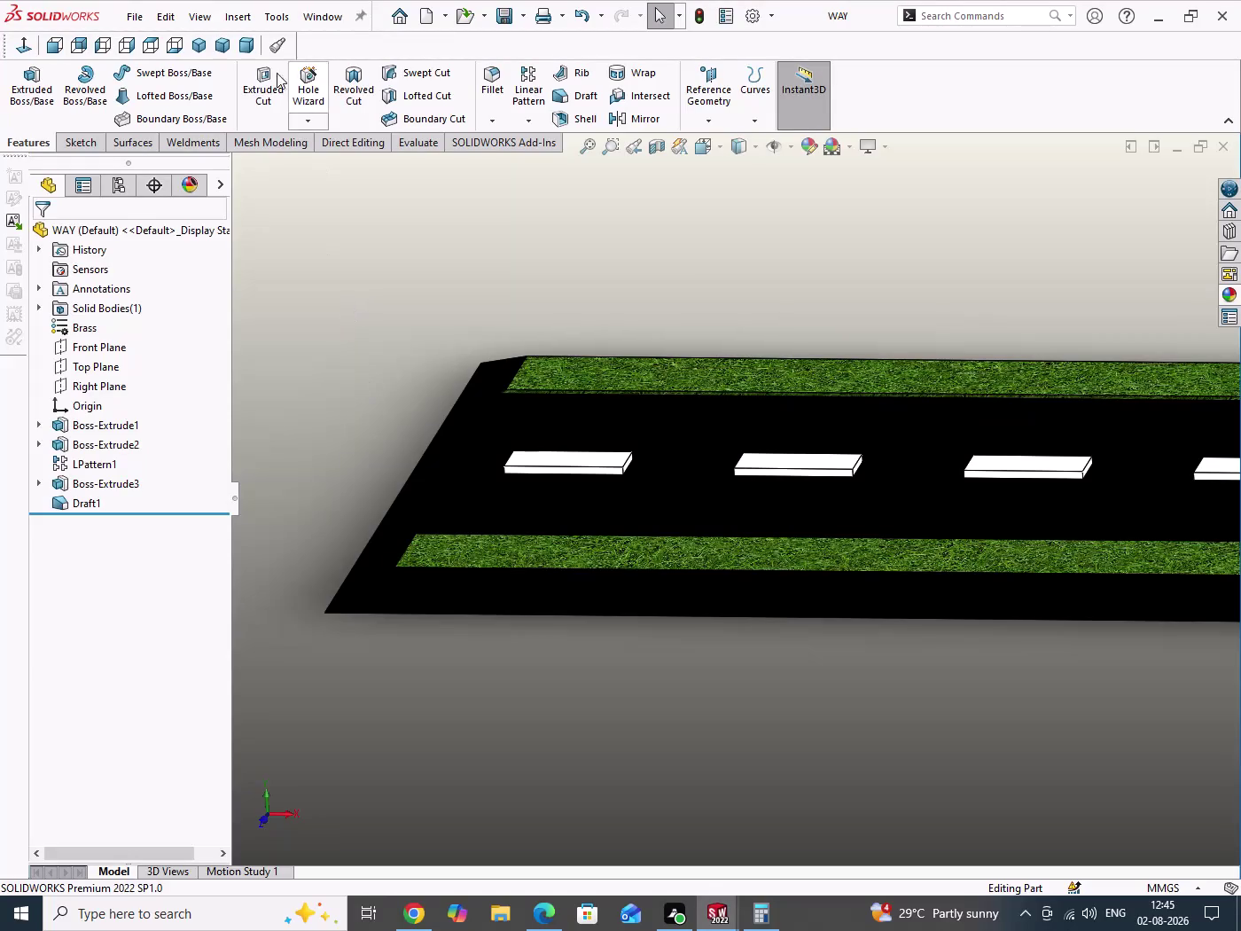
In isometric view, roll the feature tree back to just before Draft1.
click(198, 48)
drag(938, 375, 987, 456)
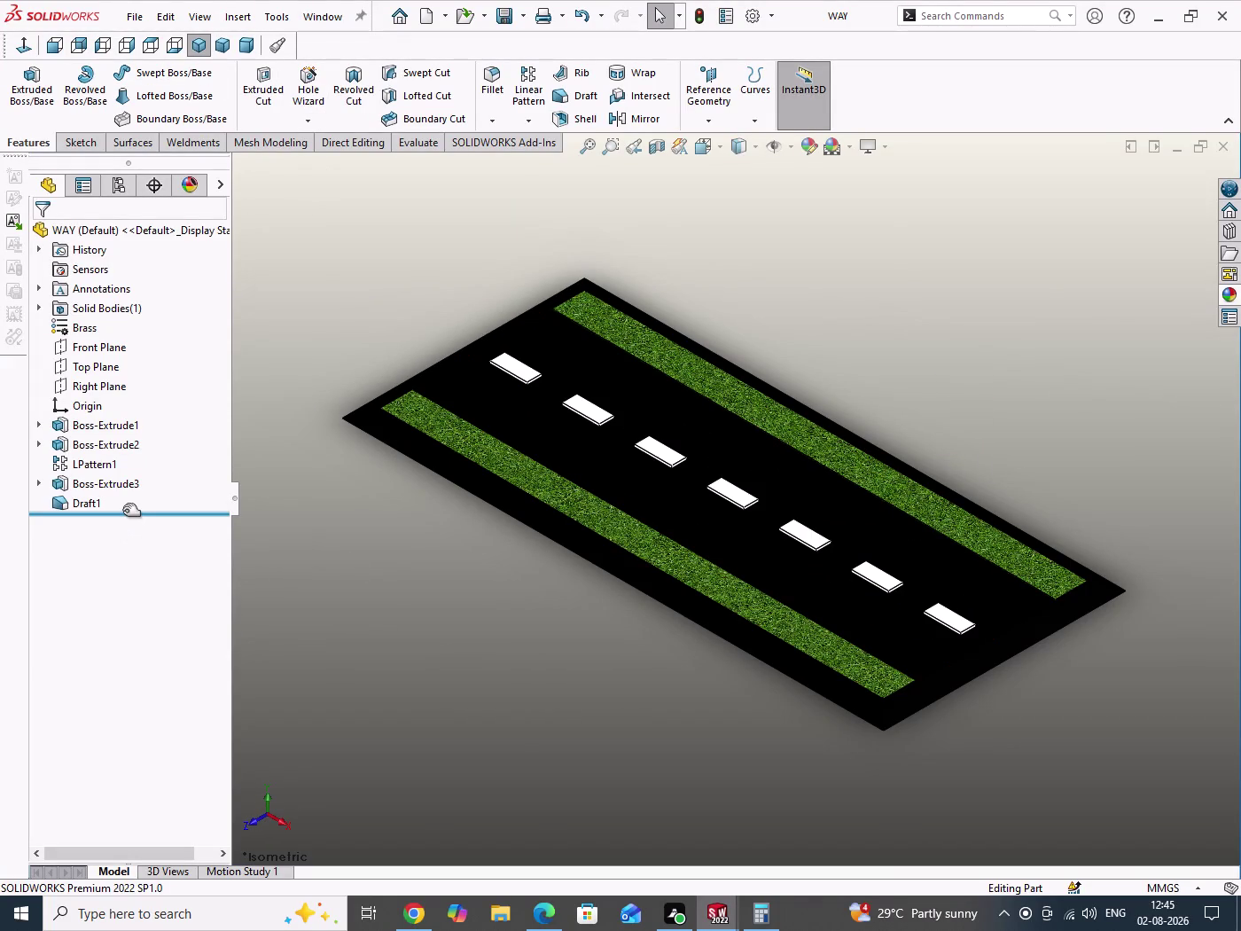
drag(123, 511, 125, 498)
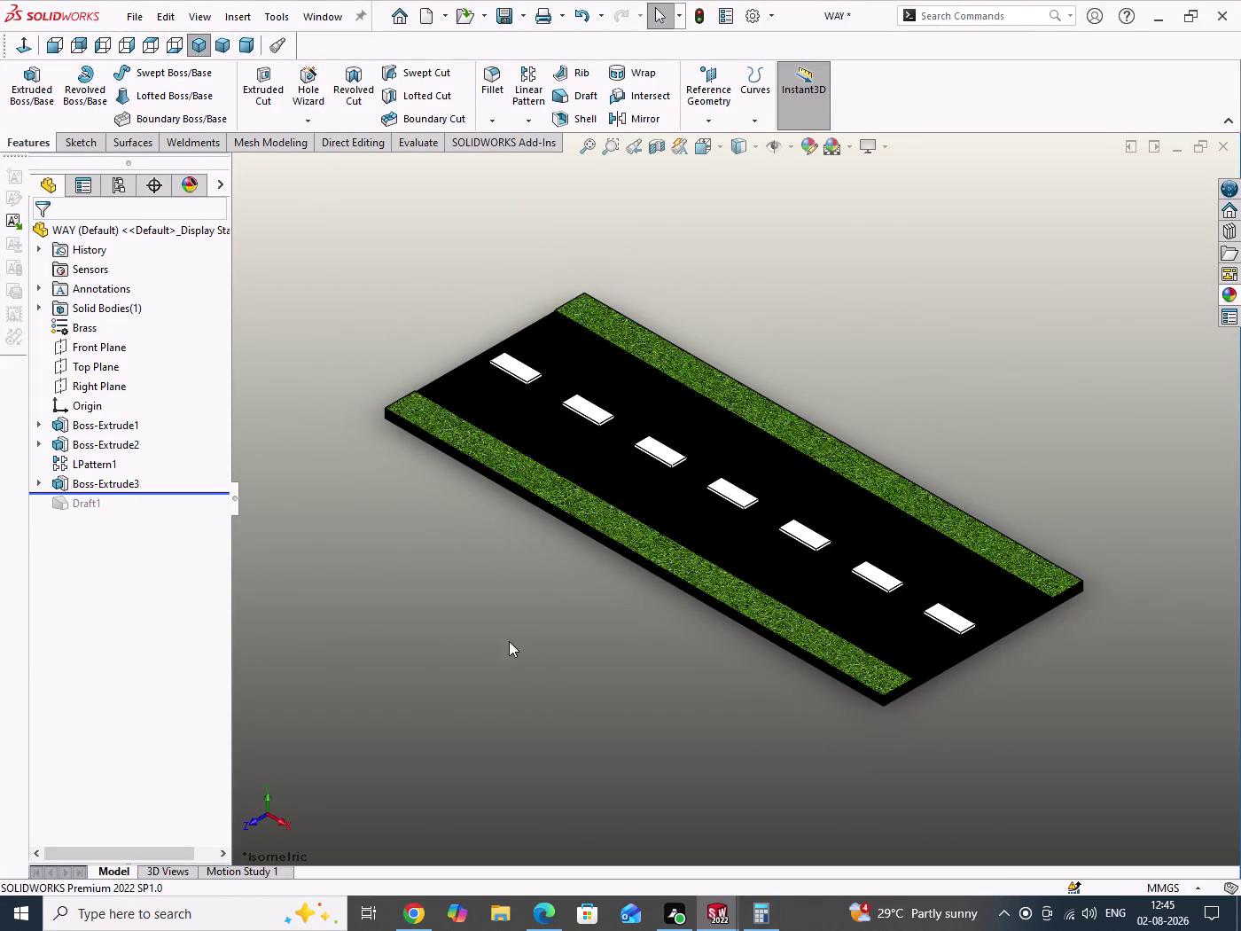
Start a sketch on the road's black top face, viewed normal to it.
drag(496, 617, 544, 694)
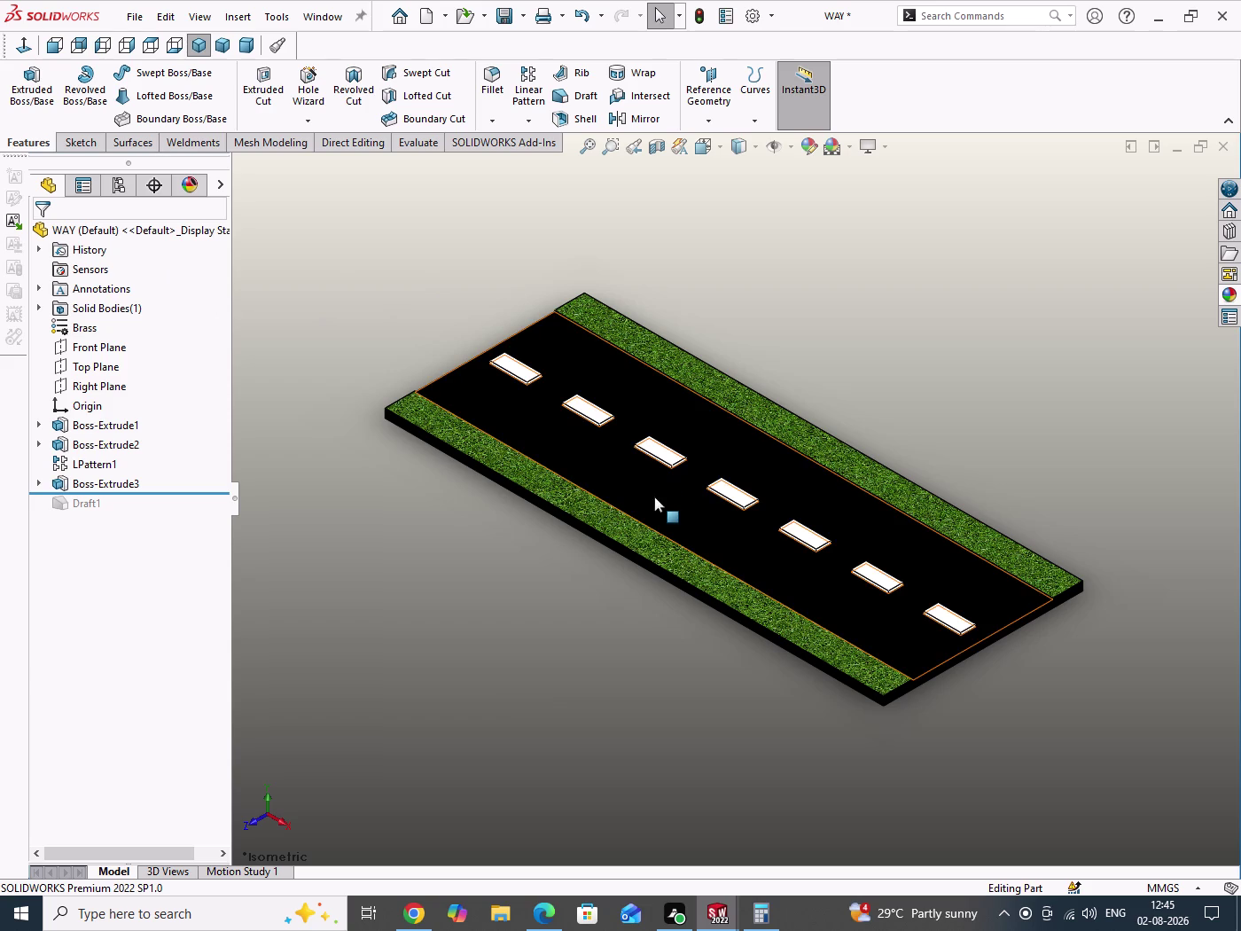
click(655, 496)
click(734, 450)
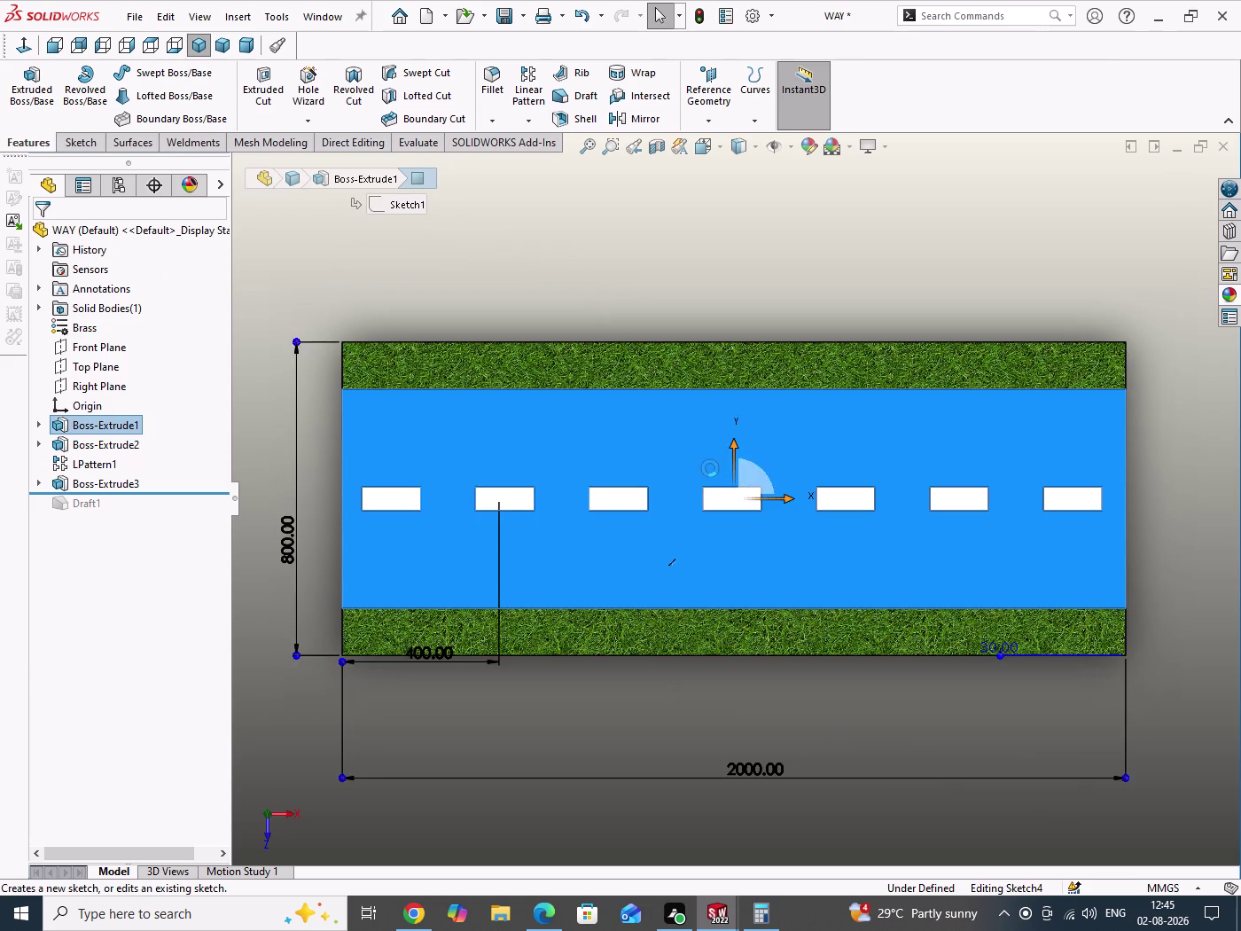
click(593, 284)
Draw a centre rectangle between the first two road dashes.
scroll(down, 3)
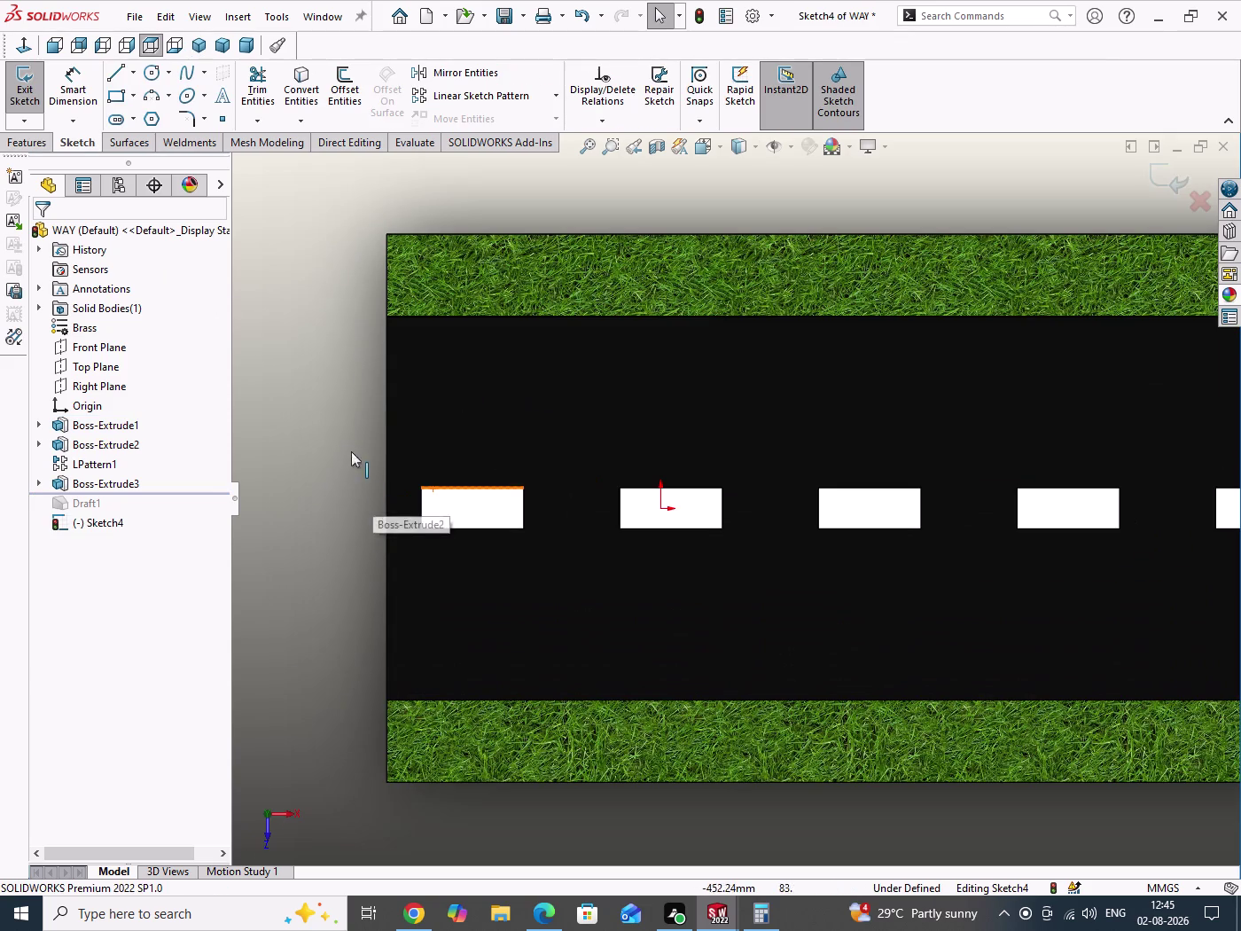
right_drag(343, 413, 355, 555)
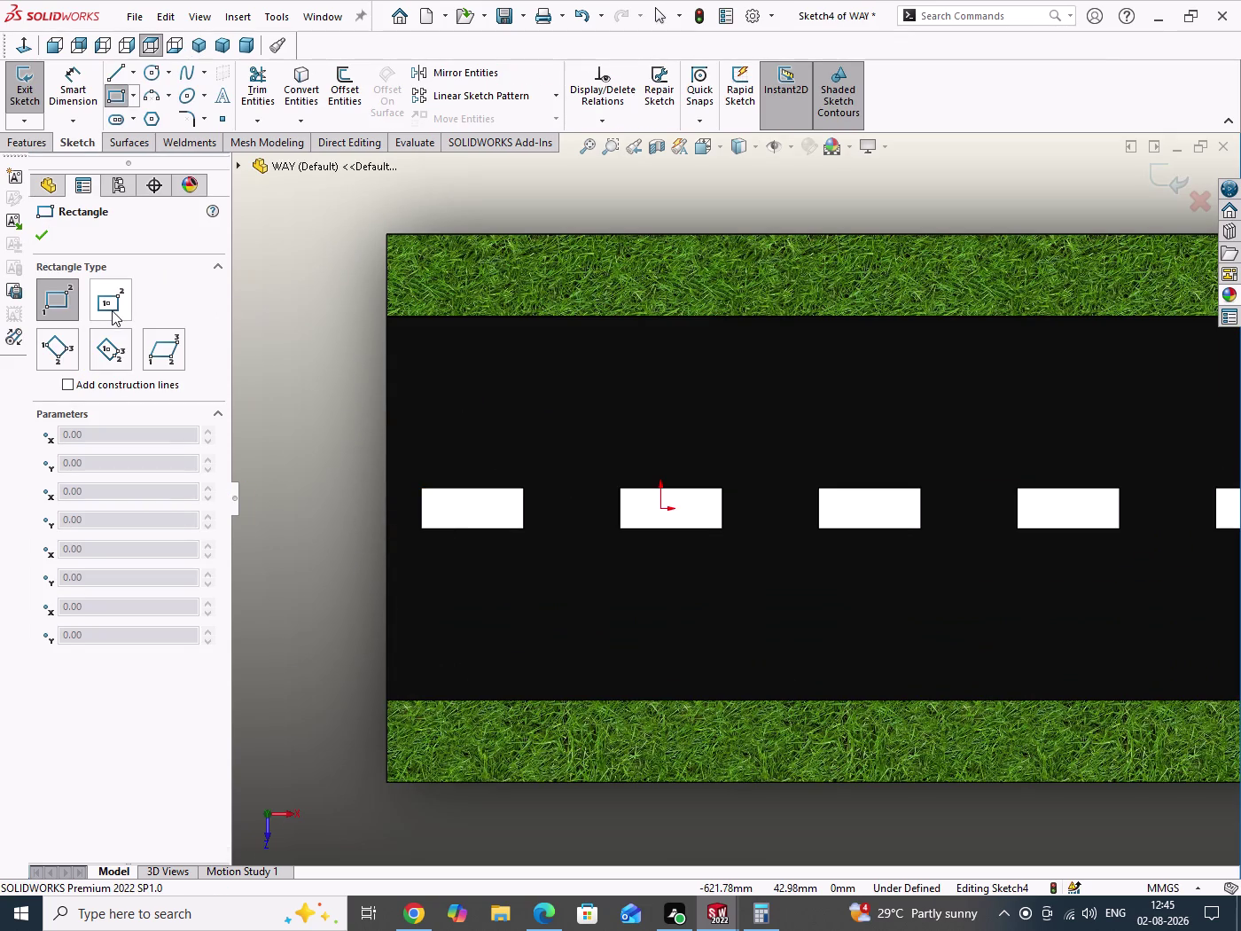
click(111, 311)
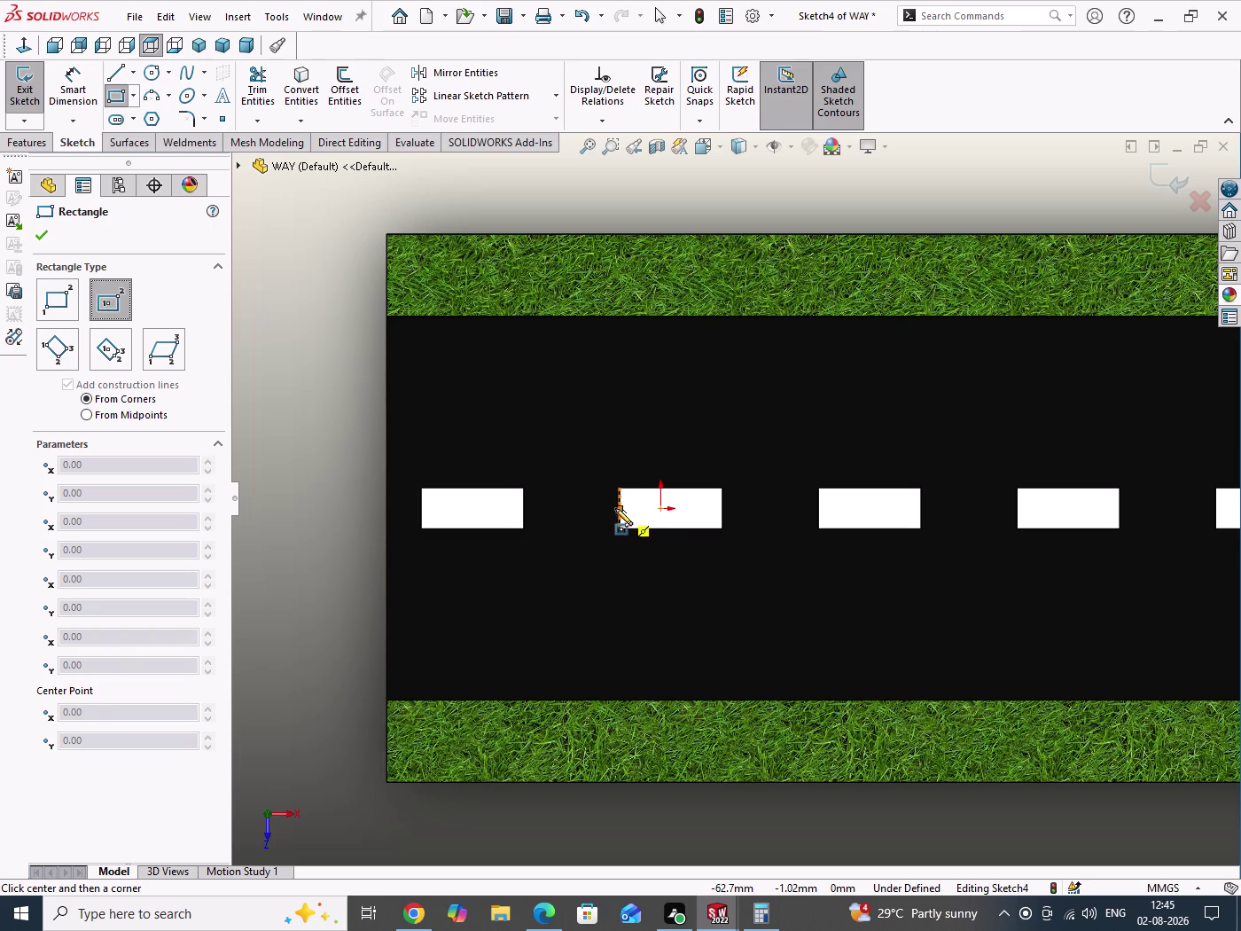
click(572, 507)
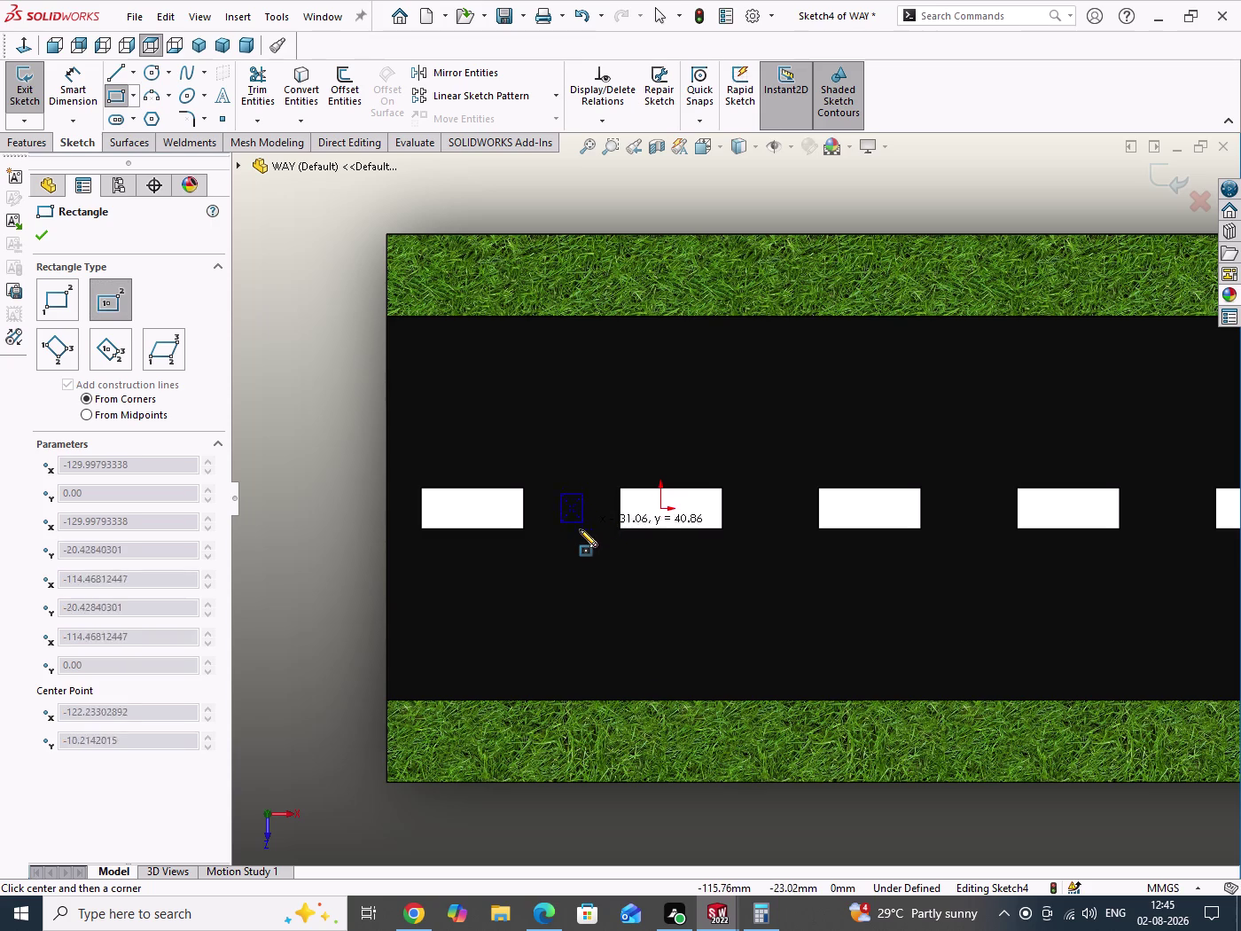
click(581, 539)
right_click(704, 572)
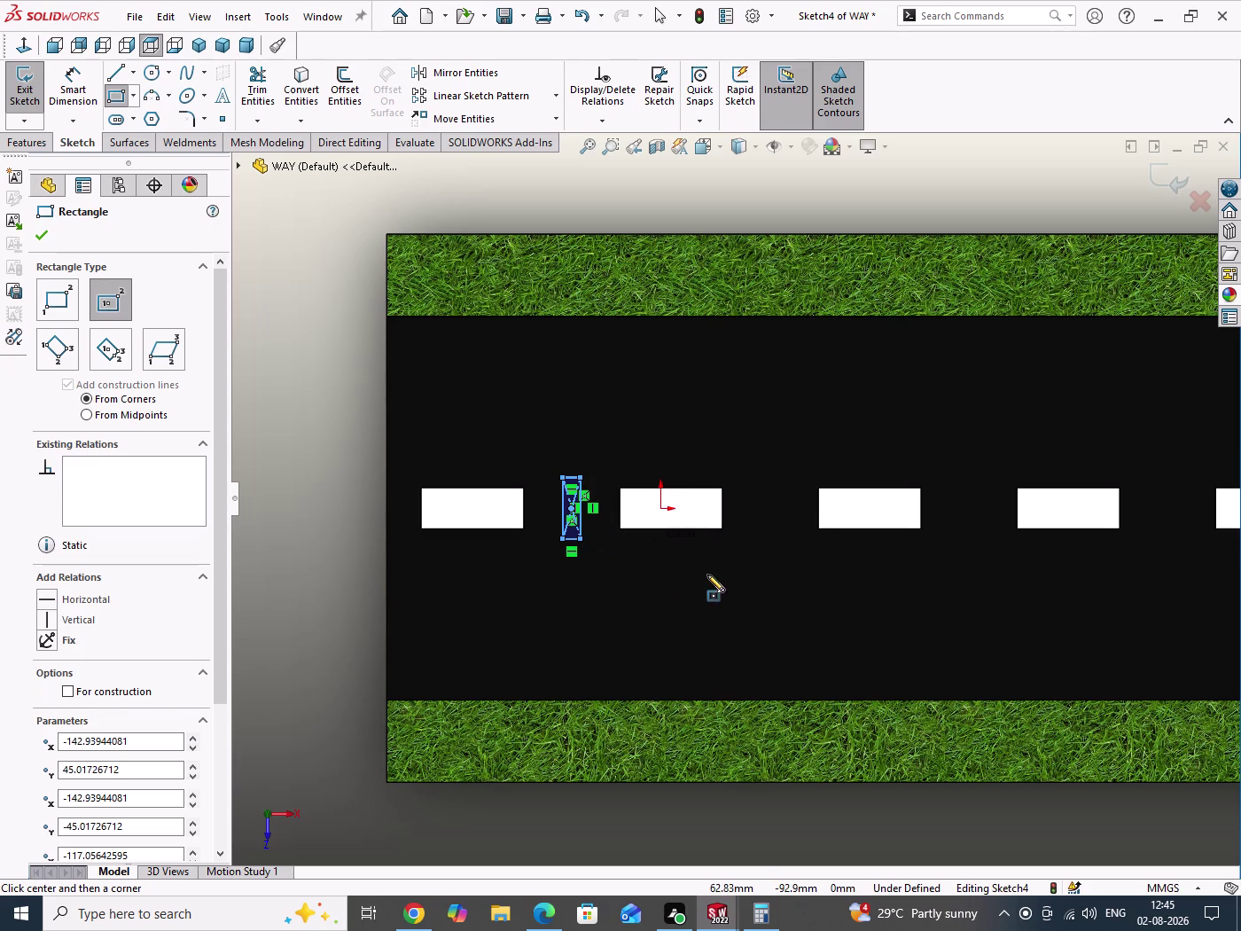
Dimension the rectangle's height to 100 mm.
click(746, 593)
scroll(down, 3)
right_drag(698, 635, 698, 515)
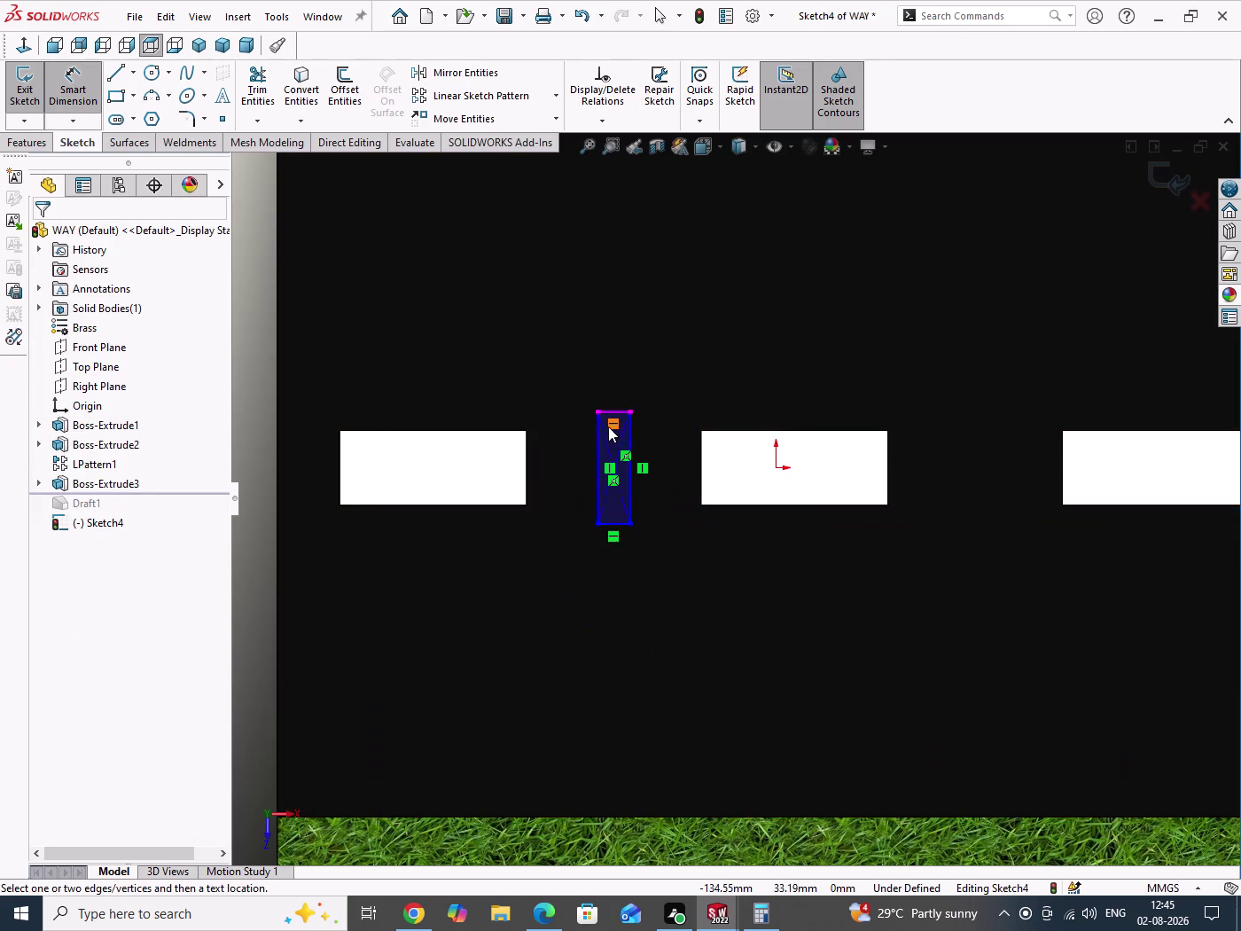
scroll(down, 3)
click(671, 579)
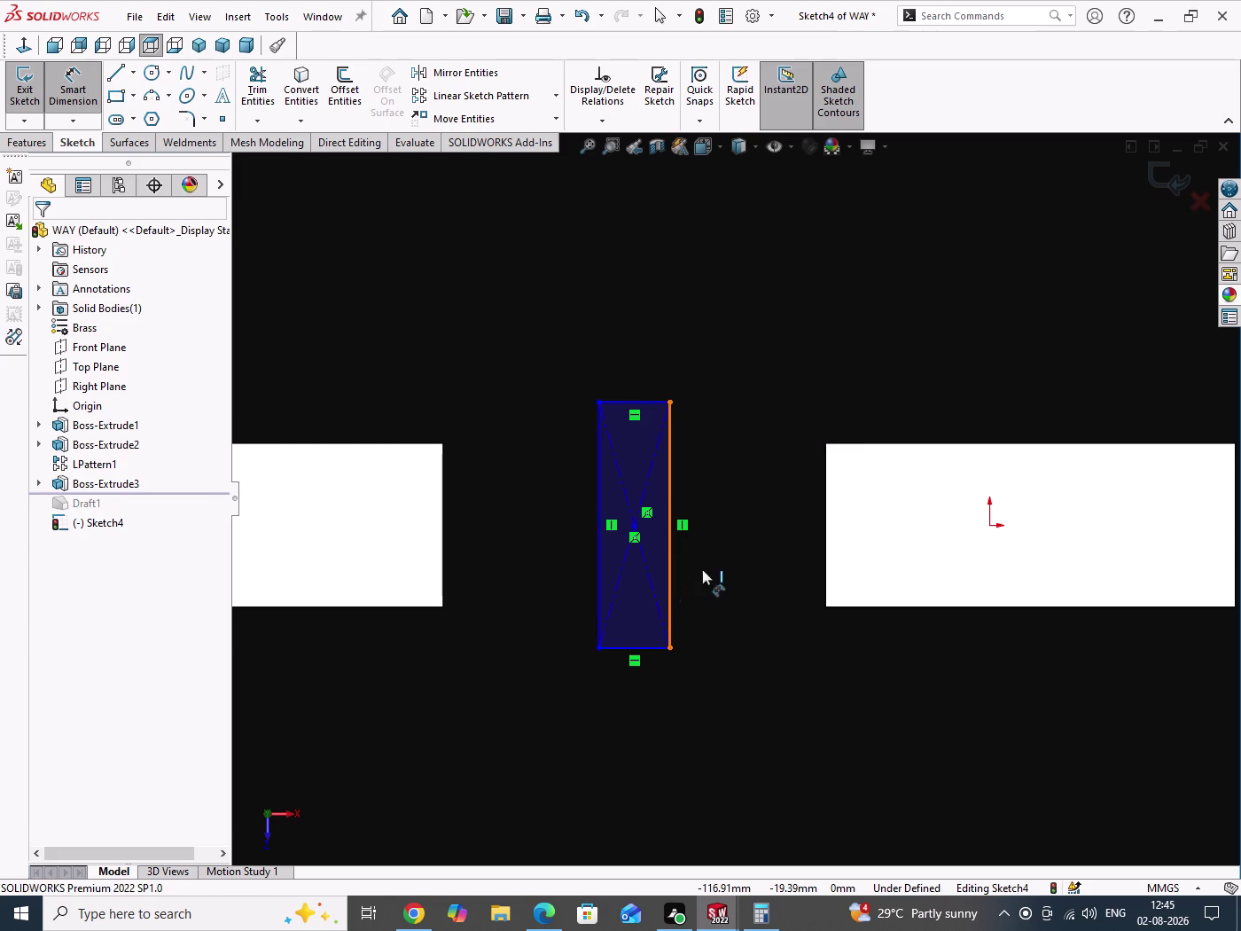
click(715, 559)
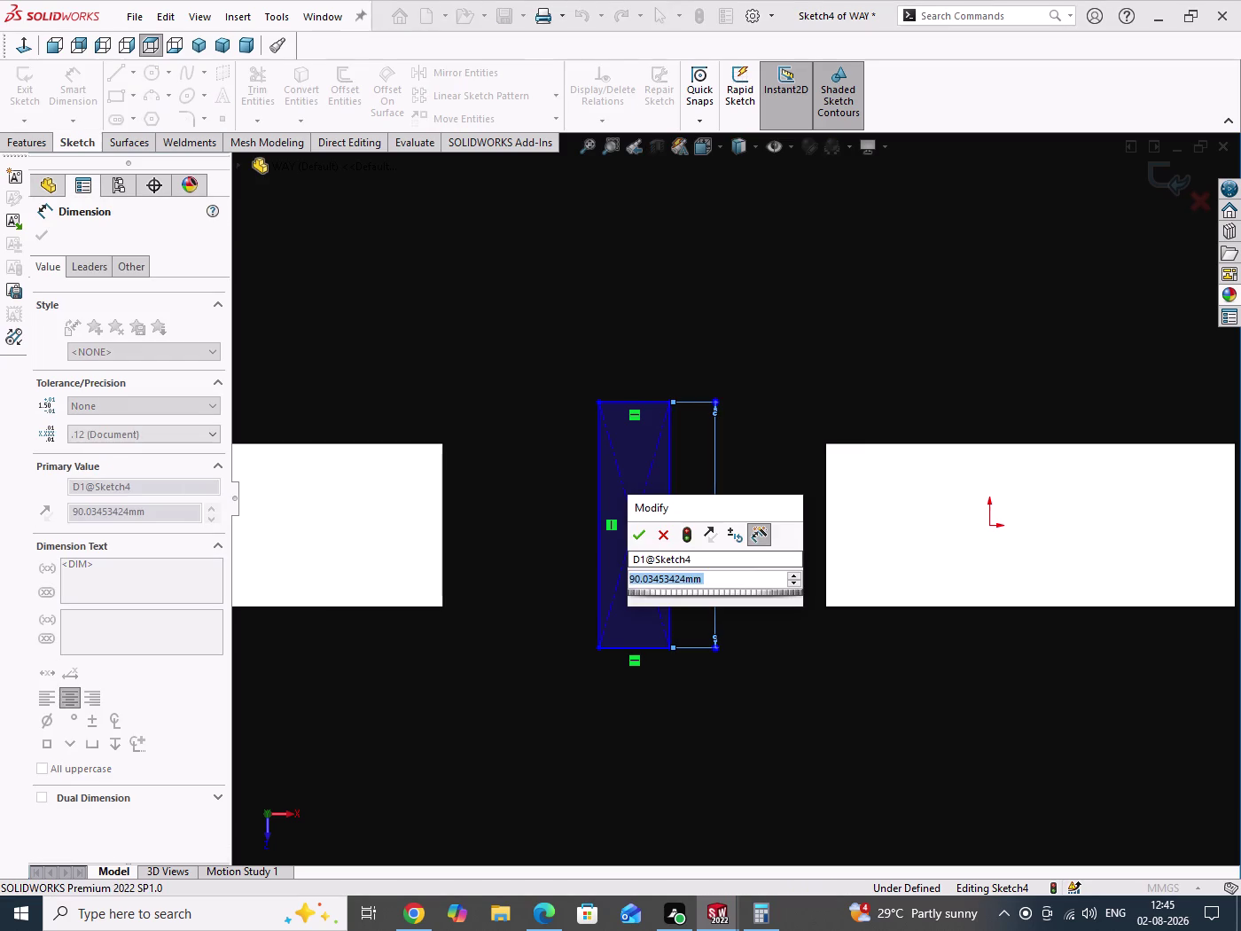
text(100)
key(Return)
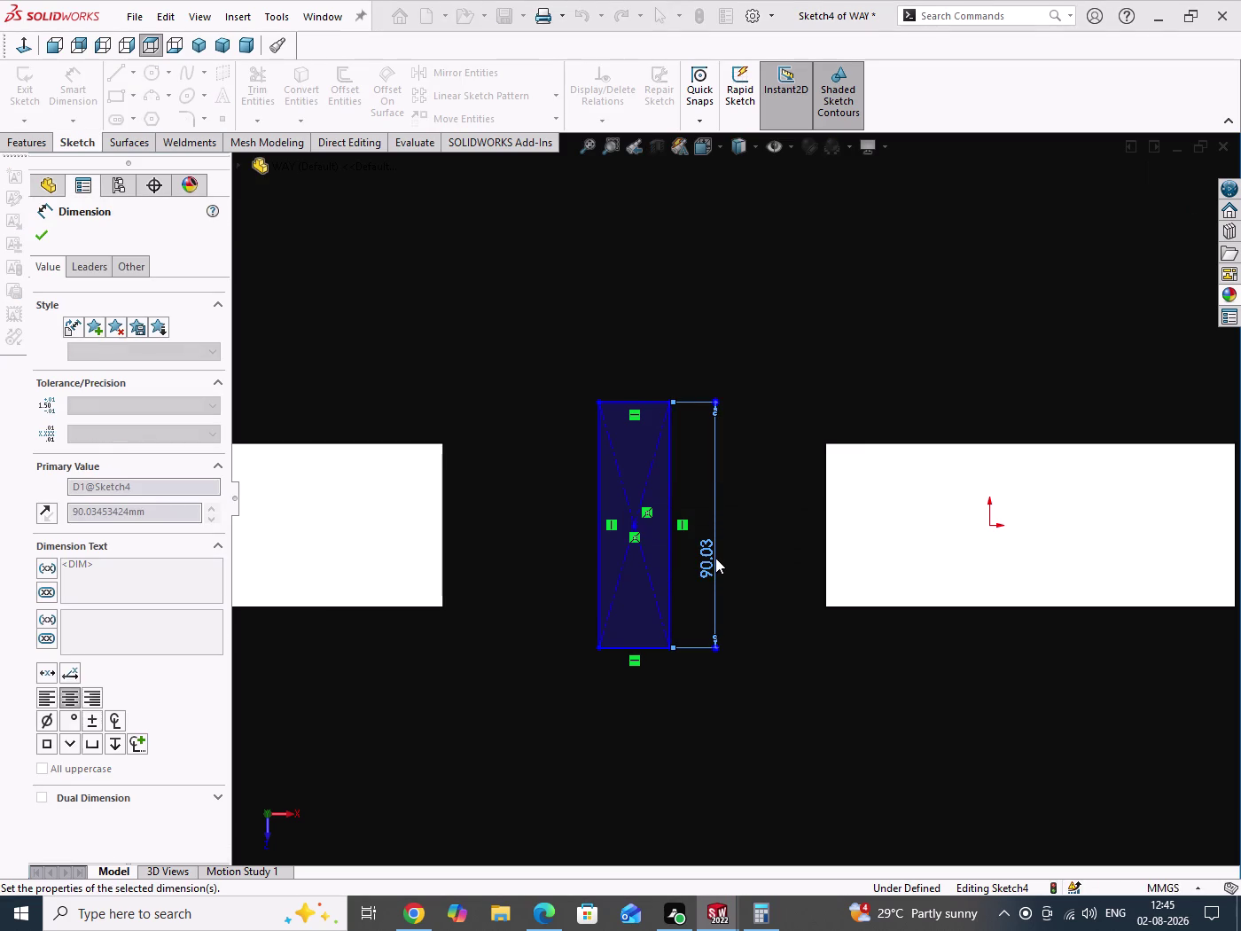
Dimension the rectangle's bottom edge to a 30 mm width.
right_click(778, 390)
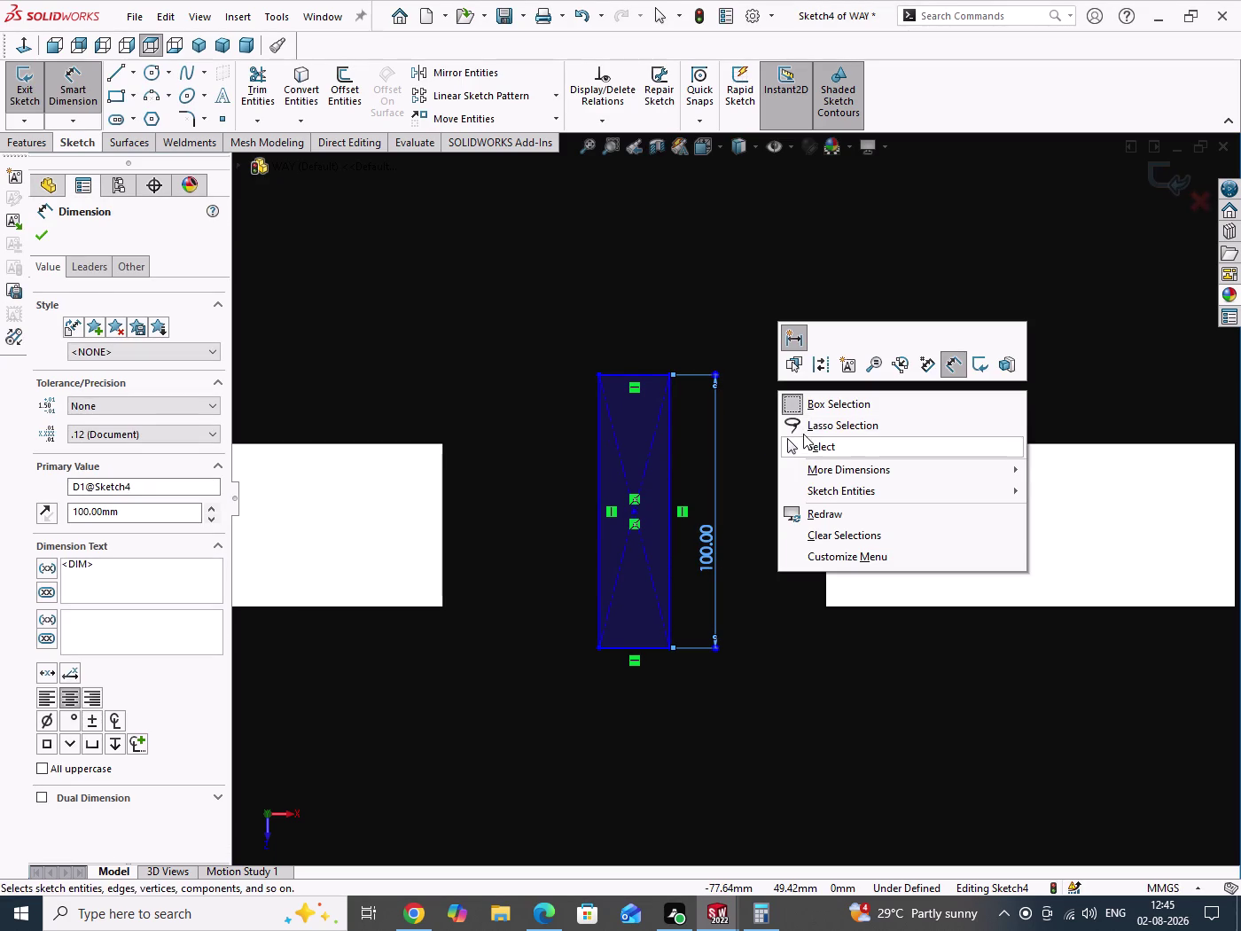
click(709, 309)
click(651, 646)
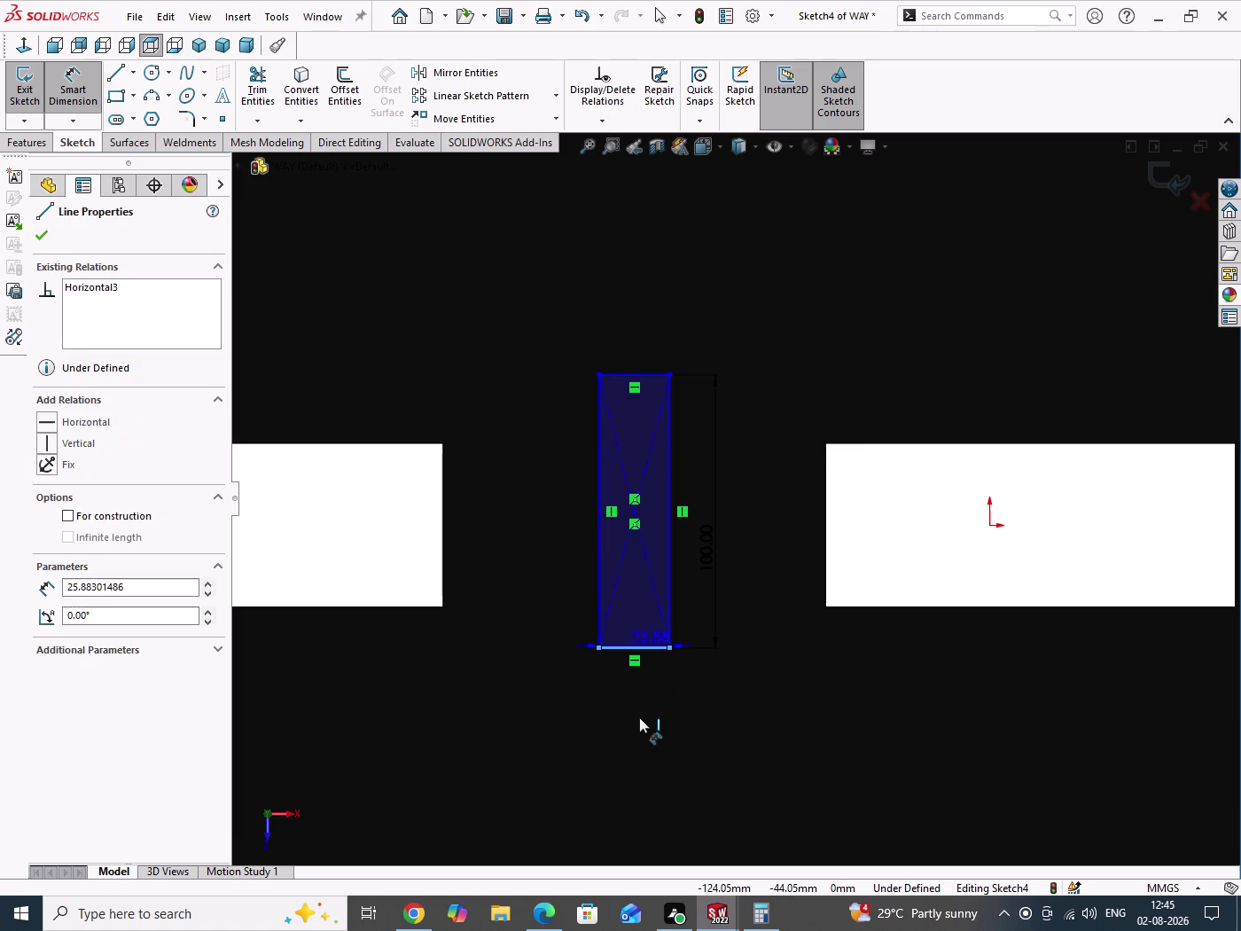
click(640, 718)
text(3)
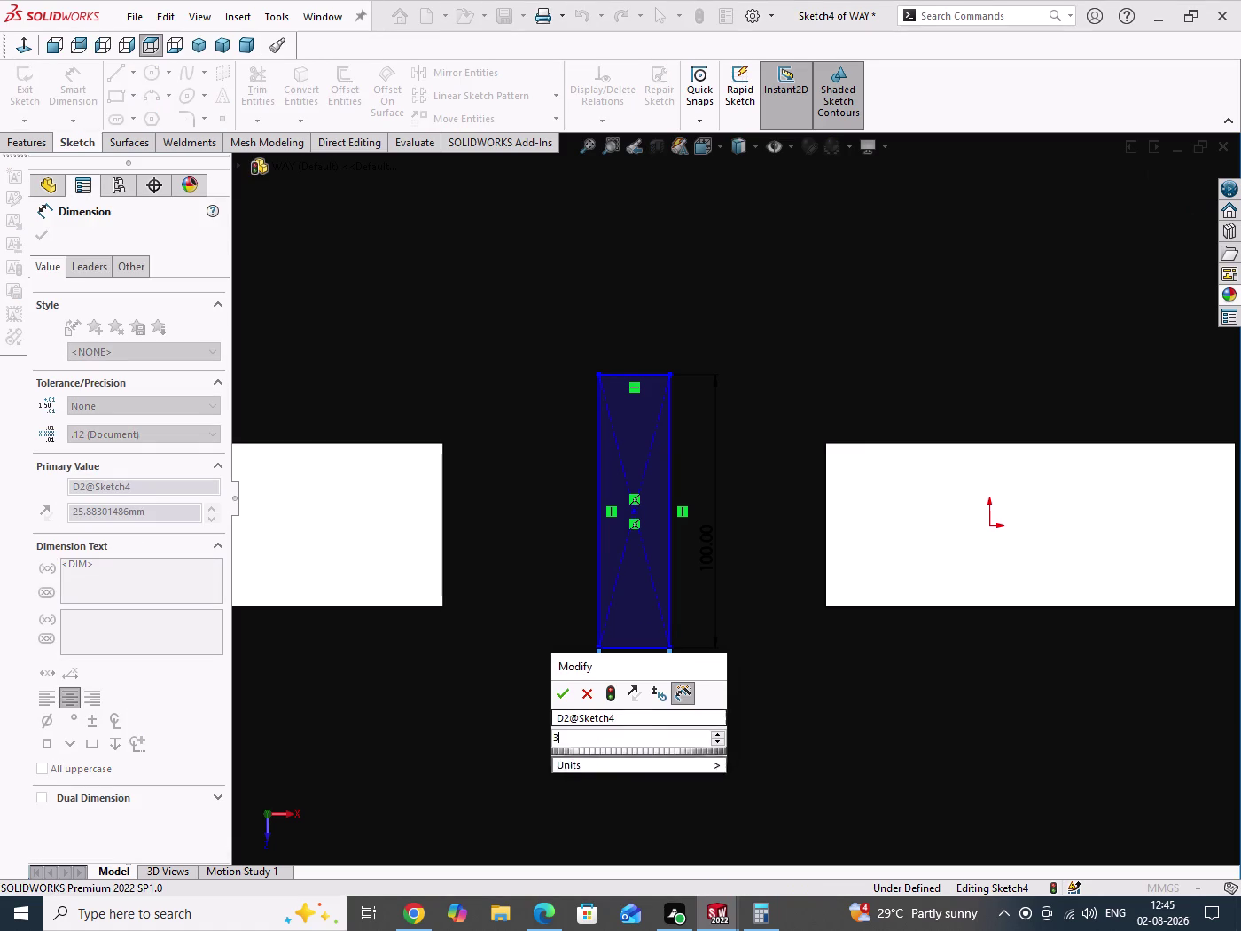
text(0)
key(Return)
right_click(802, 715)
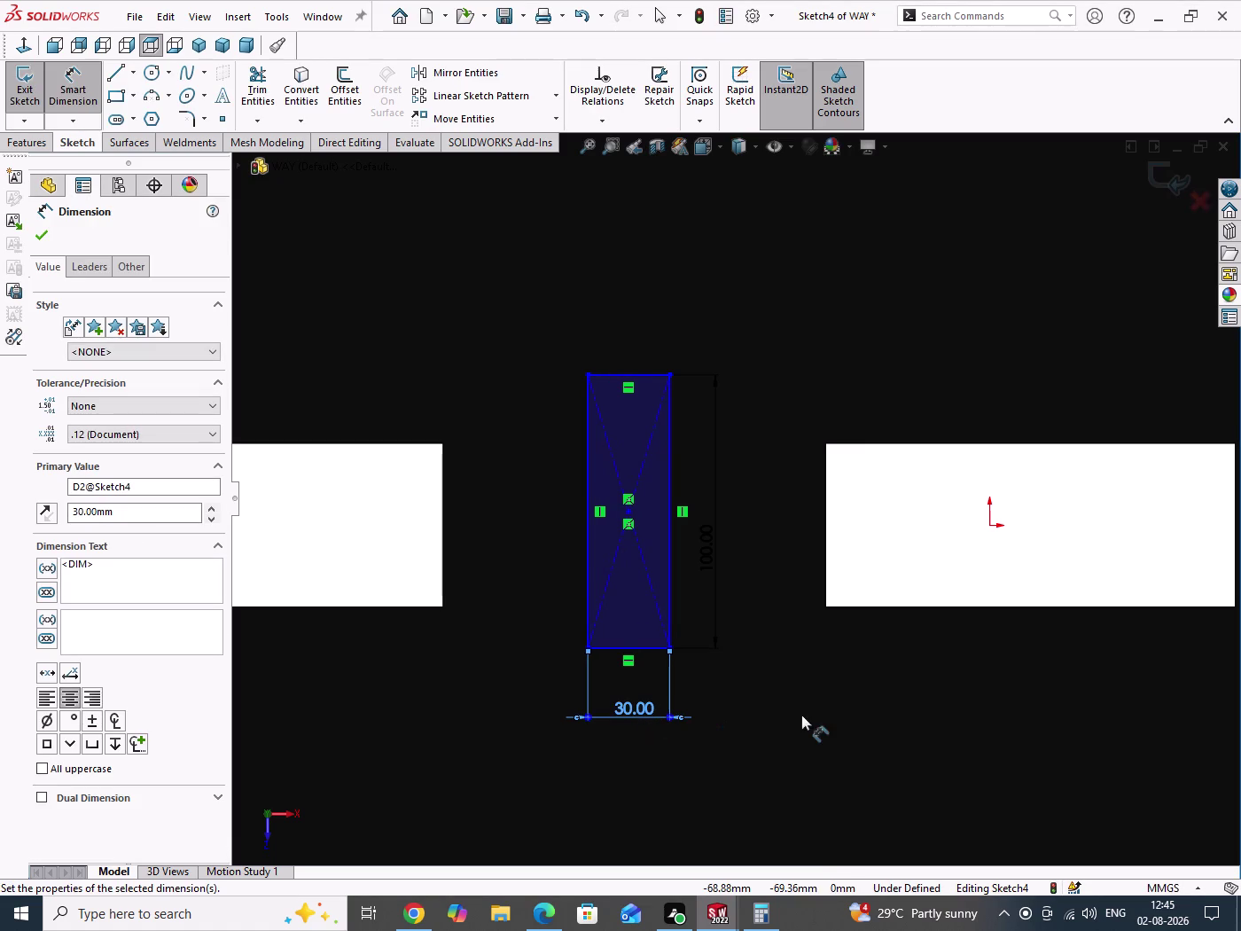
click(848, 770)
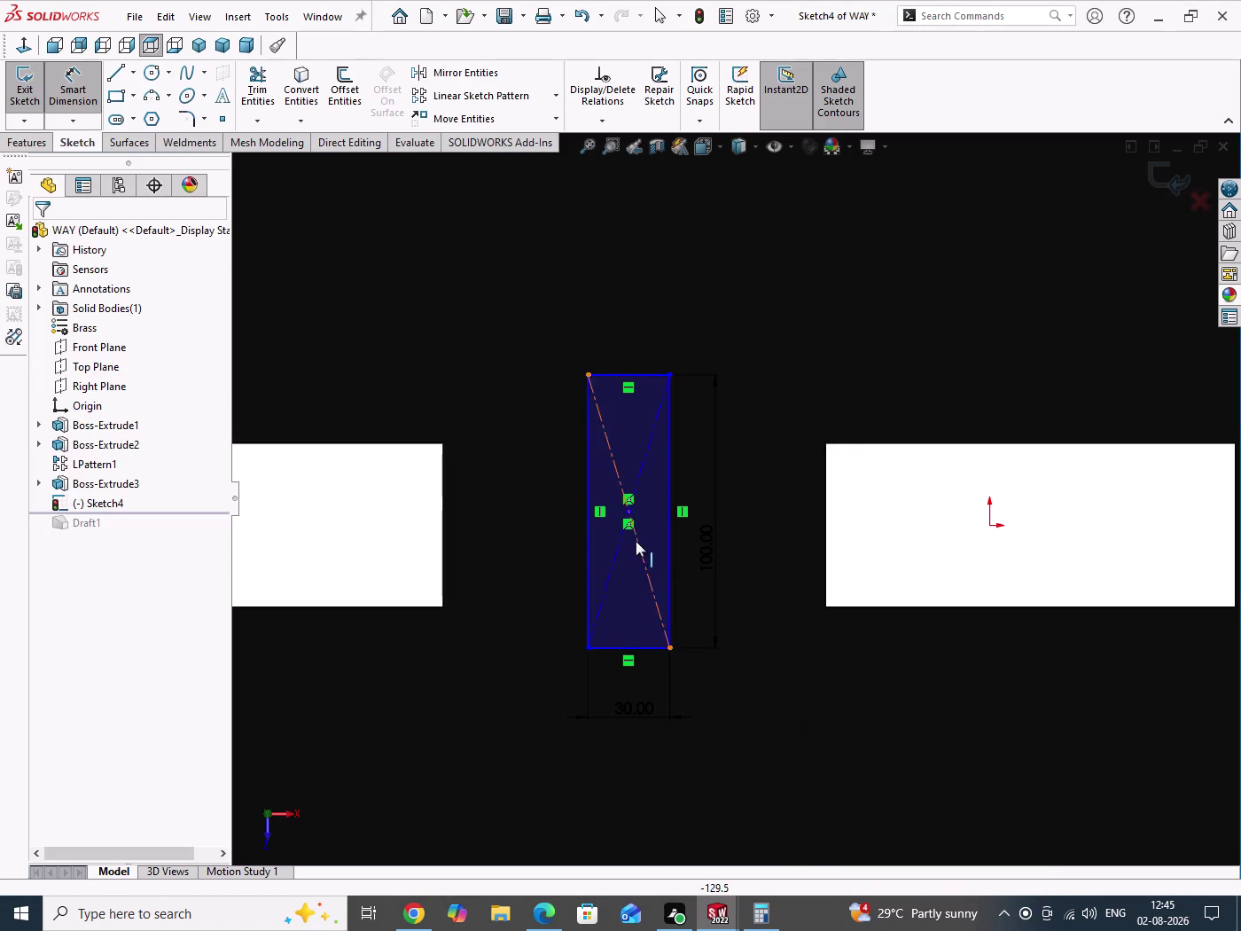
Add a Horizontal relation between the rectangle centre and the origin.
click(628, 512)
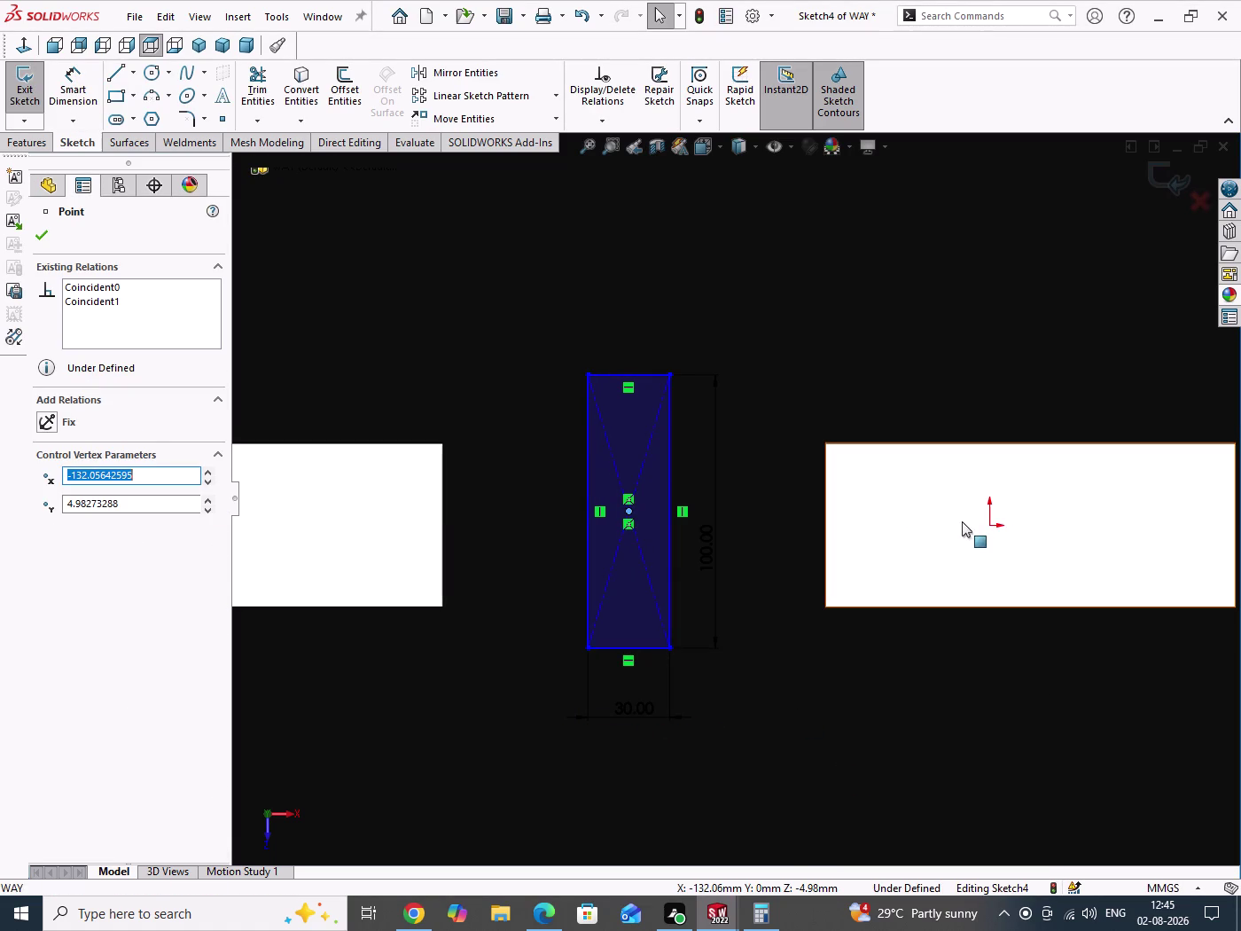
click(995, 528)
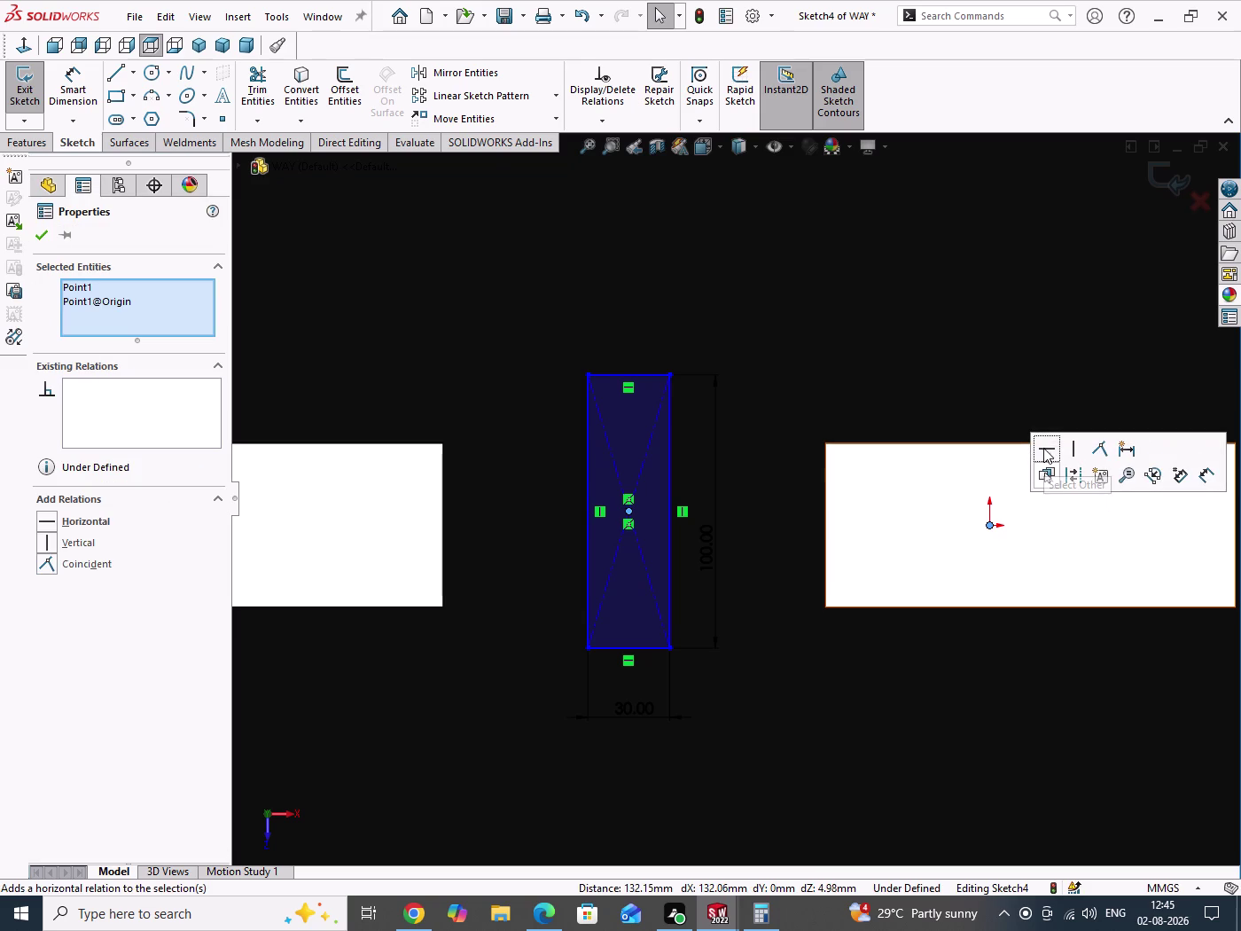
click(1044, 447)
click(787, 684)
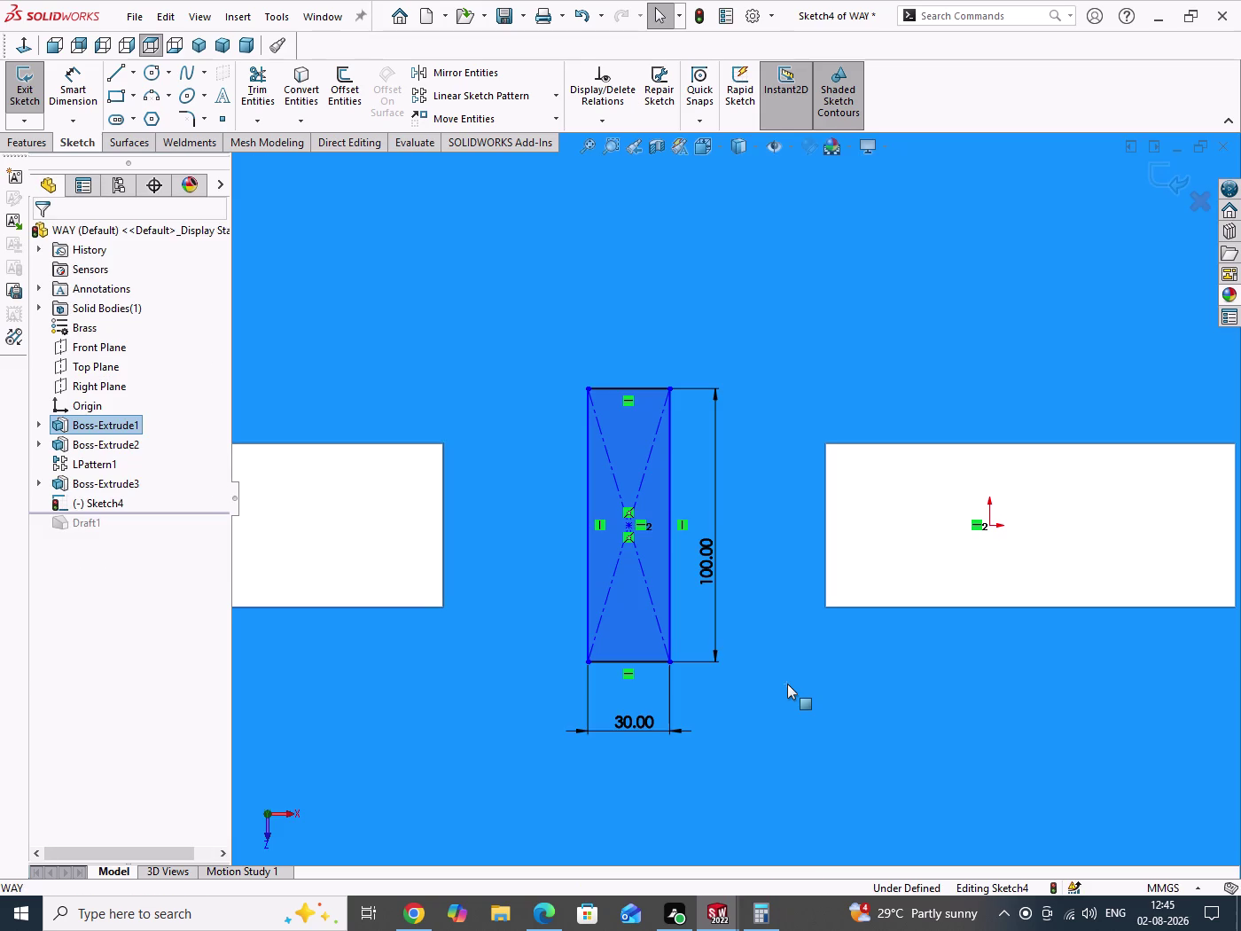
click(788, 683)
scroll(up, 3)
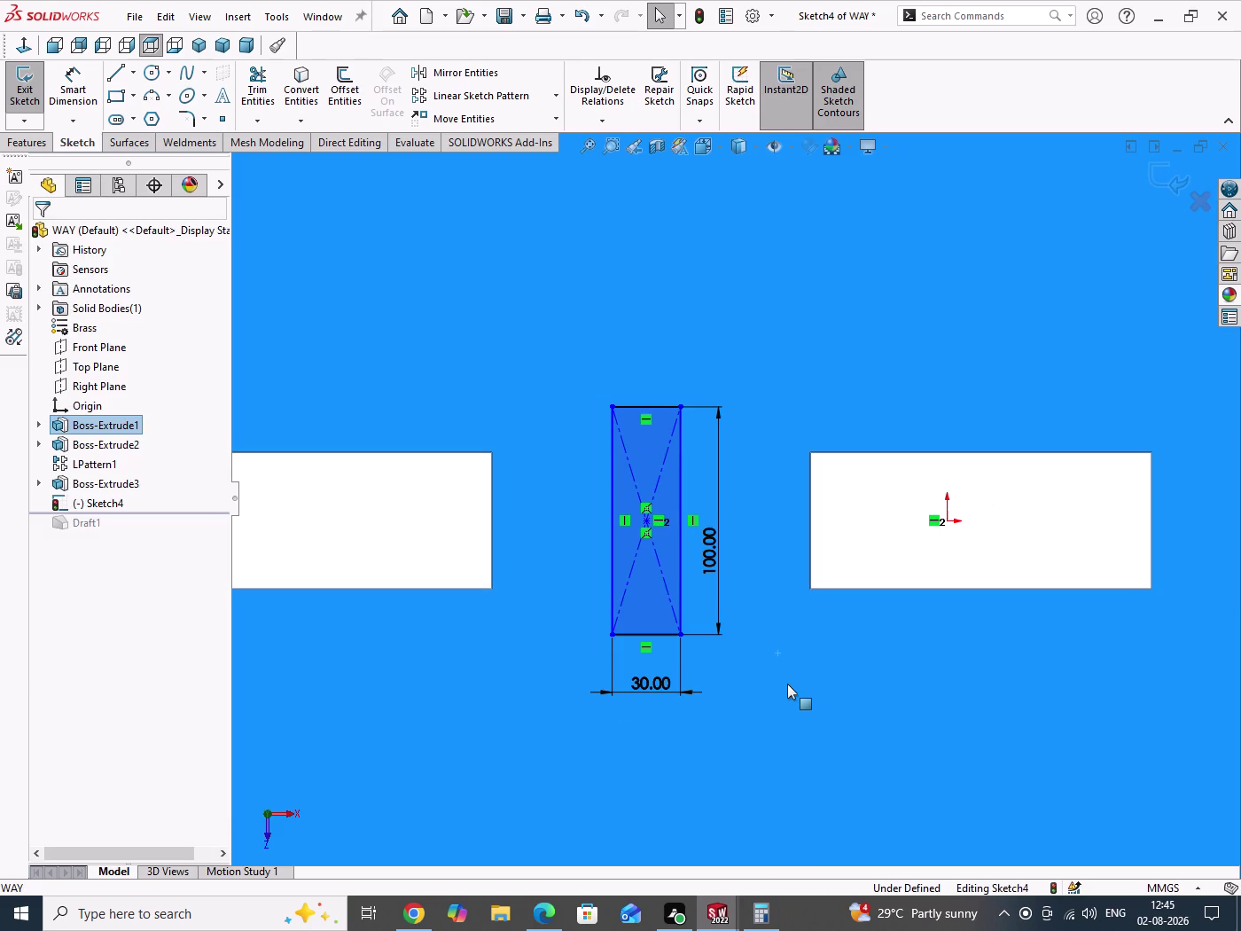
scroll(up, 3)
right_drag(788, 684, 799, 539)
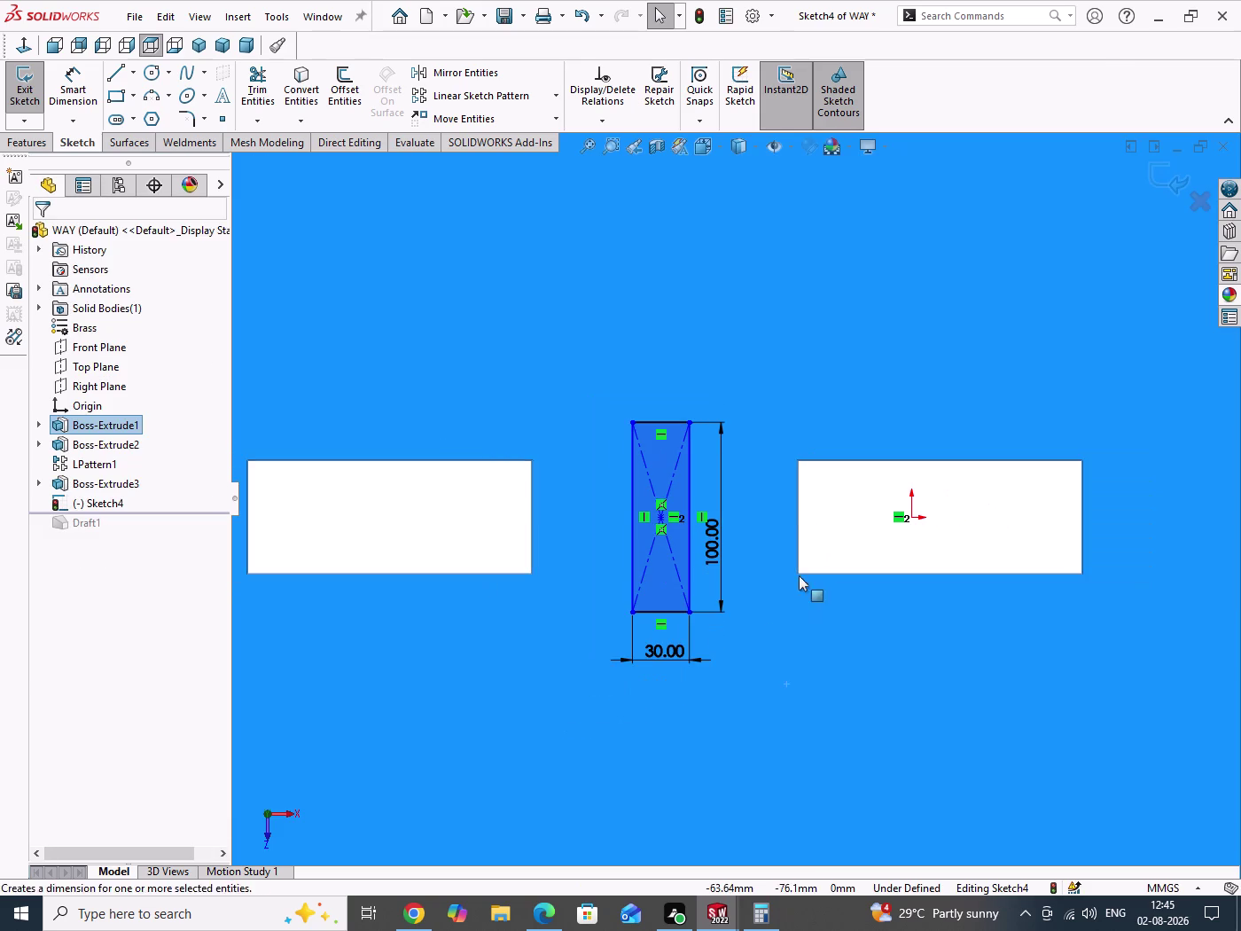
right_drag(799, 538, 799, 525)
scroll(down, 3)
Dimension the rectangle centre 100 mm from the origin.
click(986, 519)
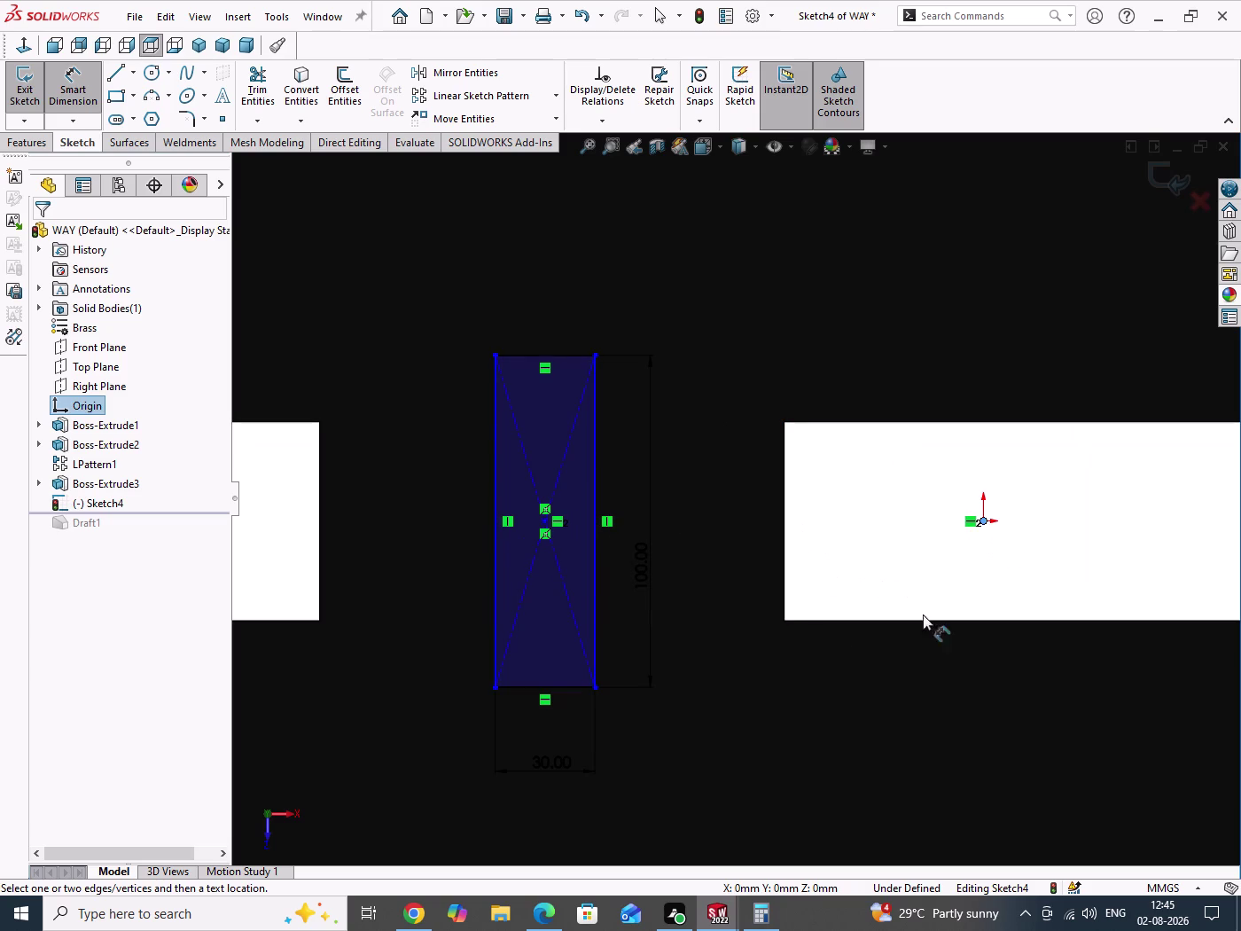
click(546, 523)
scroll(up, 3)
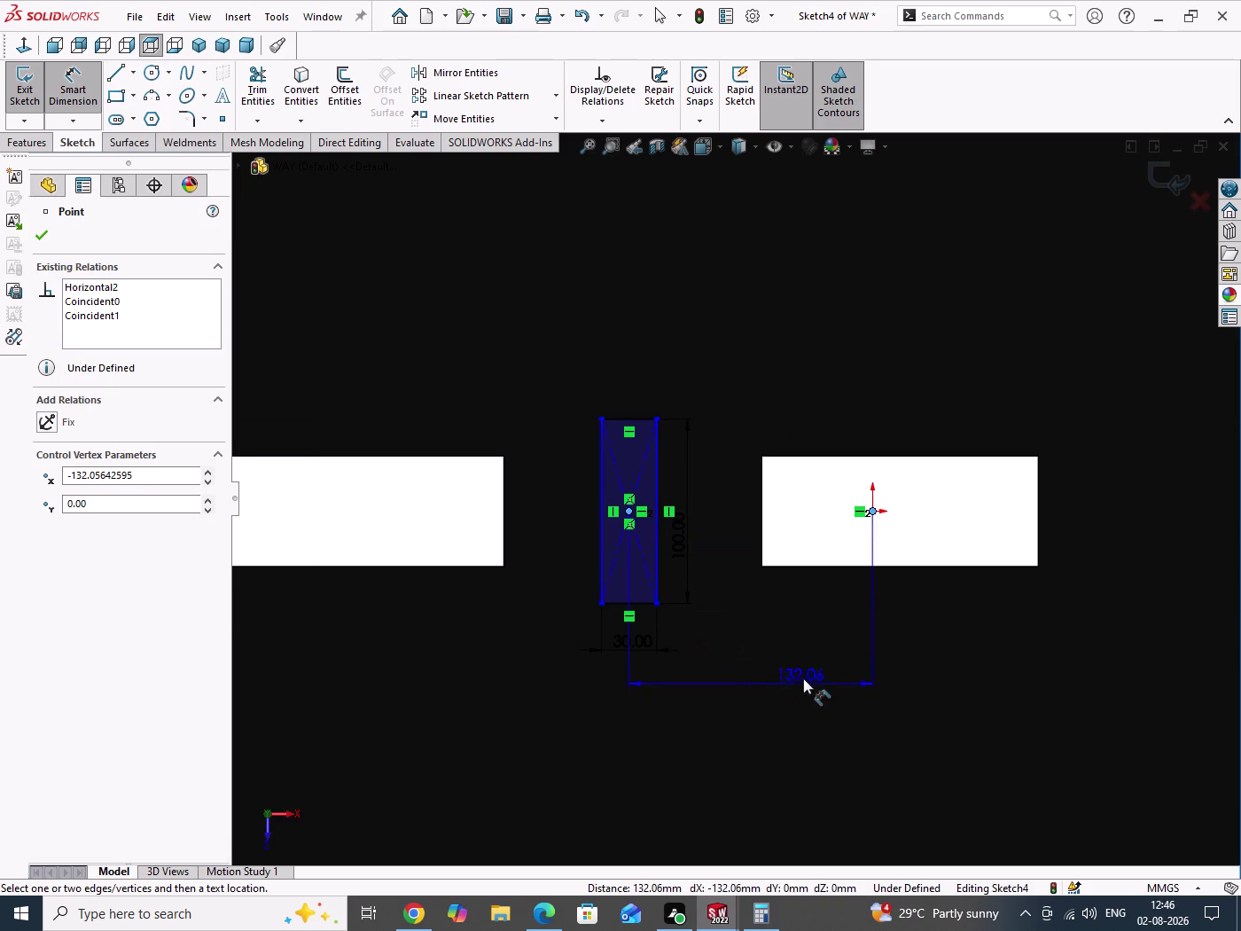
click(770, 678)
text(1)
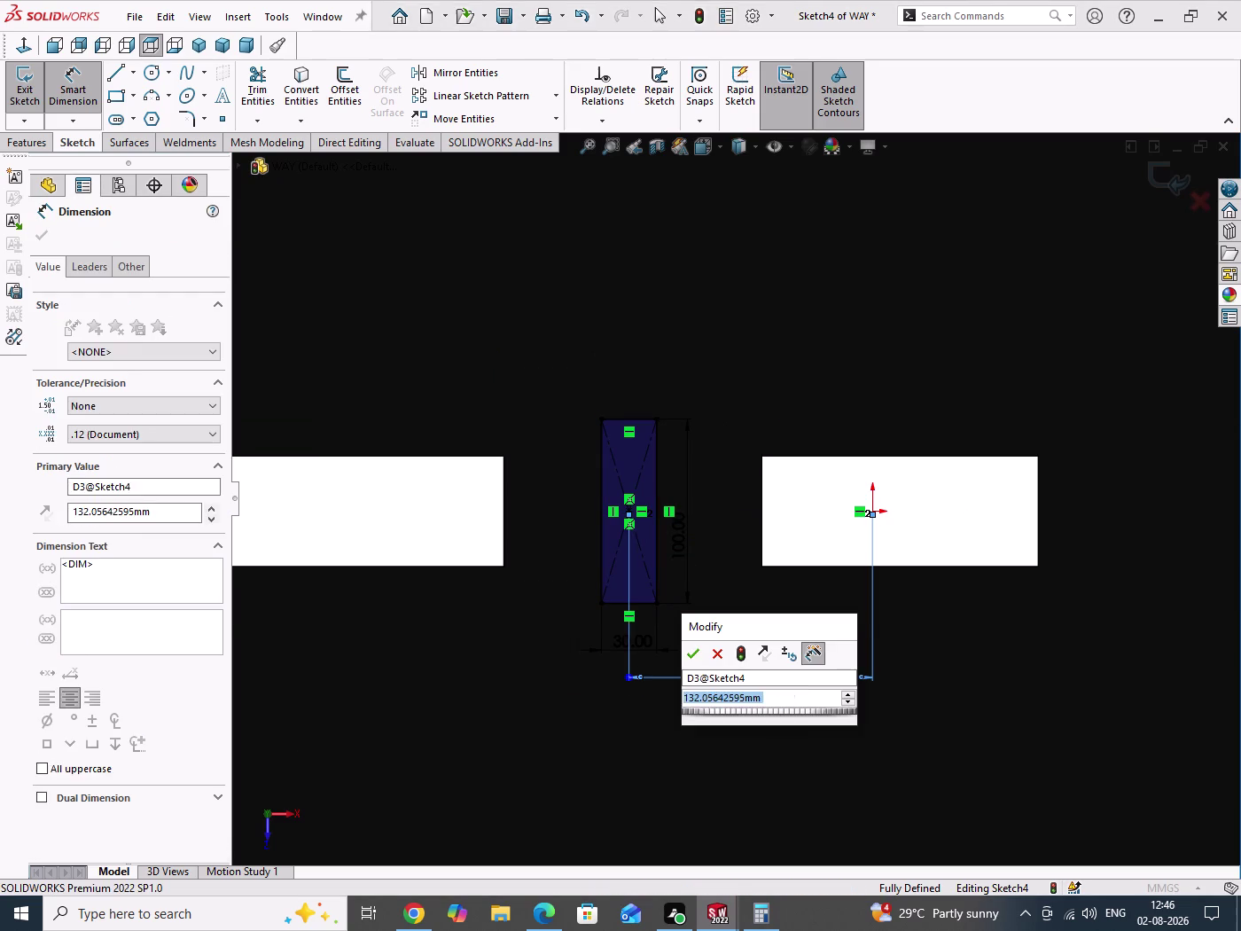
text(00)
key(Return)
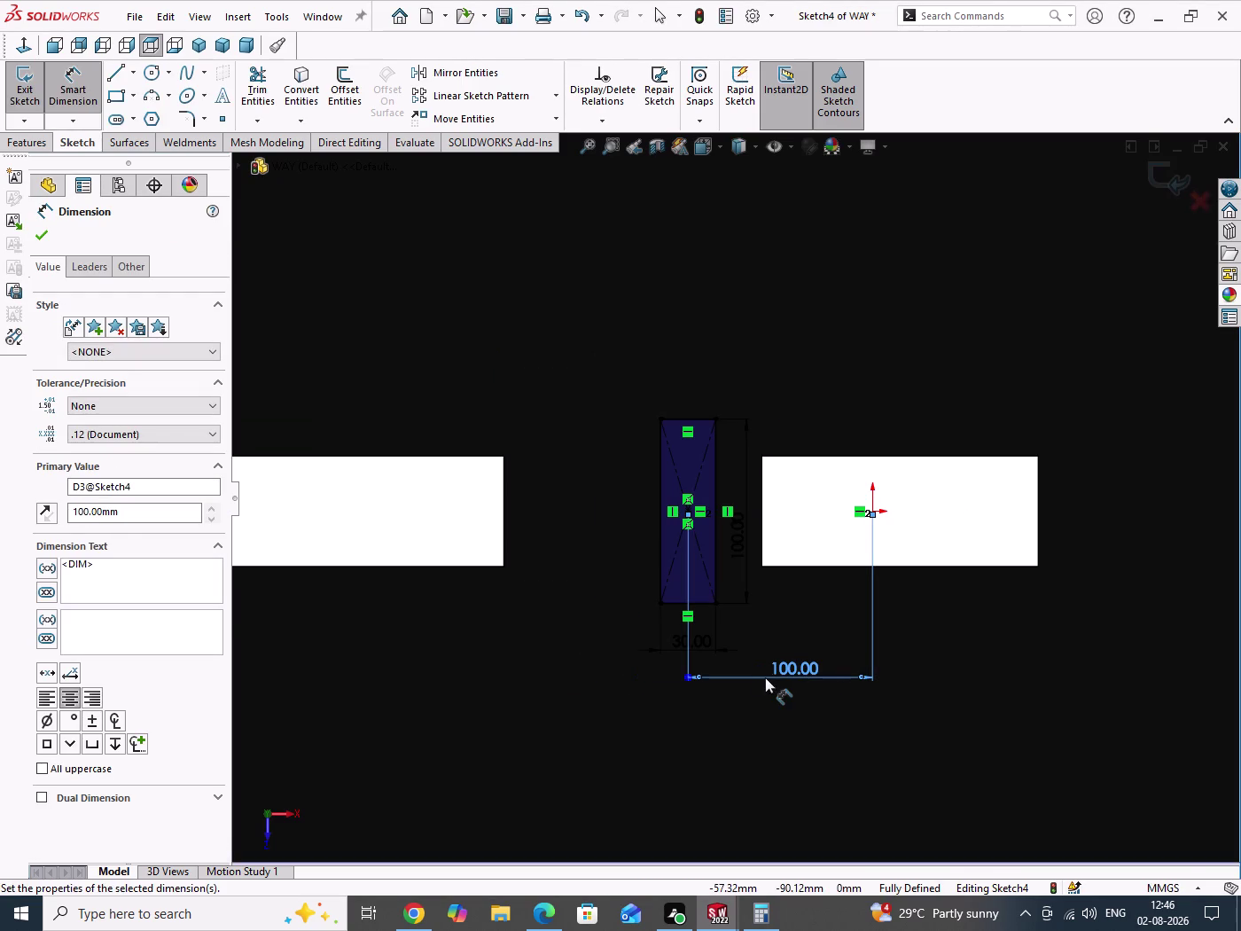
right_click(939, 683)
click(973, 736)
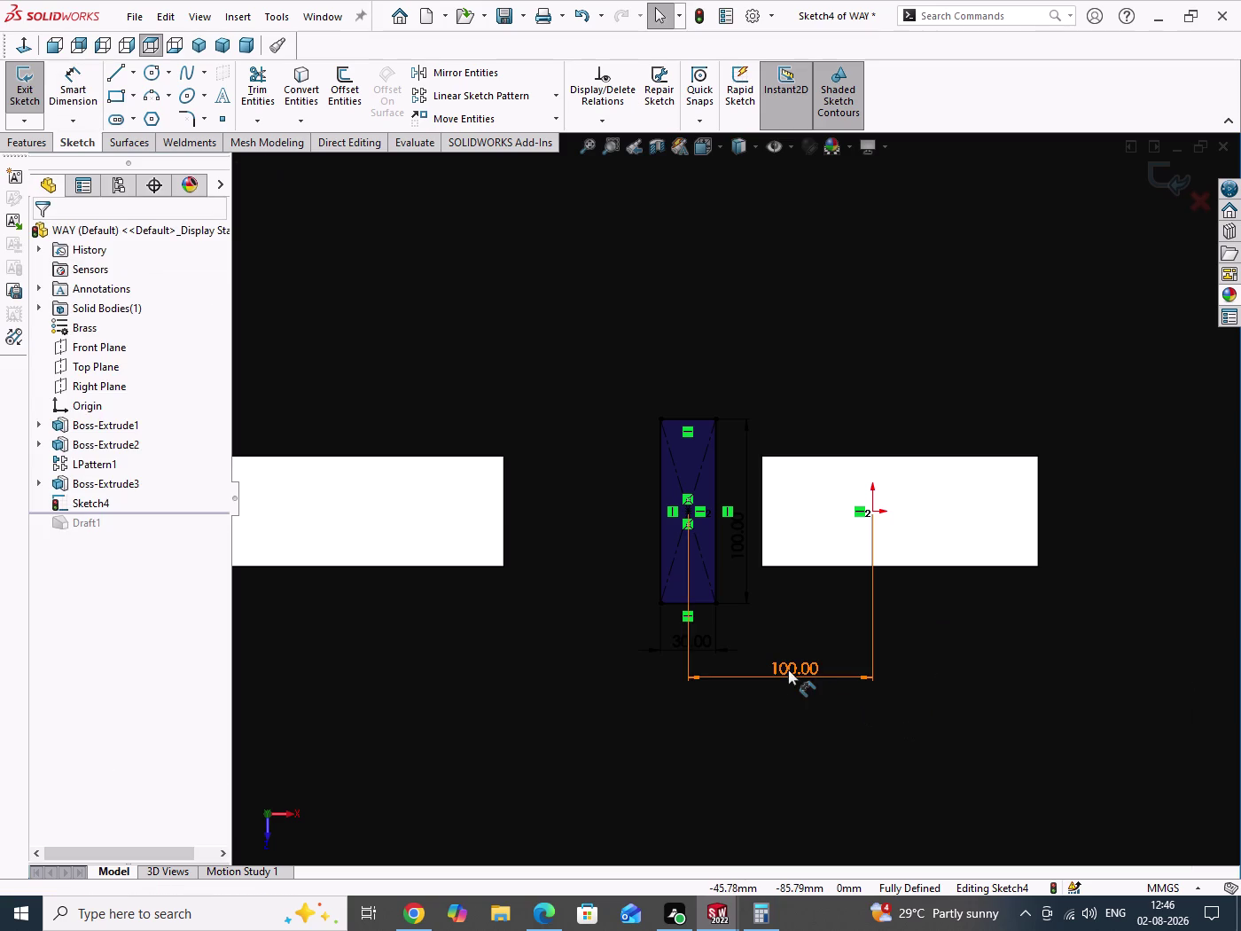
Try 20 mm, then 200 mm, for the pad's distance from the origin.
double_click(788, 669)
text(20)
key(Return)
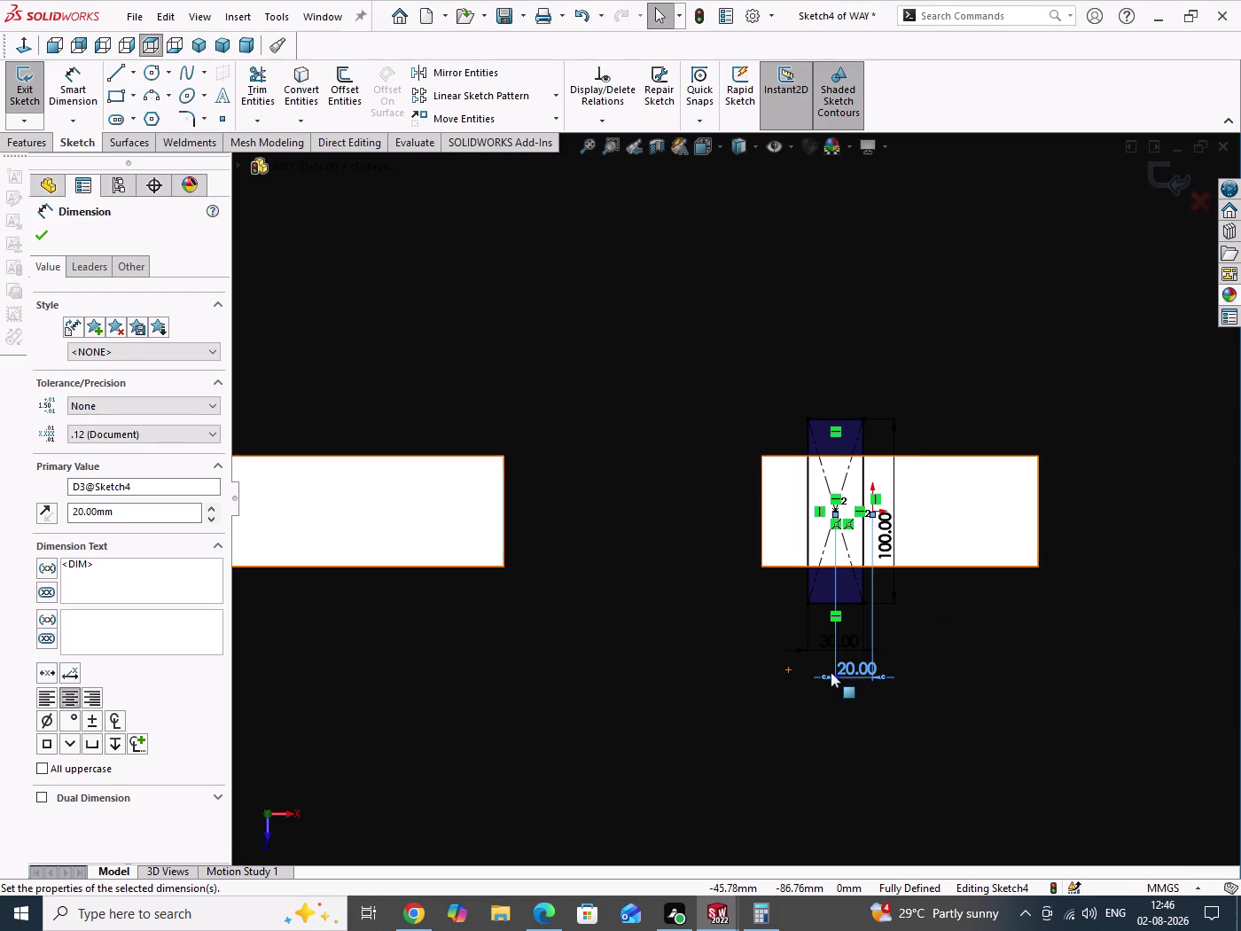
double_click(860, 672)
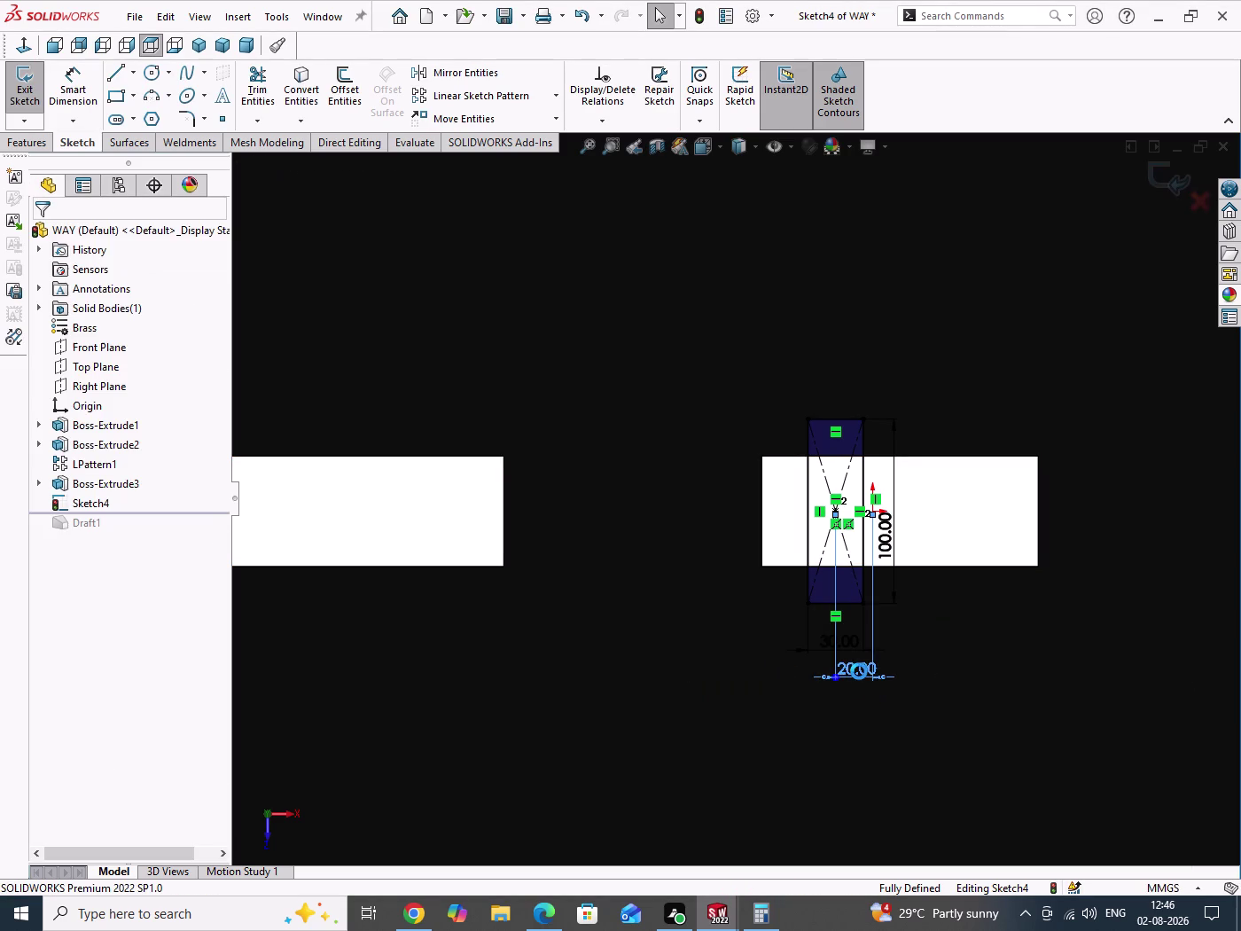
text(200)
key(Return)
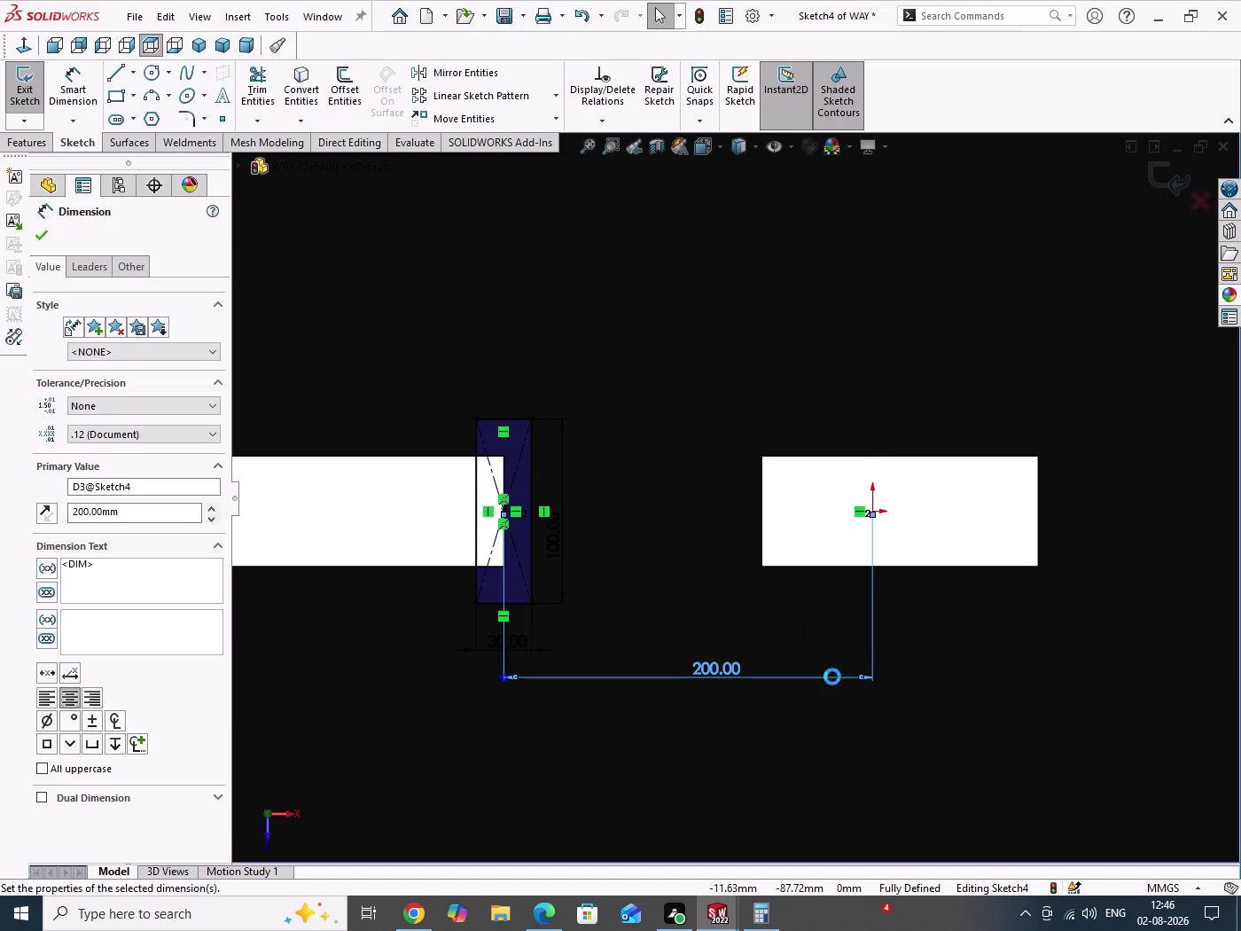
Change the pad's origin distance to 125 mm, then settle on 130 mm.
double_click(717, 668)
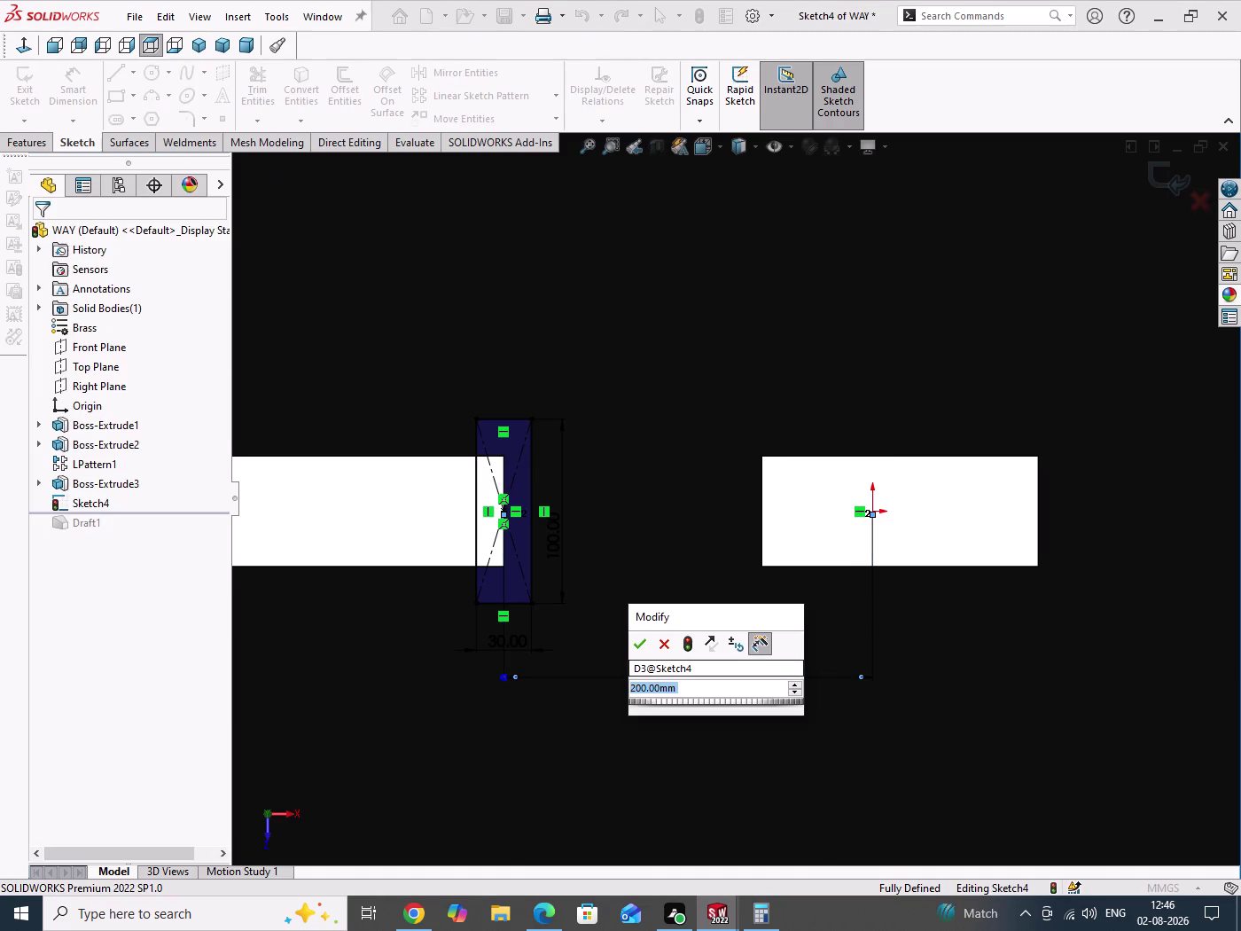
text(125)
key(Return)
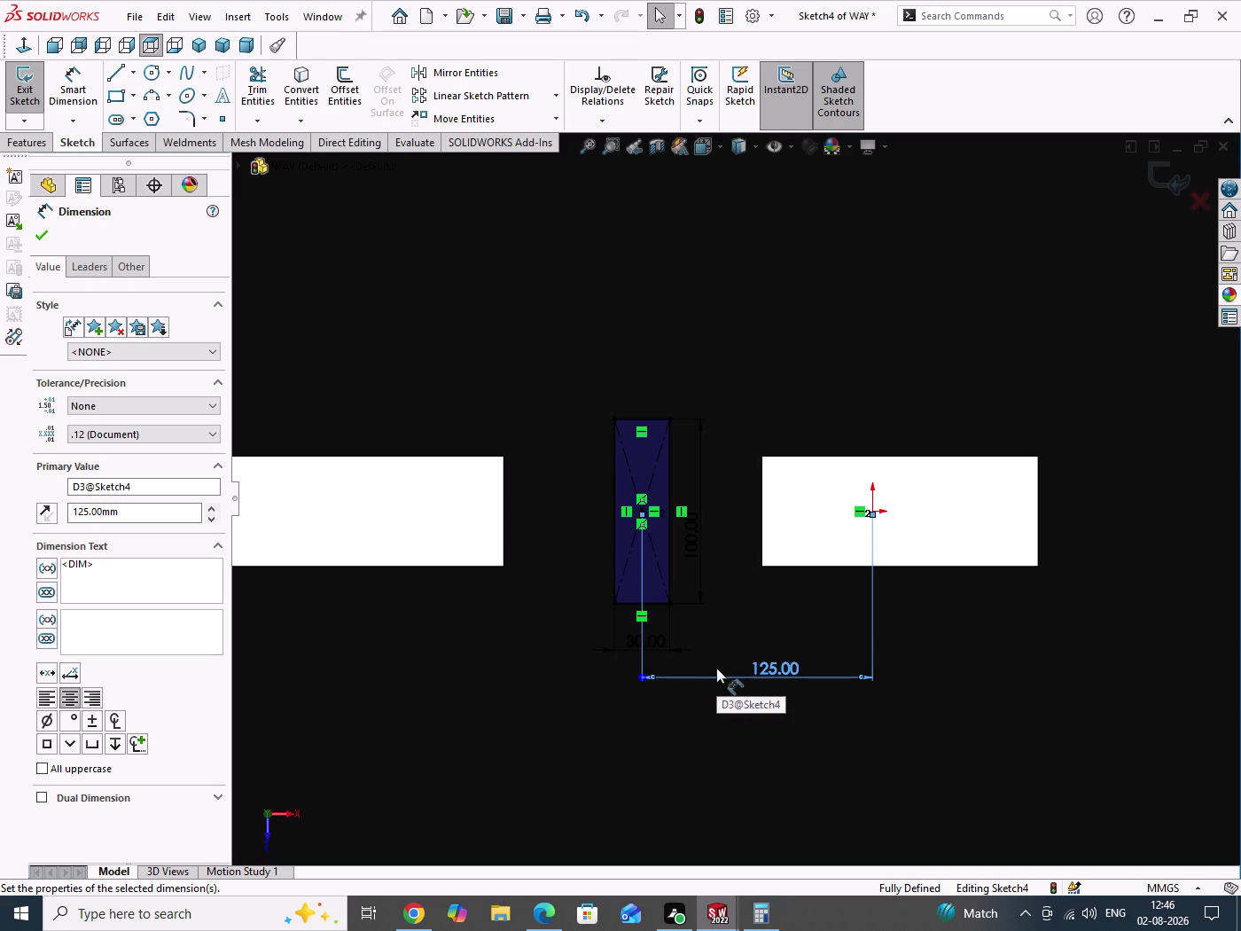
double_click(775, 672)
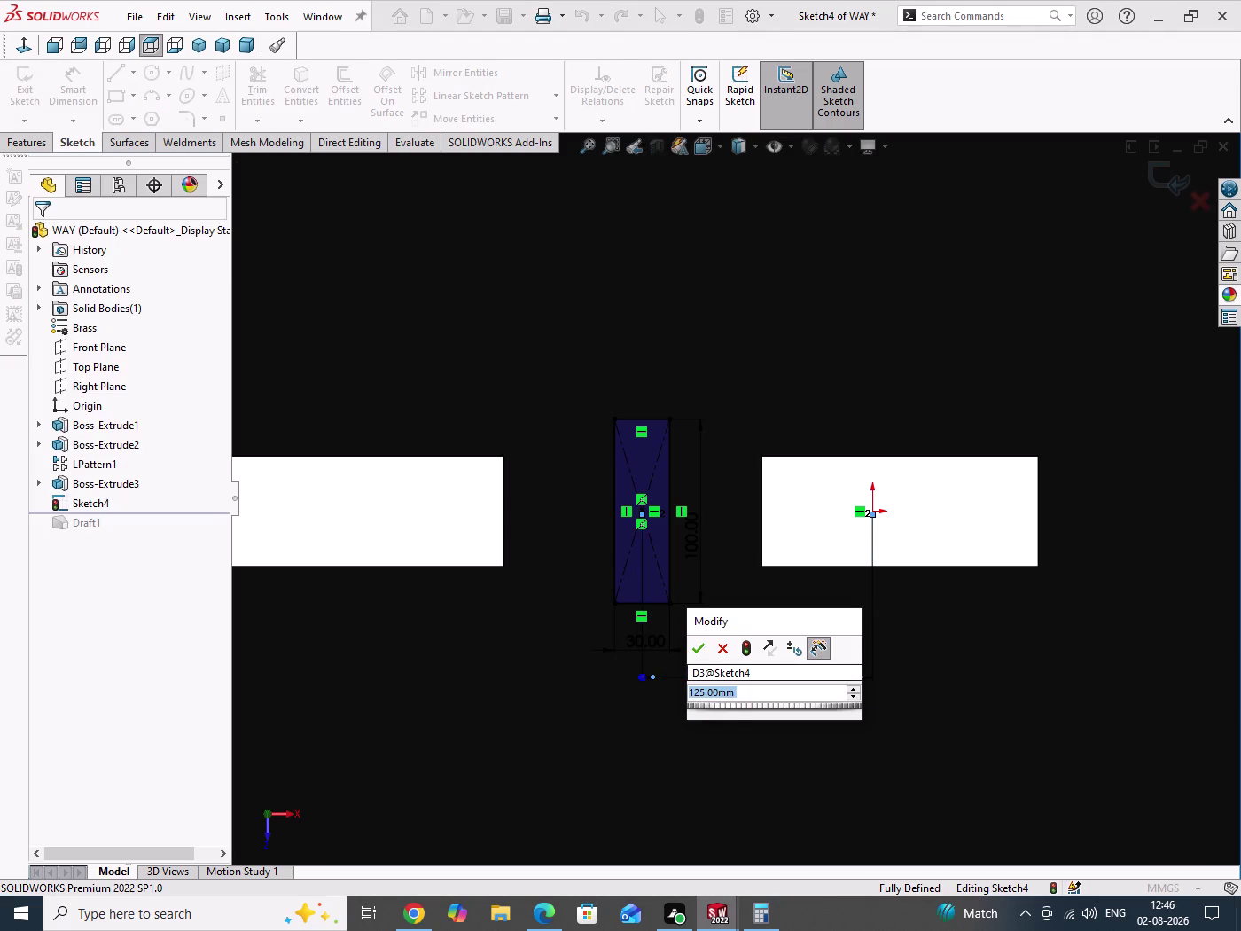
text(130)
key(Return)
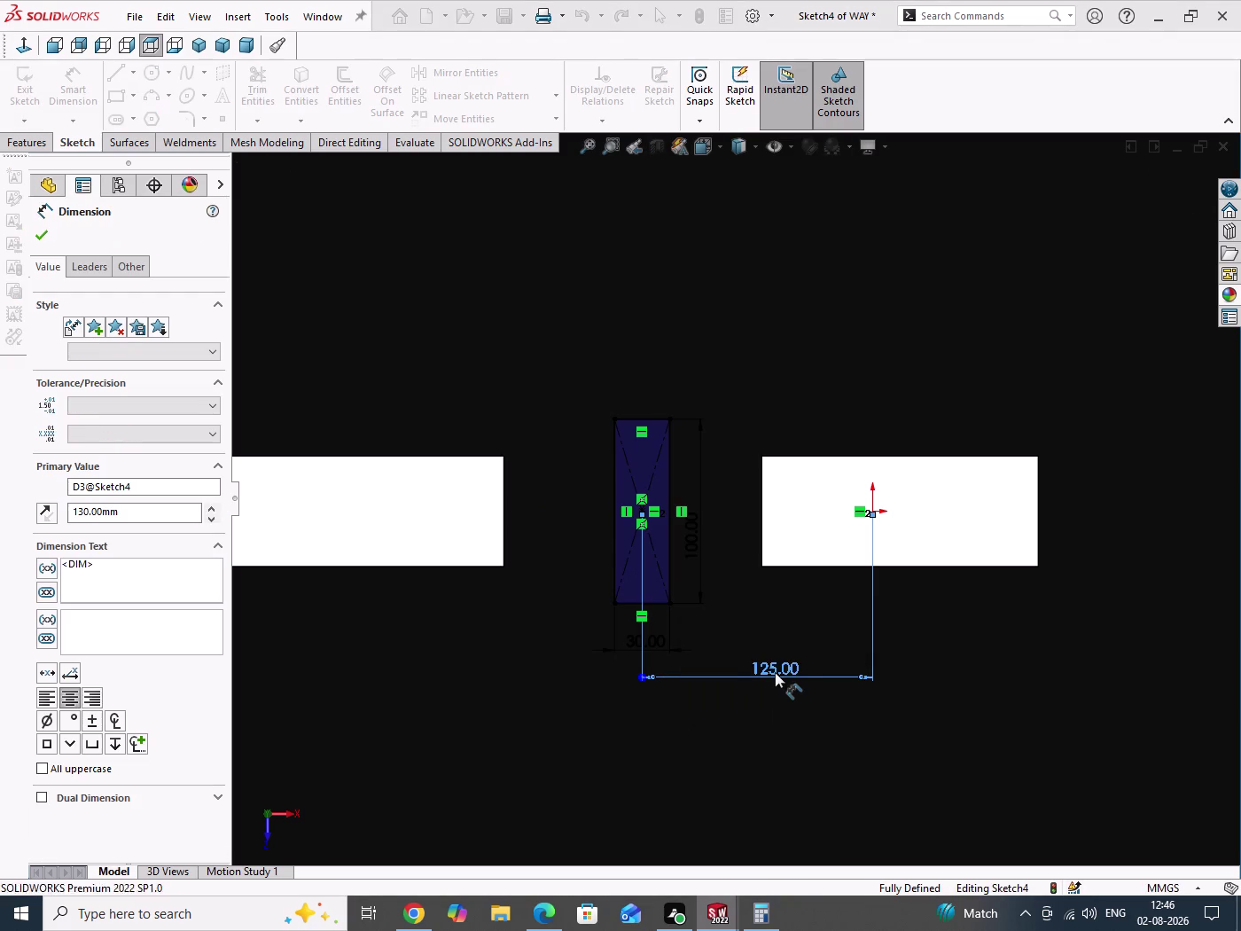
right_click(791, 619)
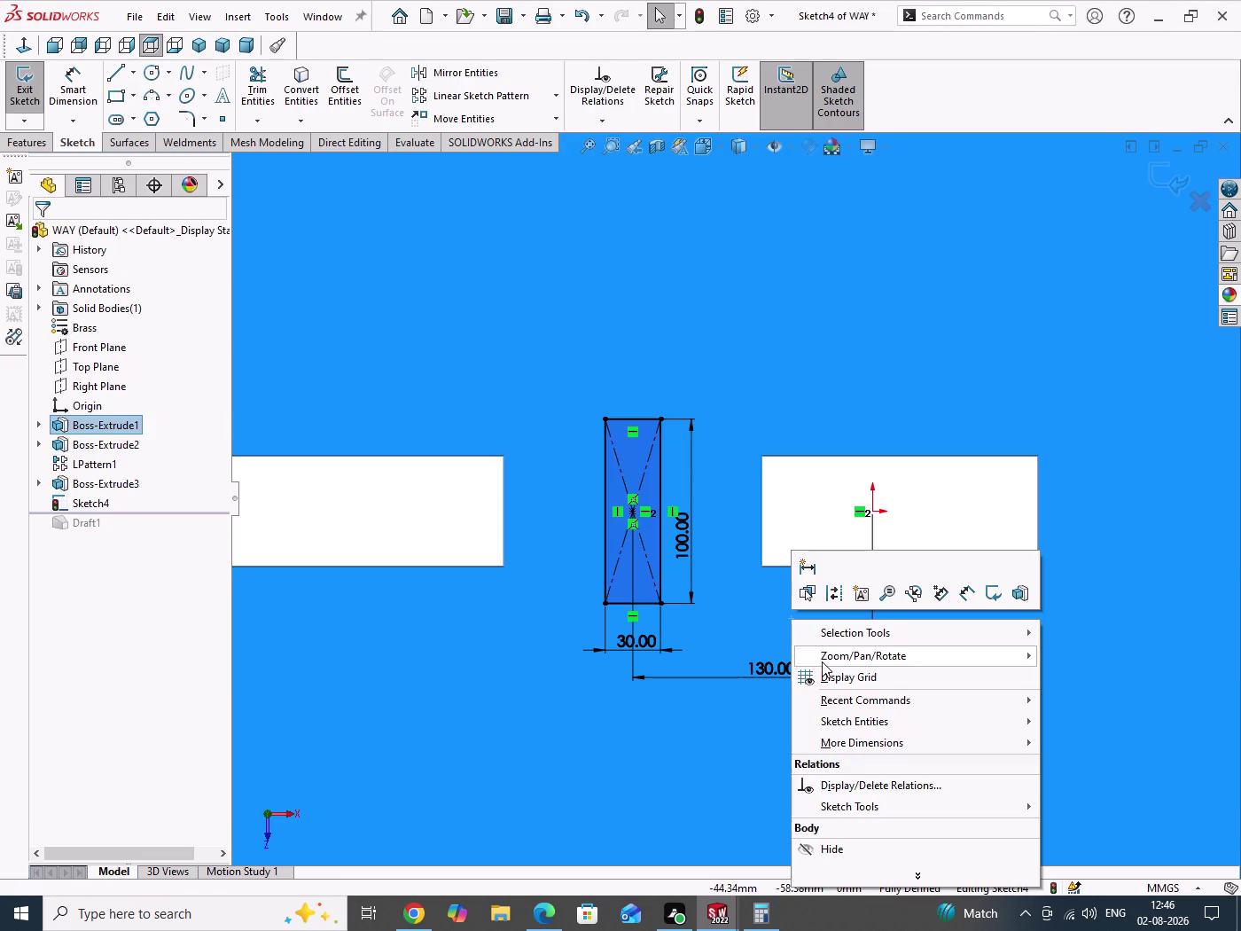
click(628, 729)
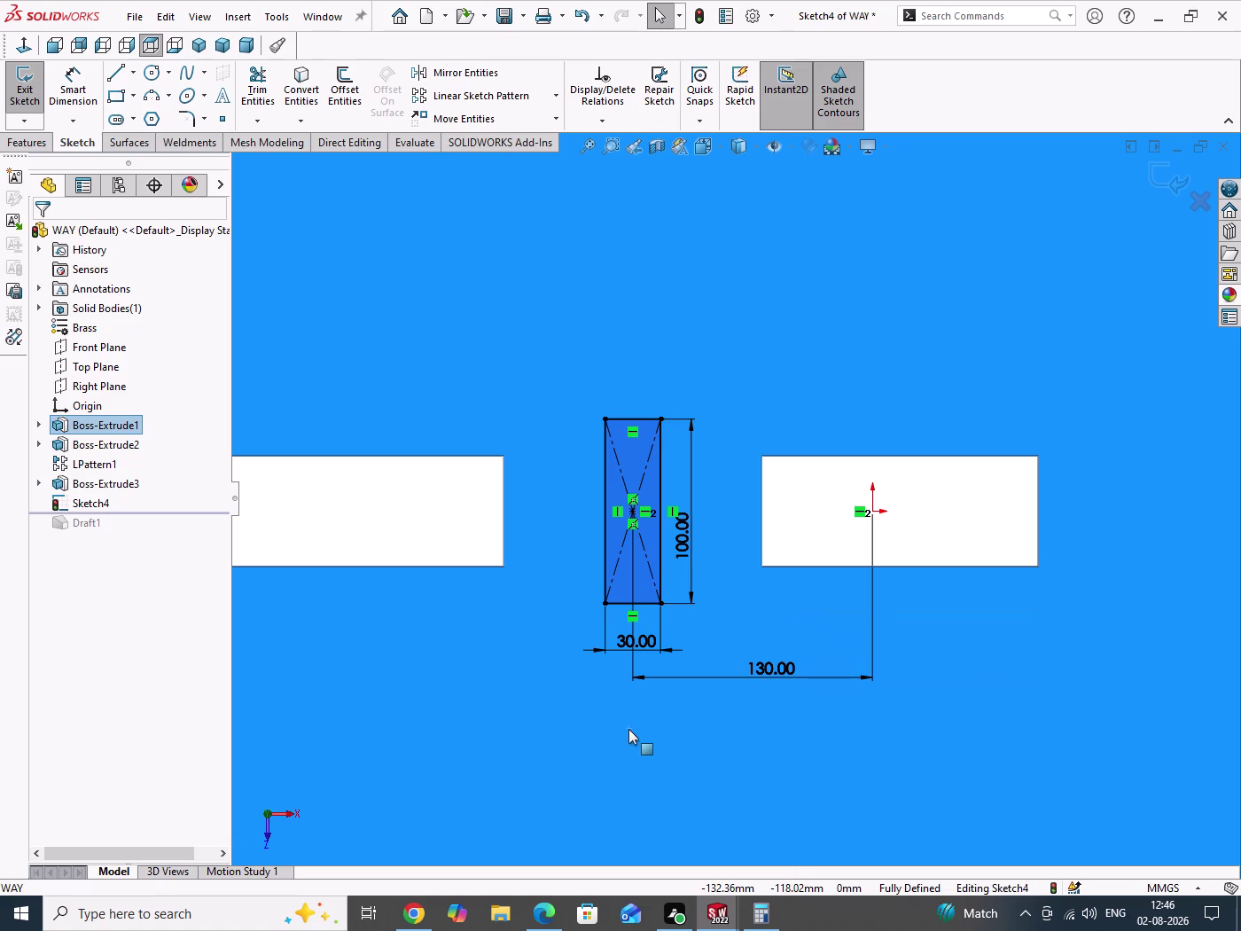
right_drag(558, 727, 561, 640)
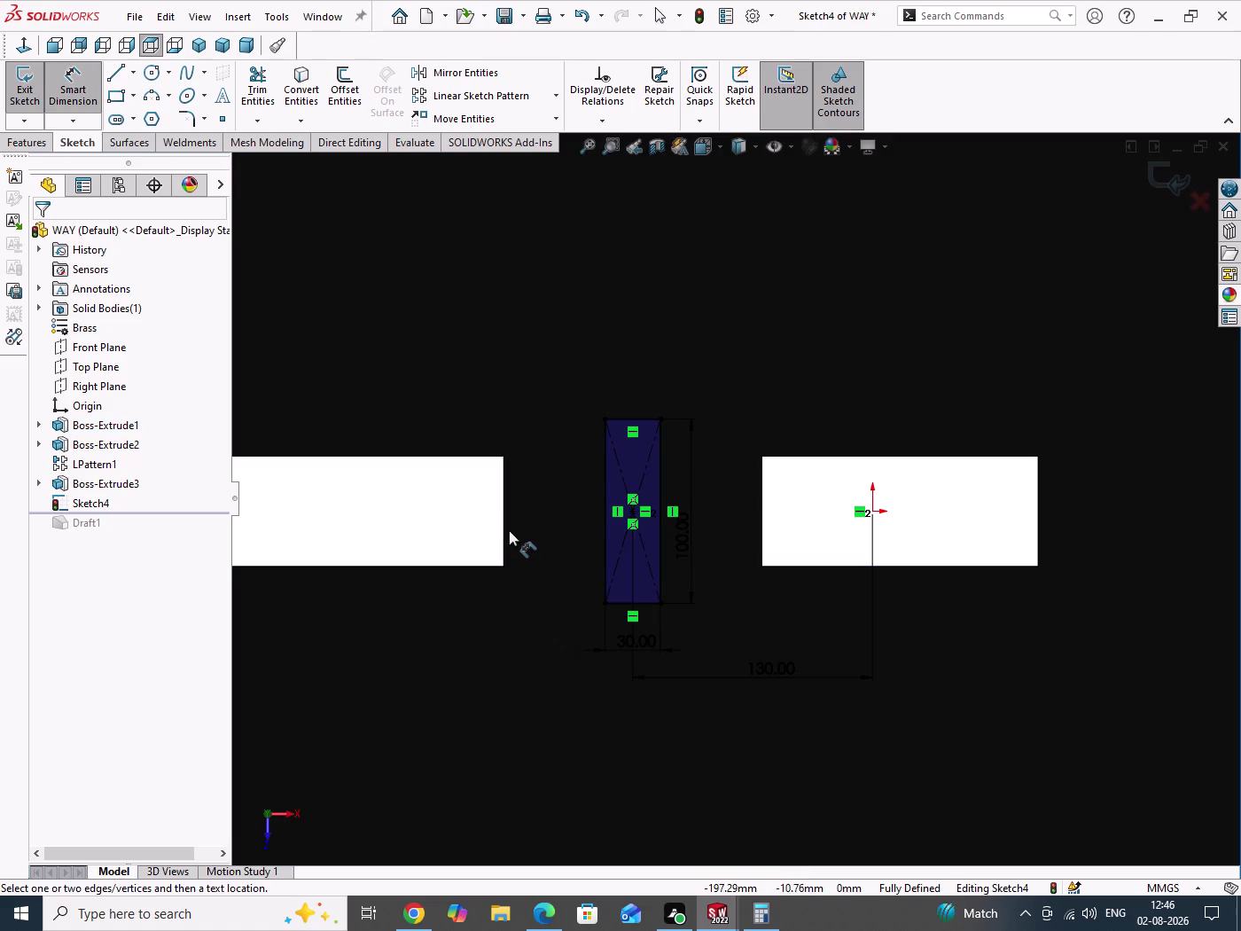
Try dimensioning the pad centre from the left dash edge, rejecting the over-defining dimension.
click(504, 530)
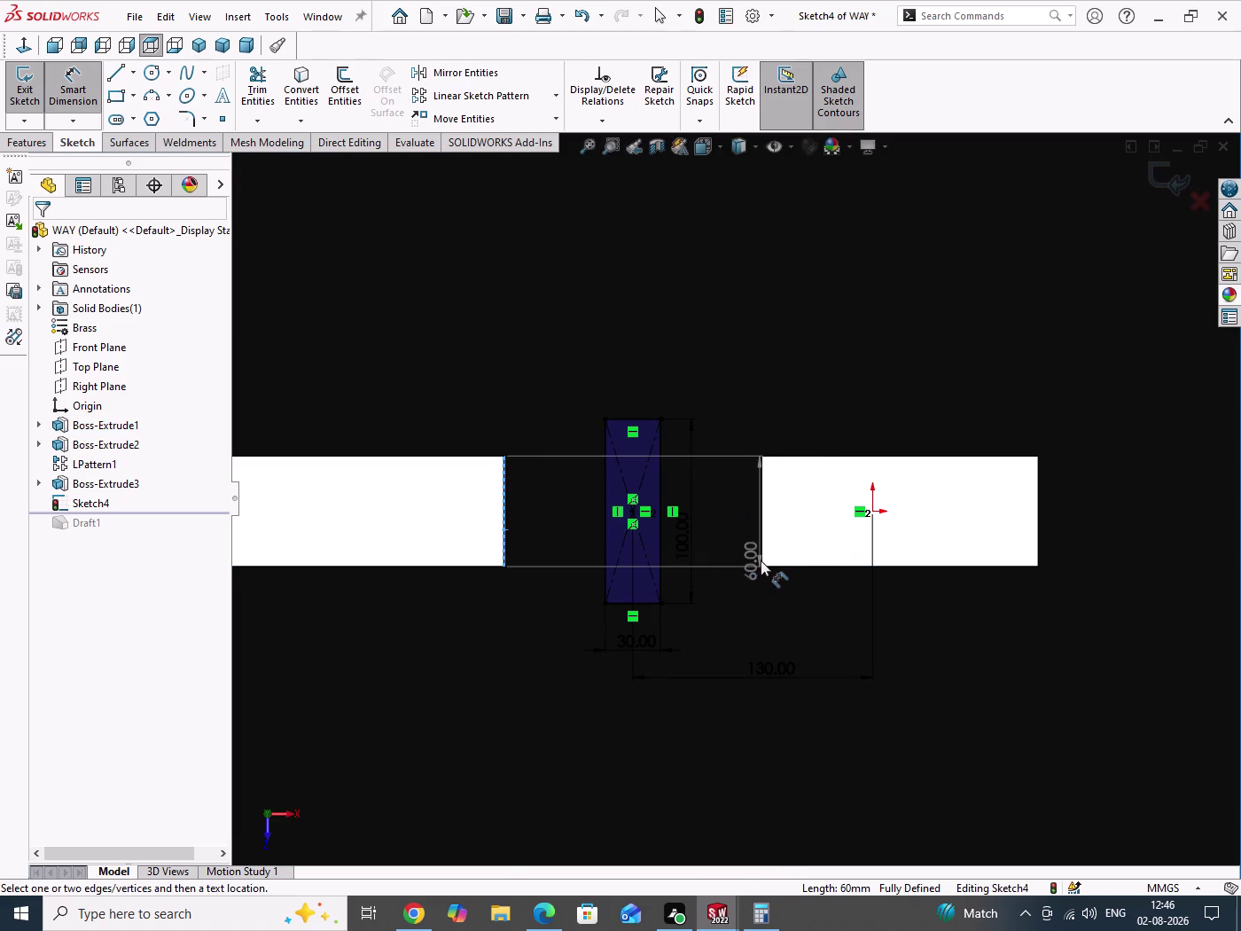
key(Escape)
key(Escape)
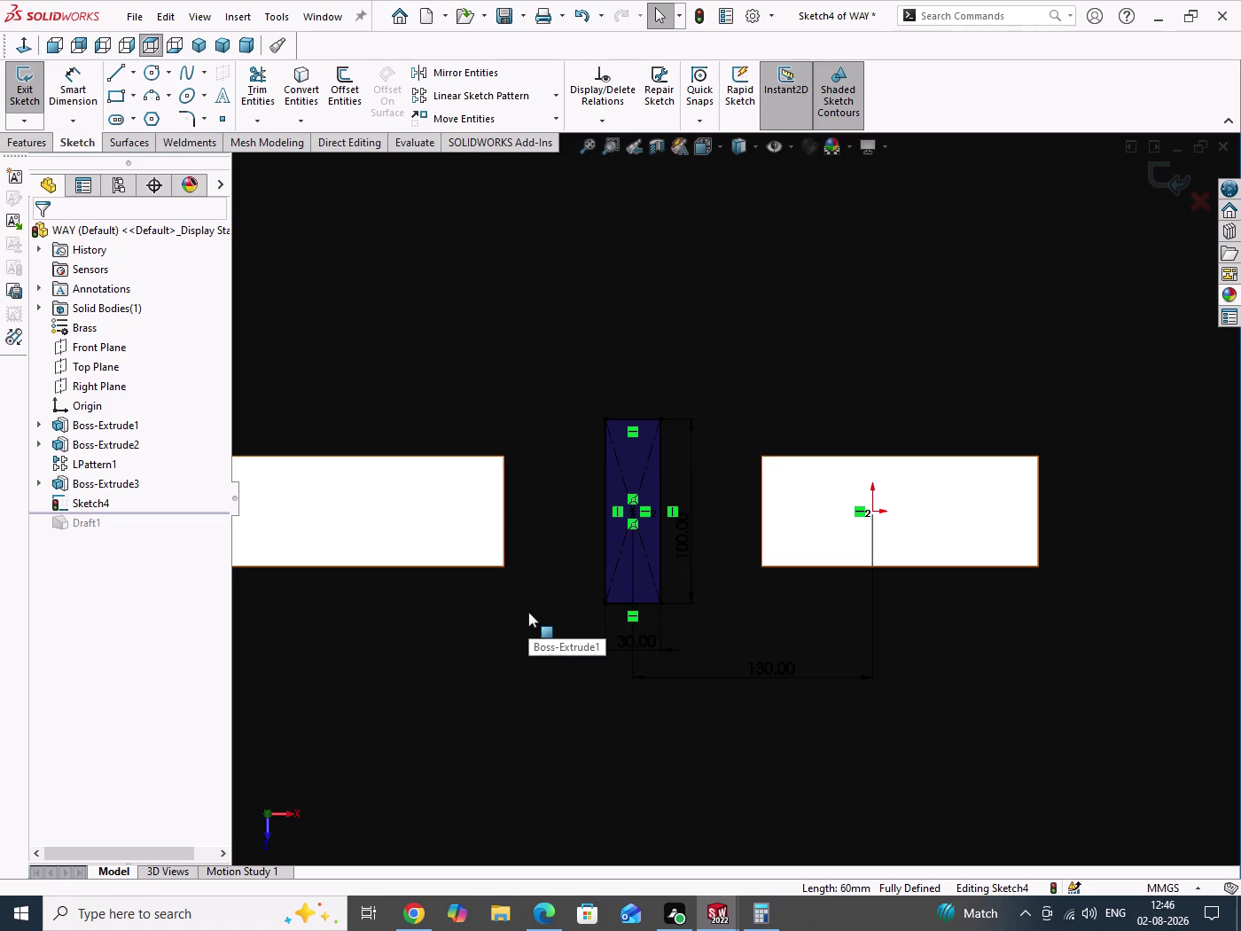
key(Escape)
right_drag(490, 673, 492, 526)
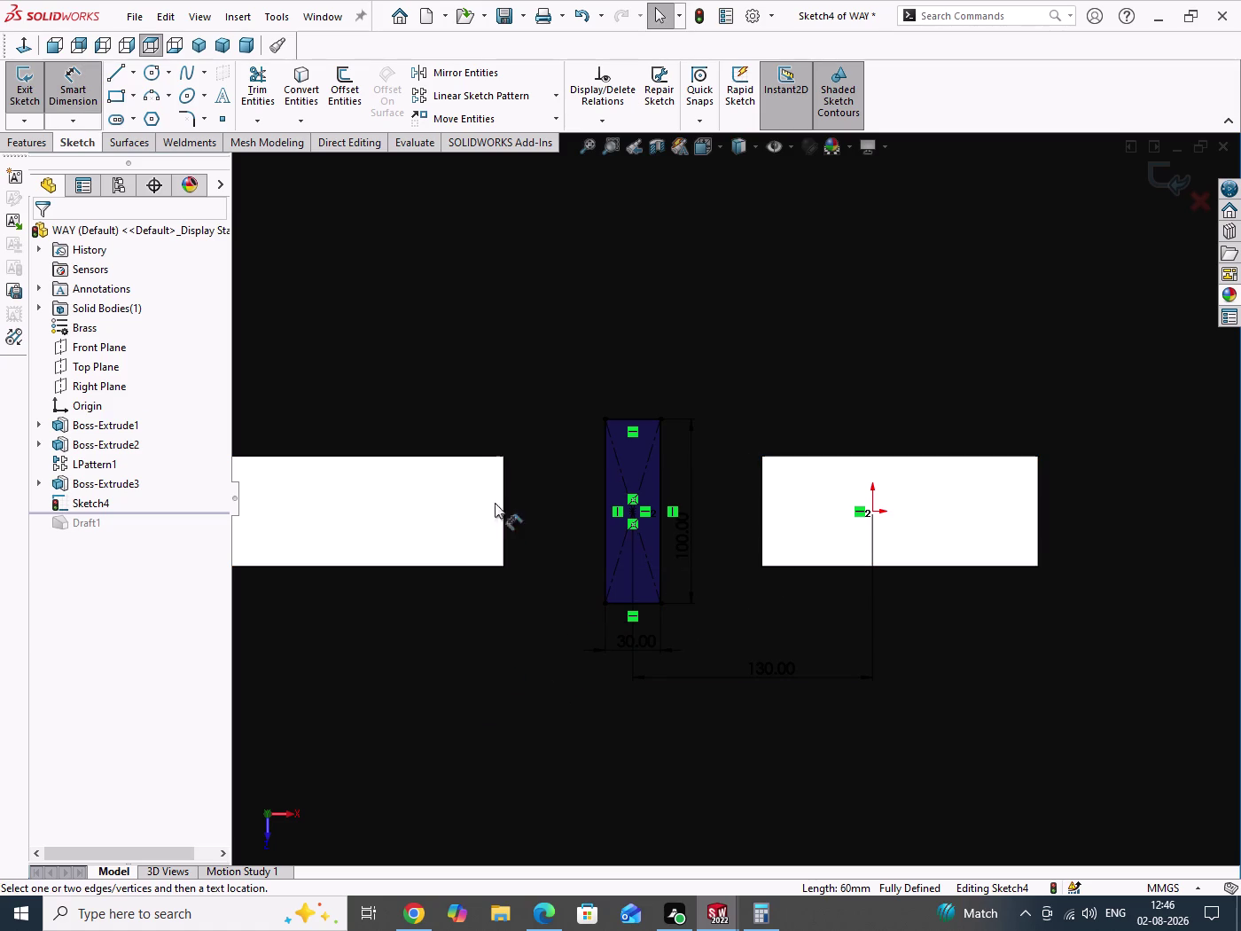
click(503, 540)
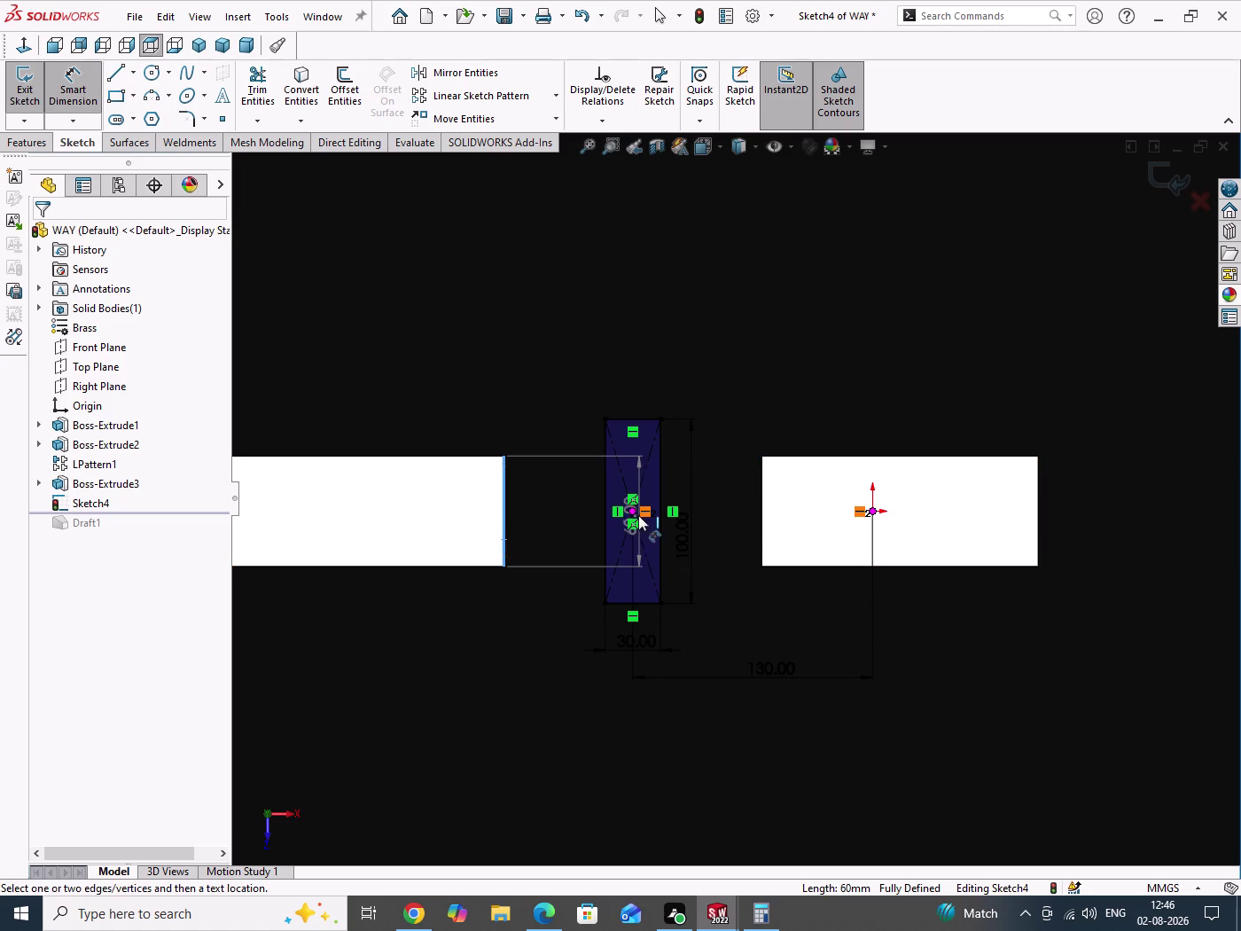
click(638, 515)
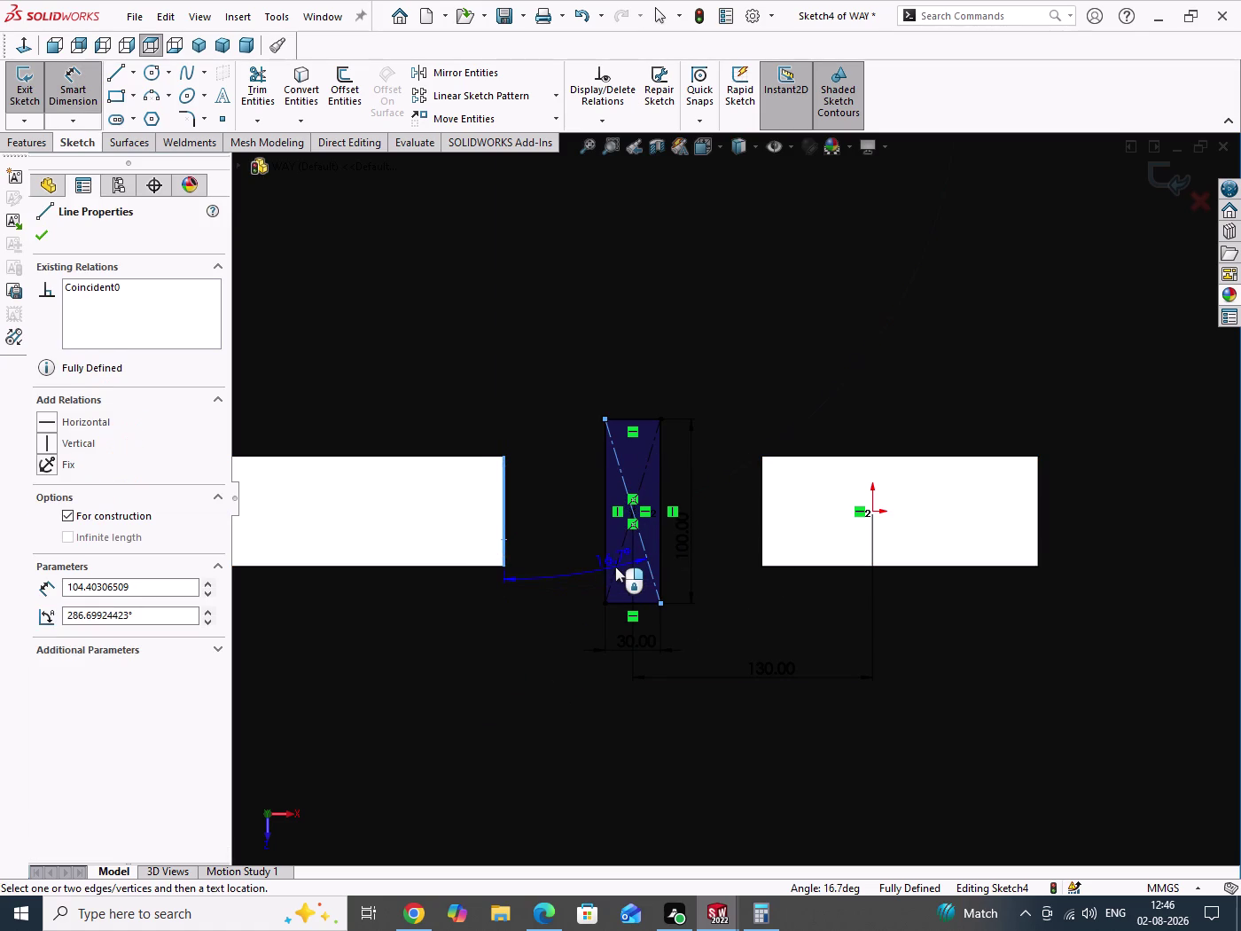
key(Escape)
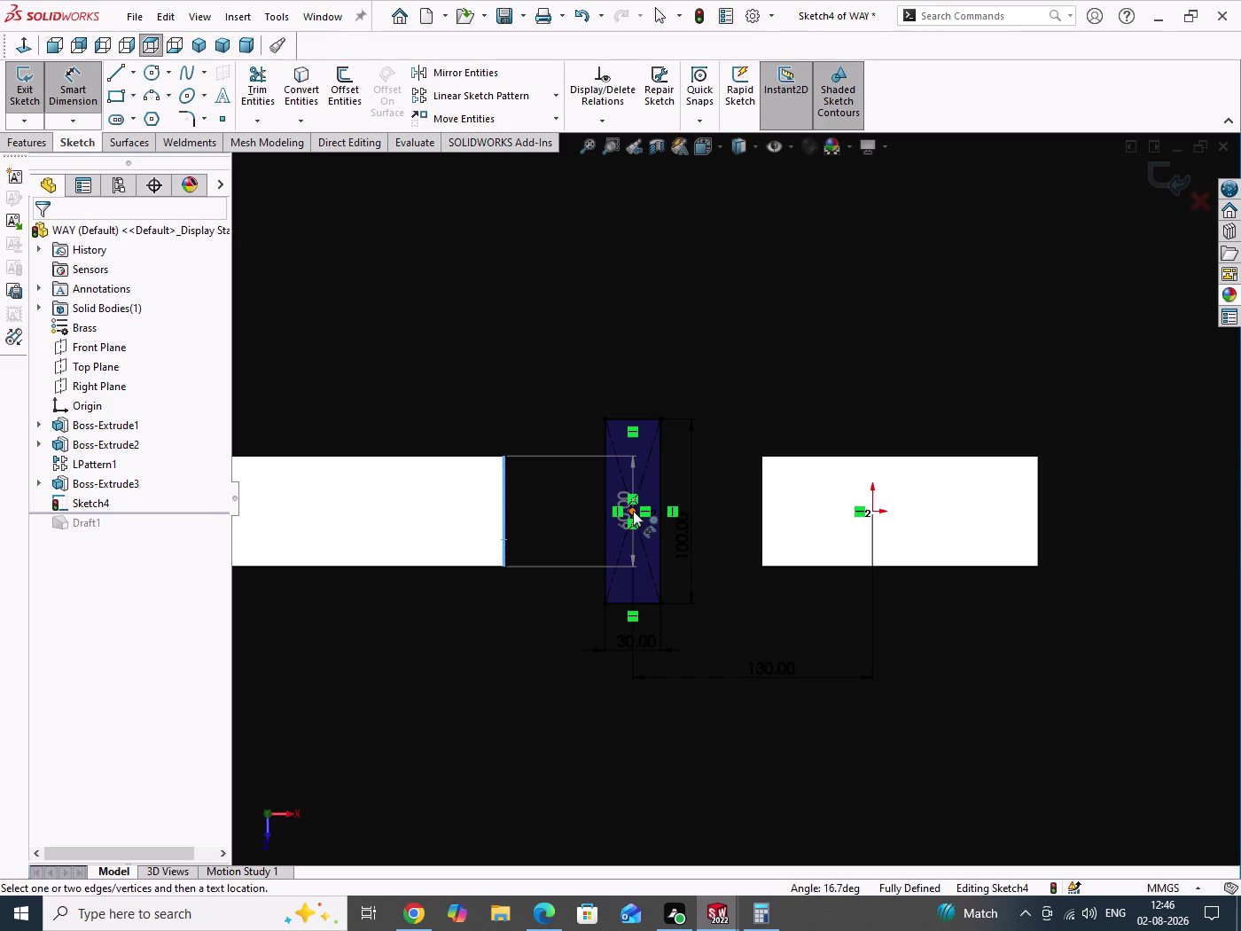
click(633, 511)
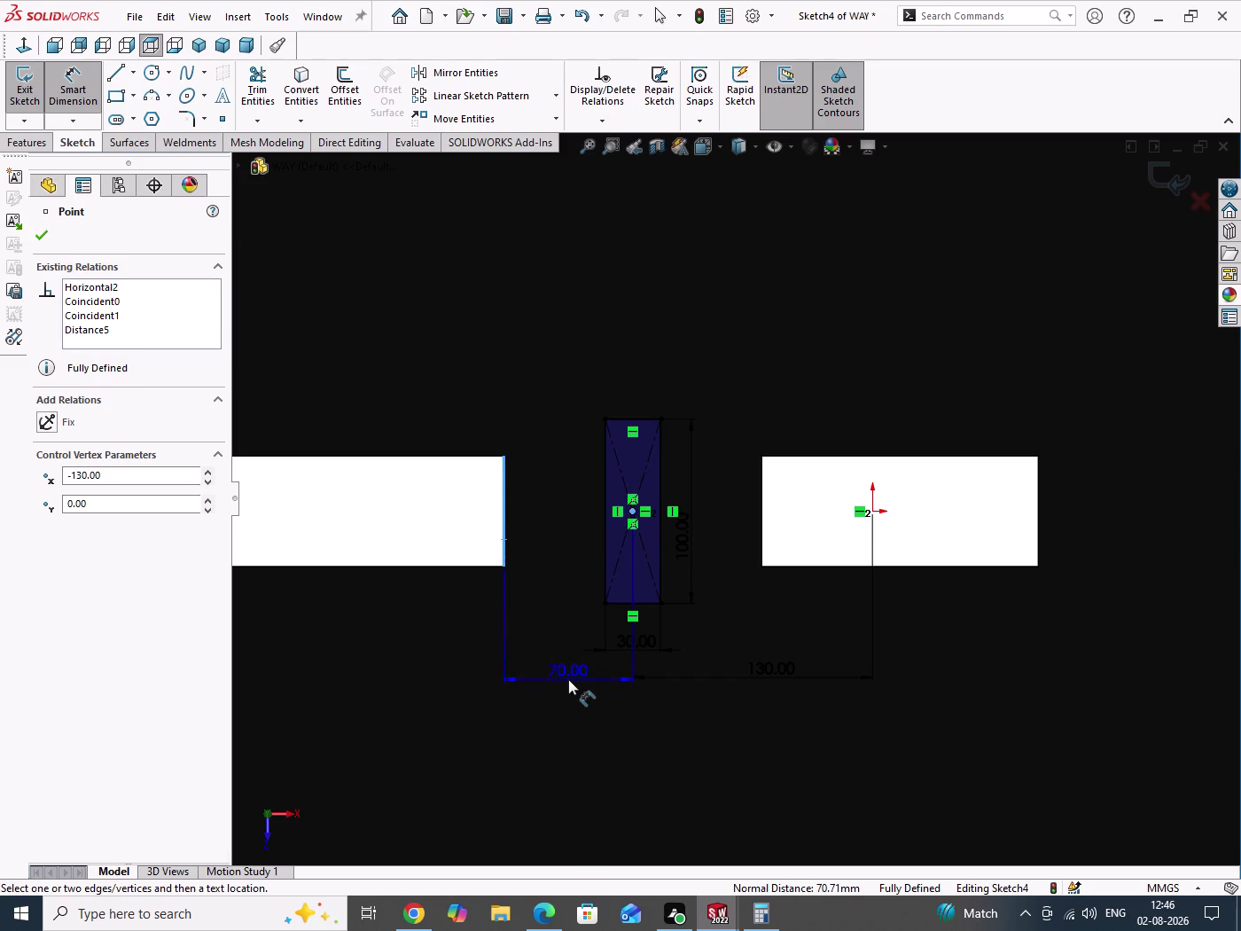
click(569, 679)
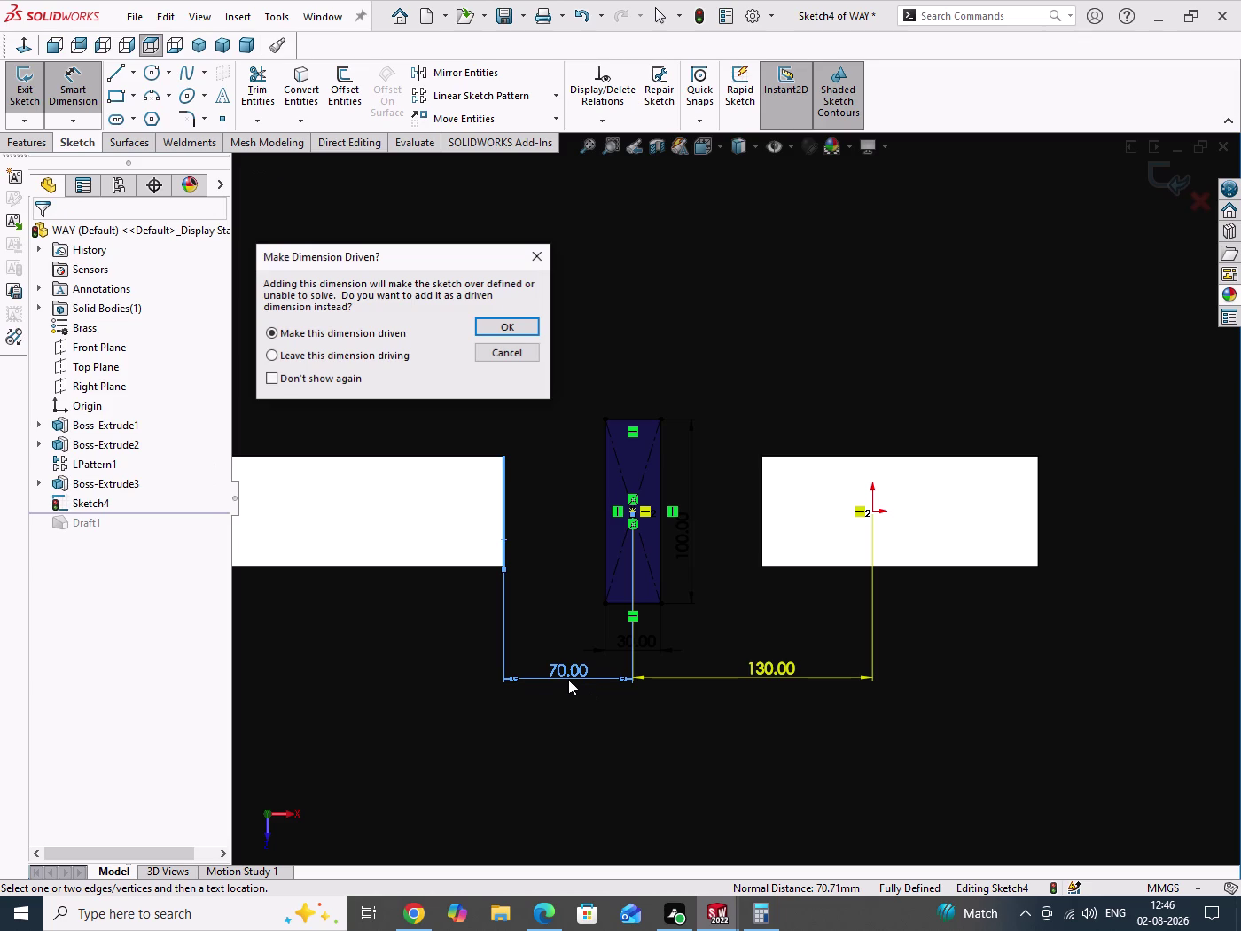
key(Escape)
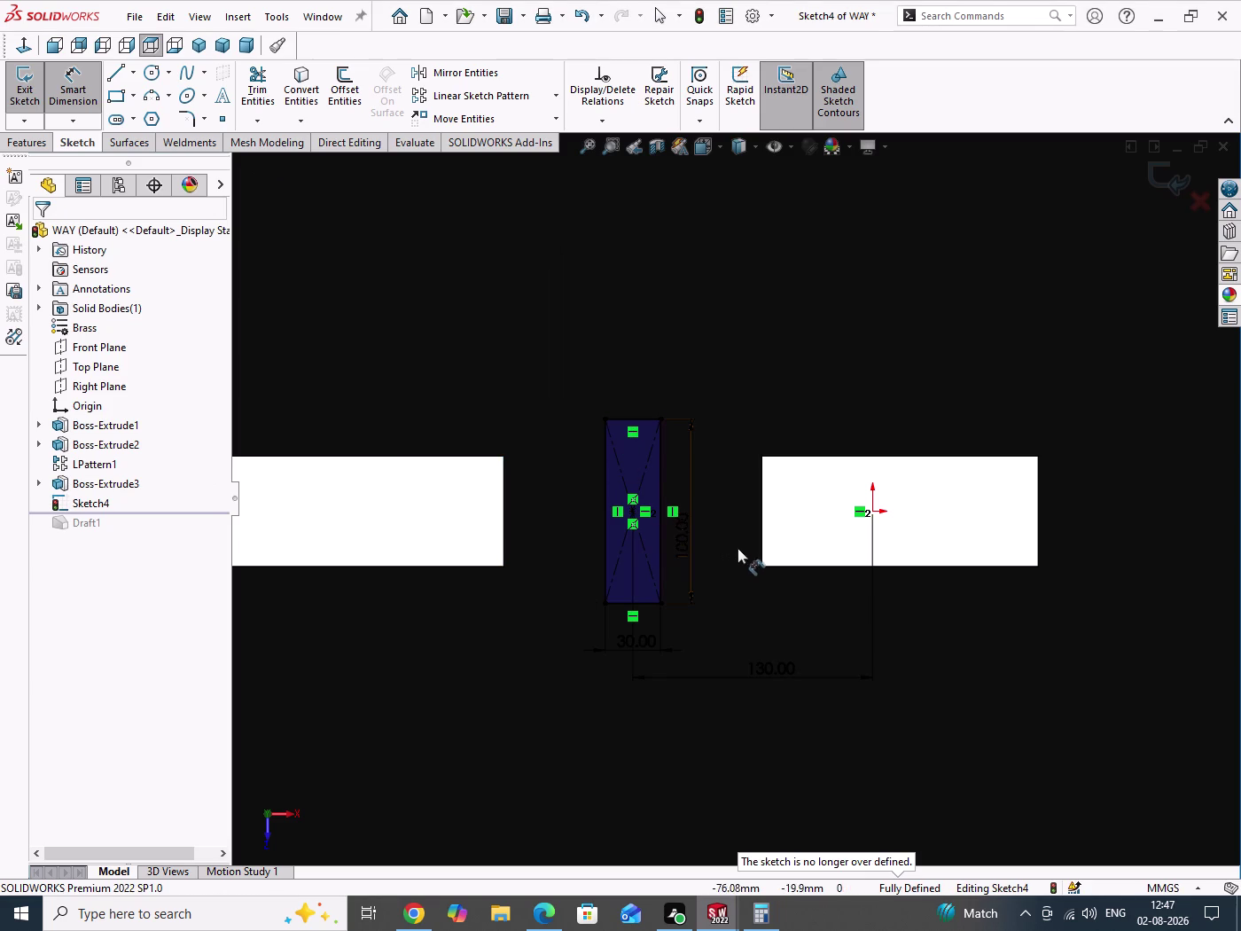
Retry the pad spacing from the right and left dash edges, rejecting the conflicting dimensions.
click(763, 544)
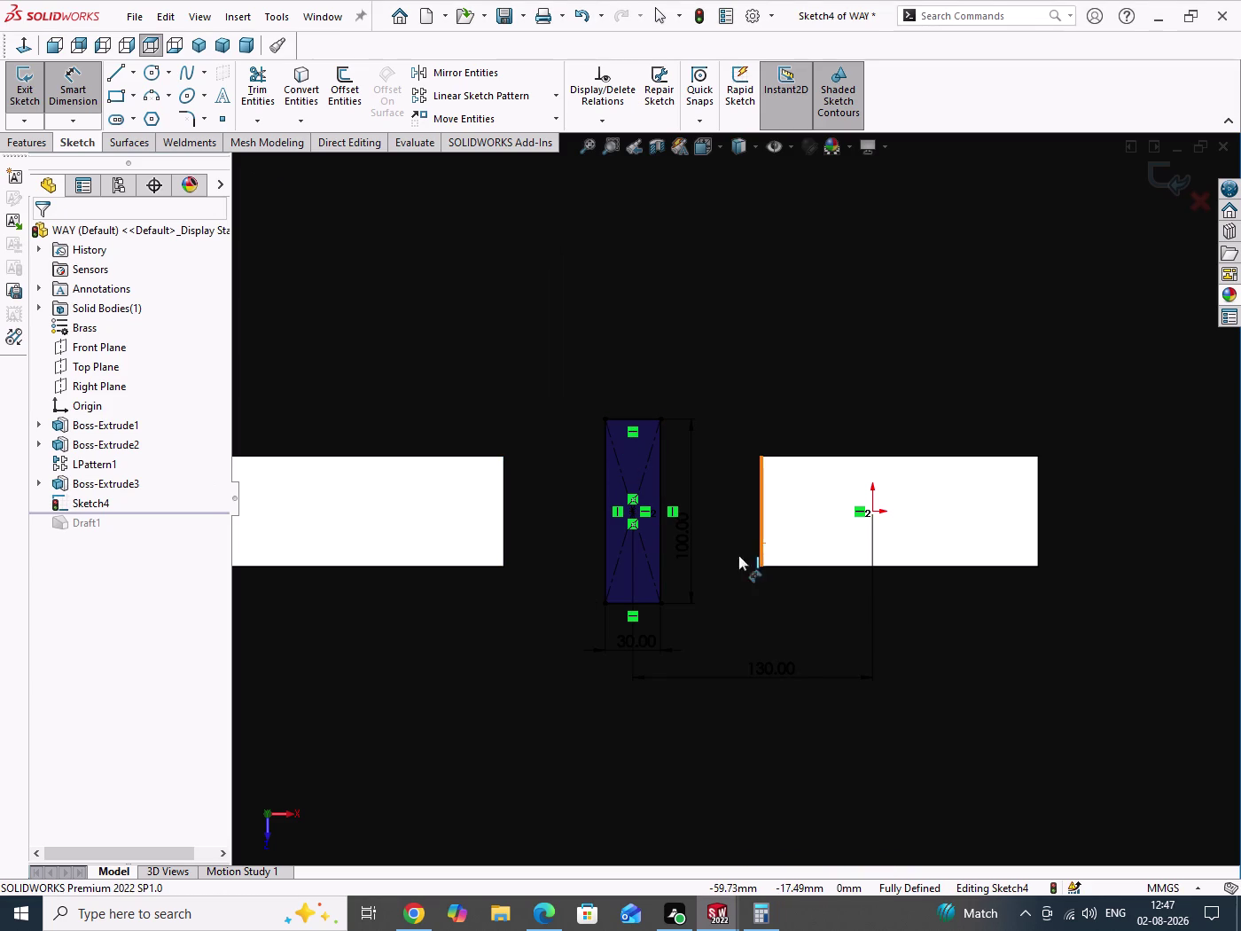
click(634, 510)
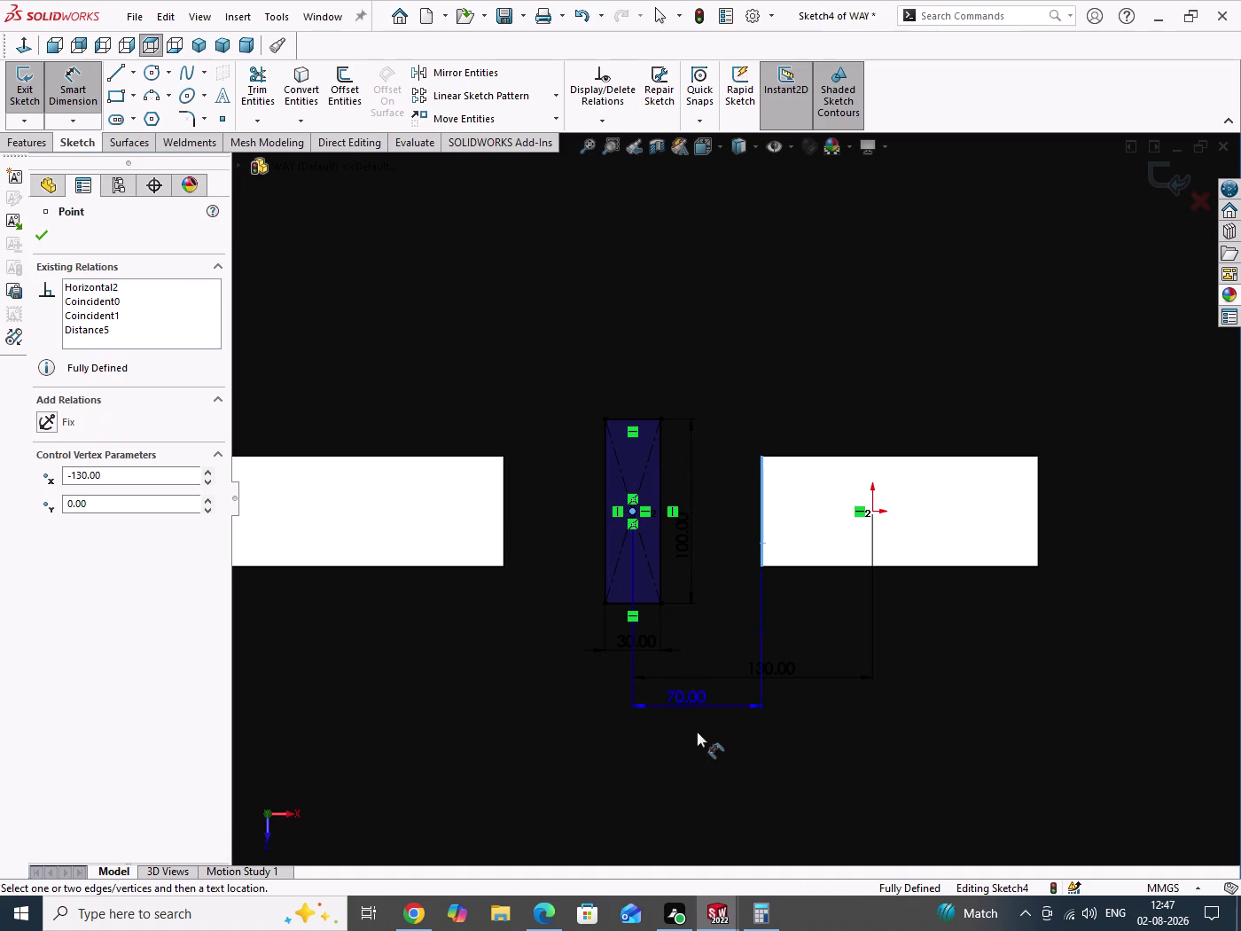
click(705, 762)
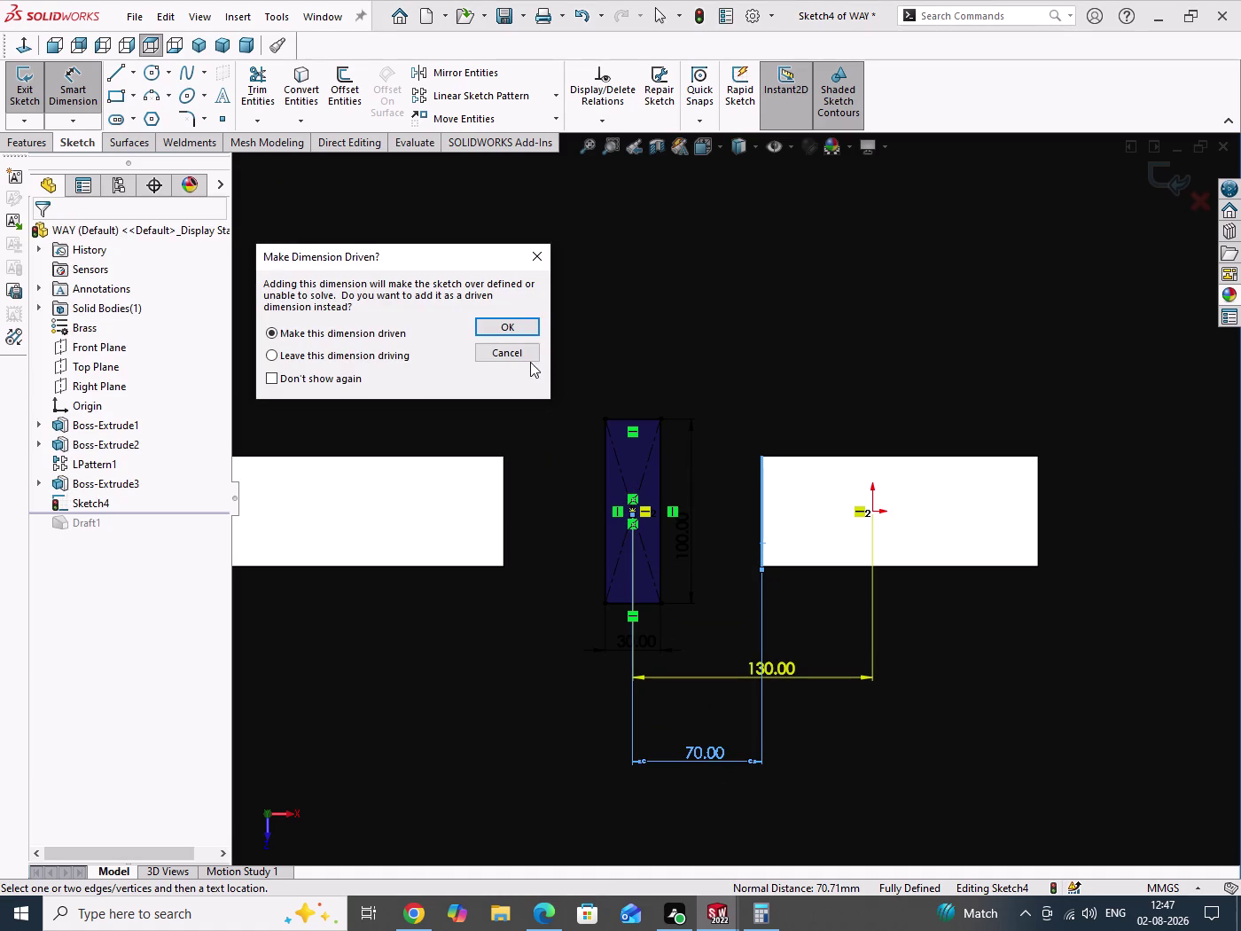
click(523, 356)
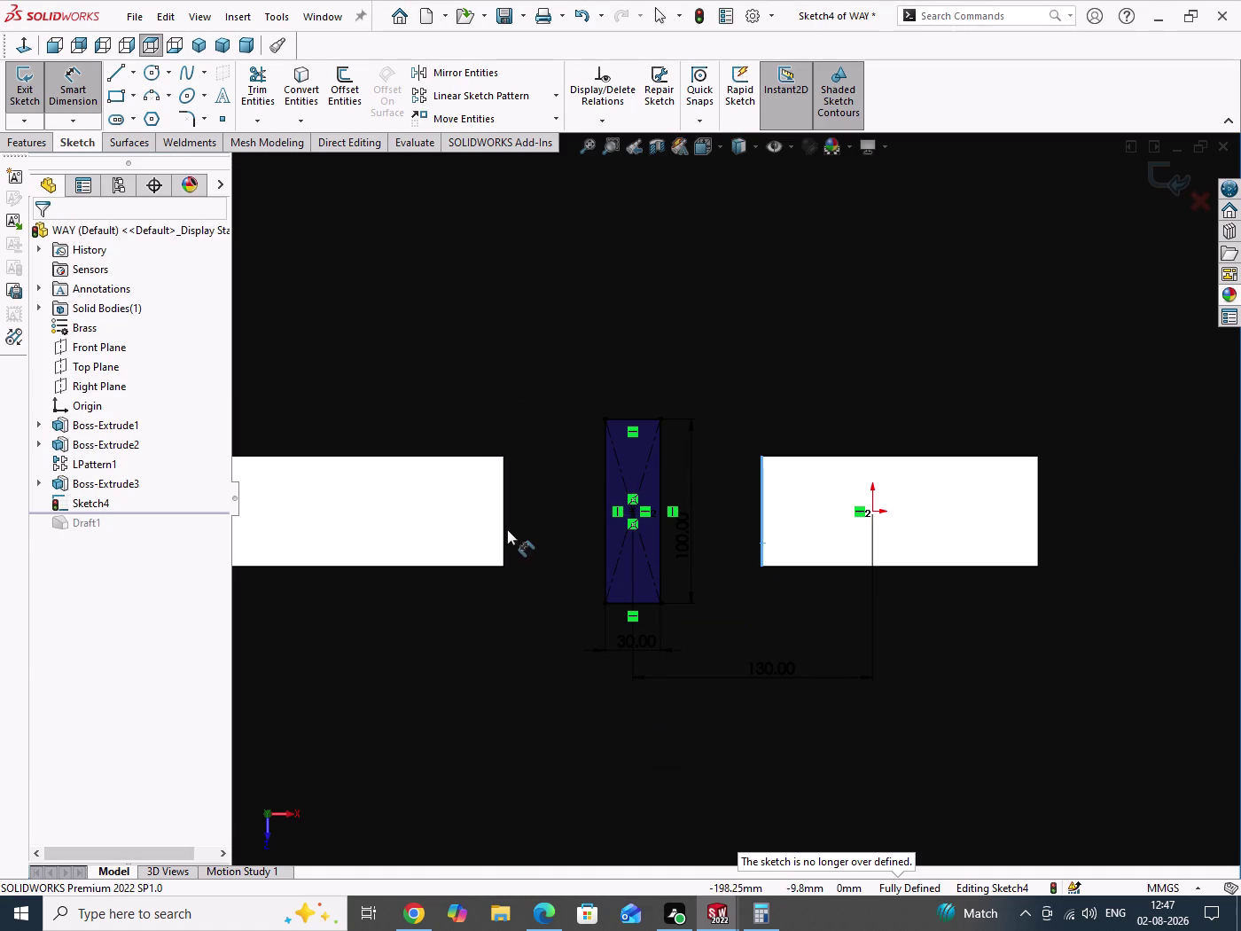
click(505, 525)
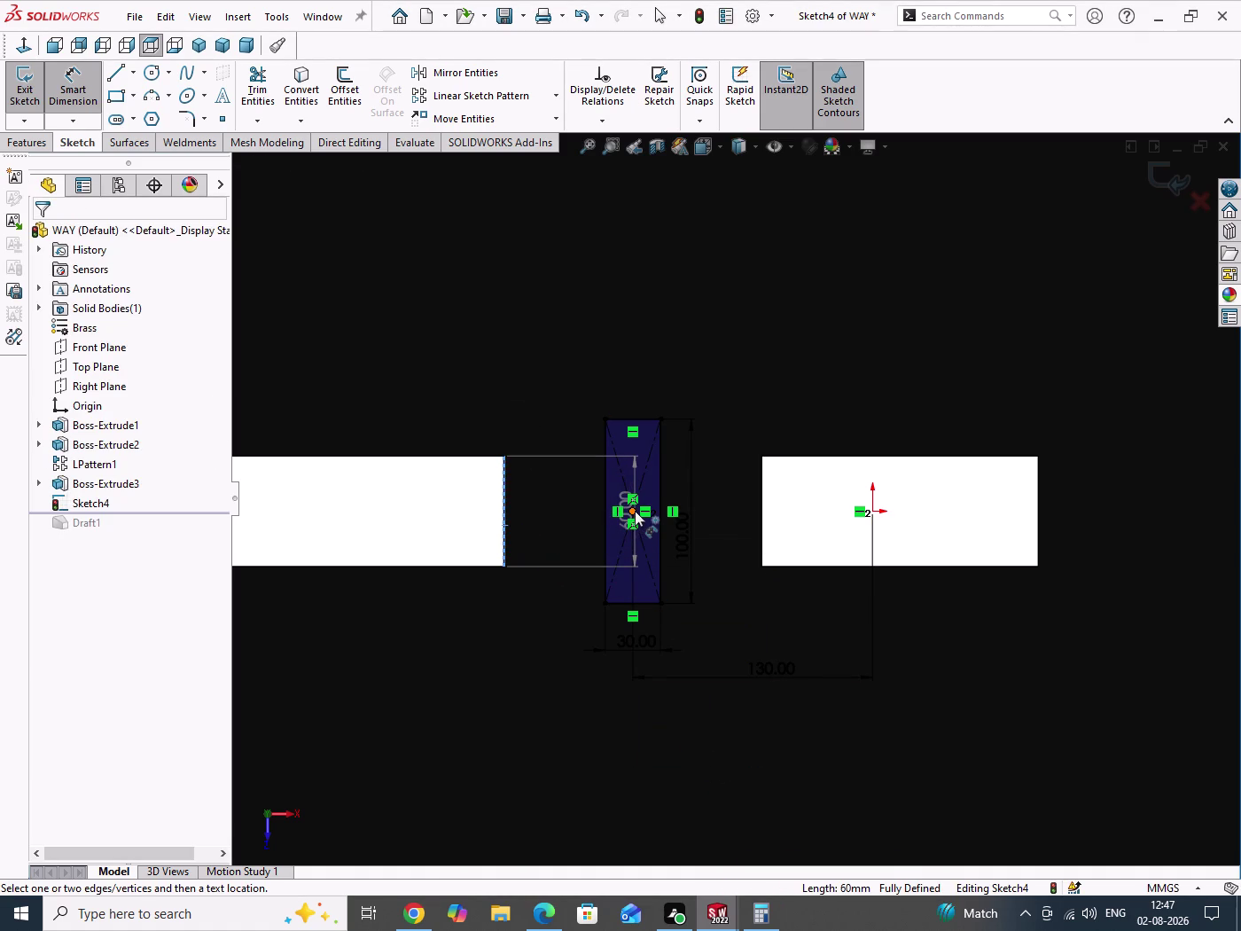
click(635, 511)
click(567, 695)
key(Escape)
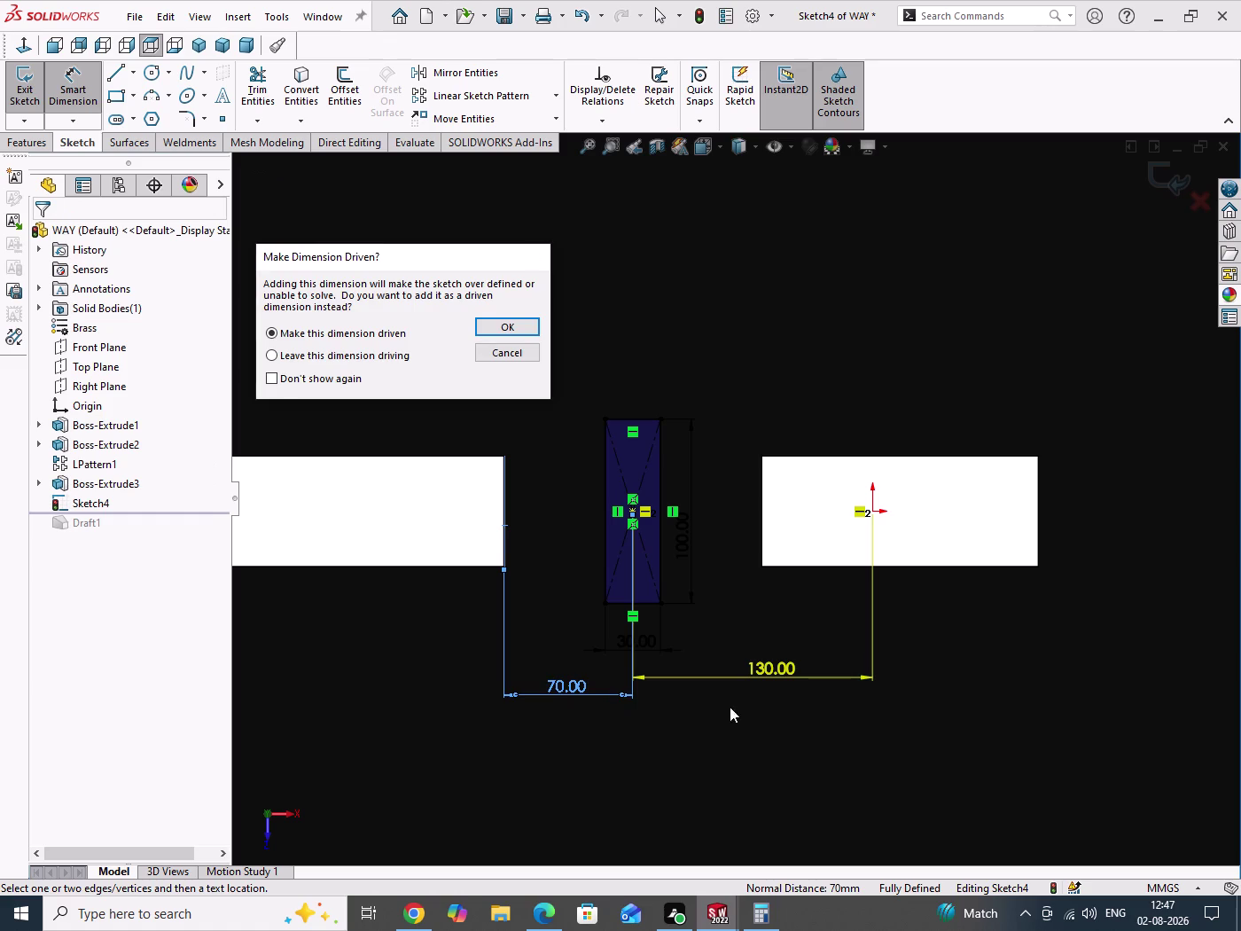
key(Escape)
key(Escape)
right_click(775, 674)
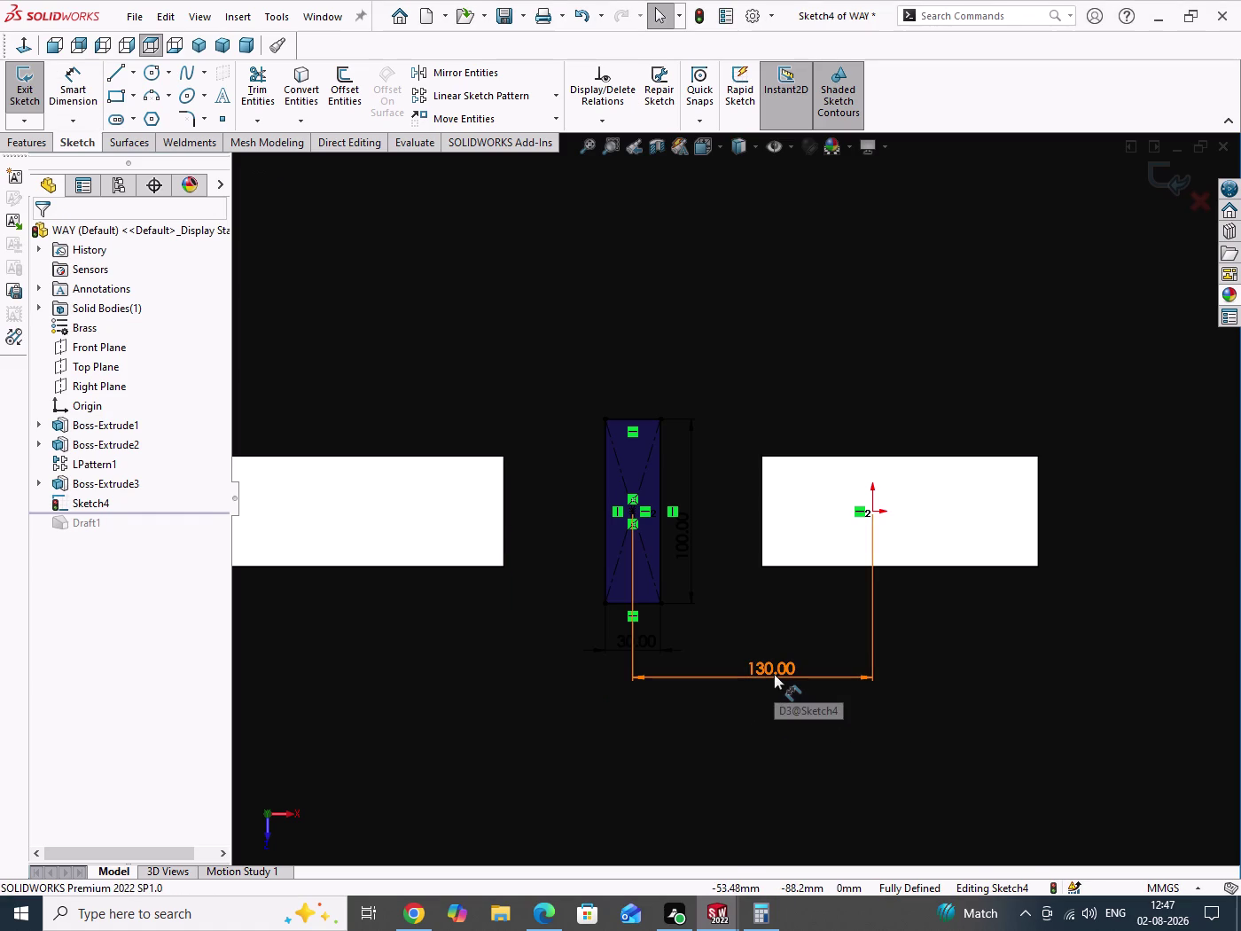
Drop the 130 mm dimension and place the pad centre 70 mm from the right dash.
click(813, 674)
right_drag(783, 696, 786, 568)
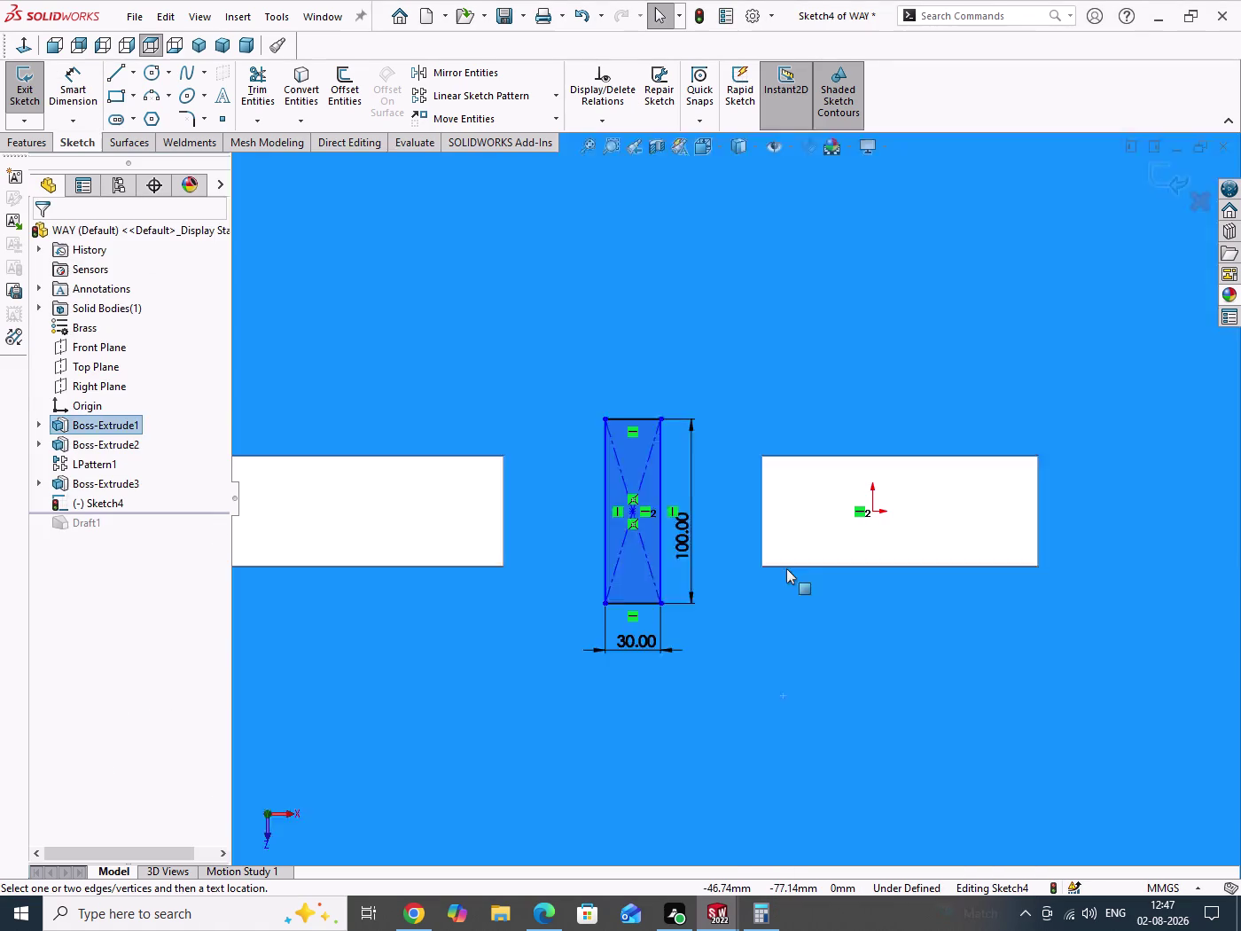
click(631, 512)
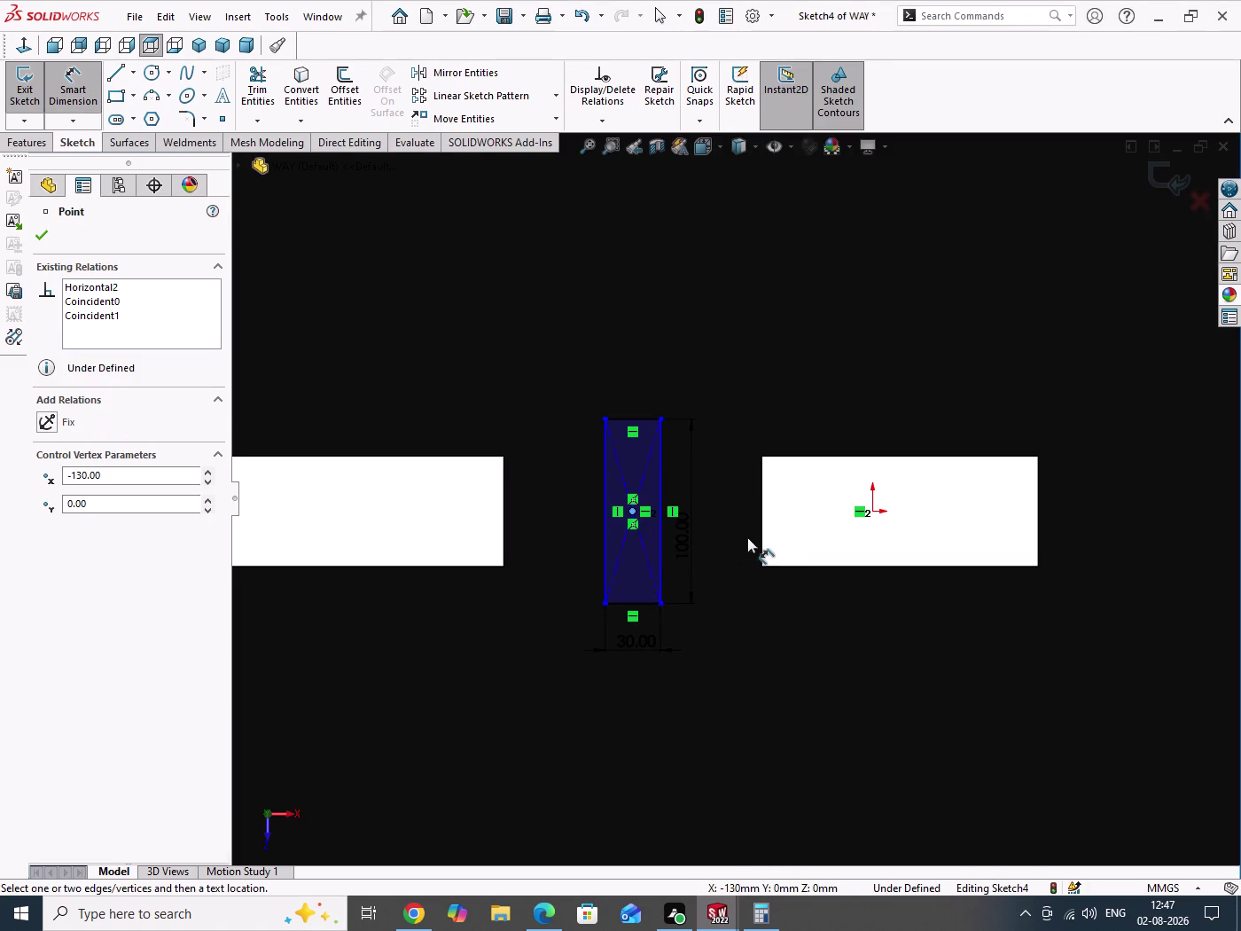
click(764, 535)
click(714, 703)
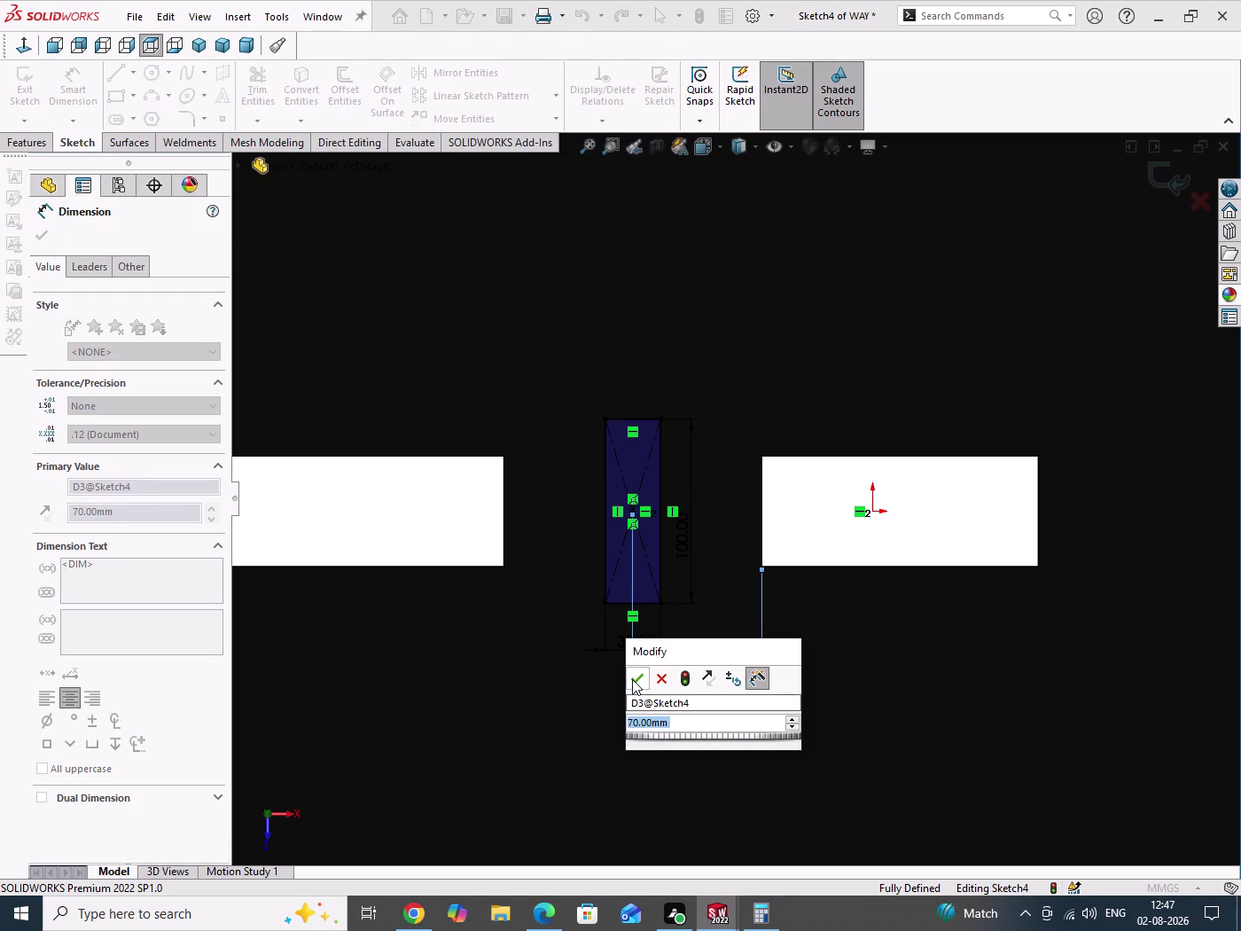
click(639, 681)
right_click(836, 713)
click(886, 764)
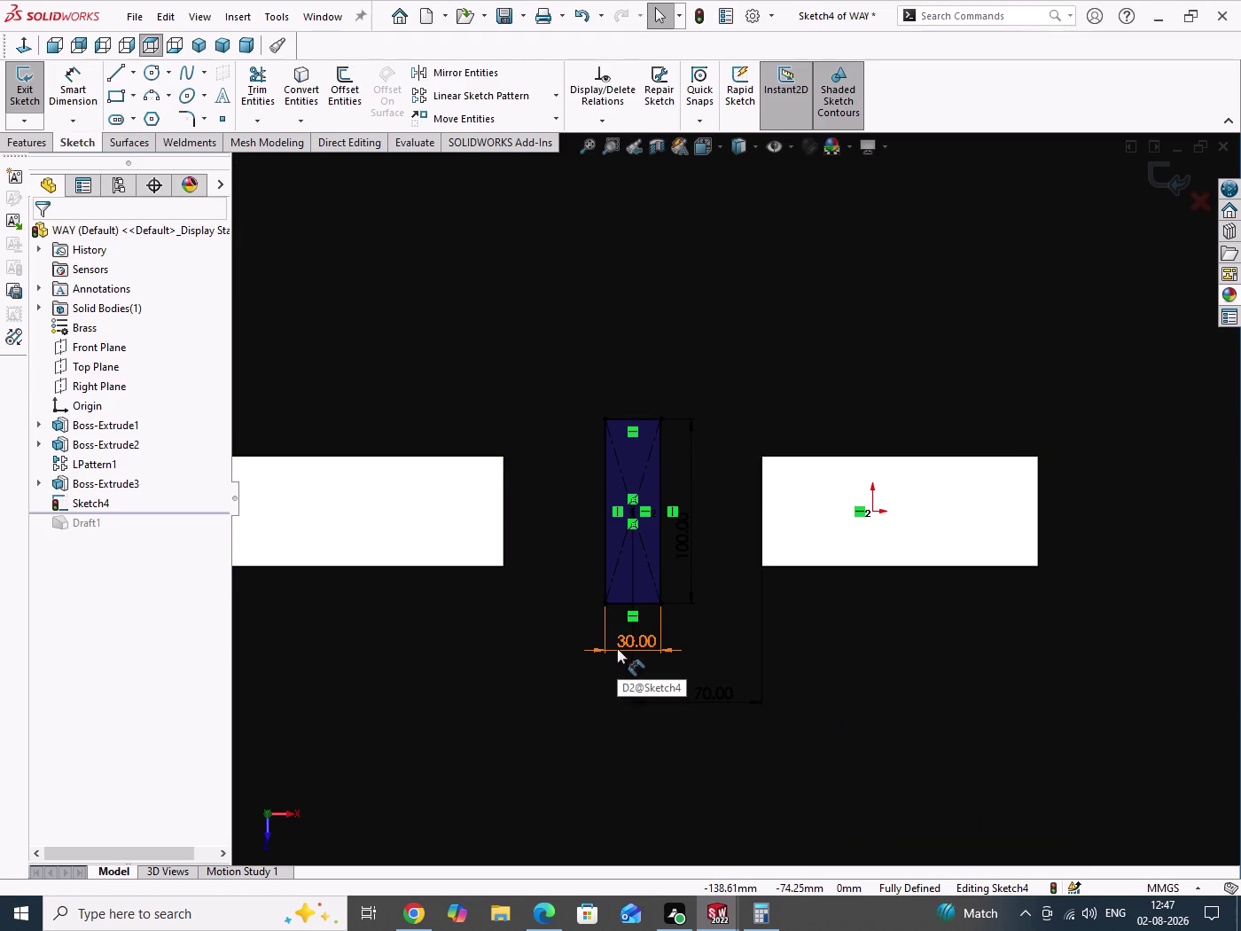
Change the pad width from 30 mm to 60 mm.
double_click(618, 648)
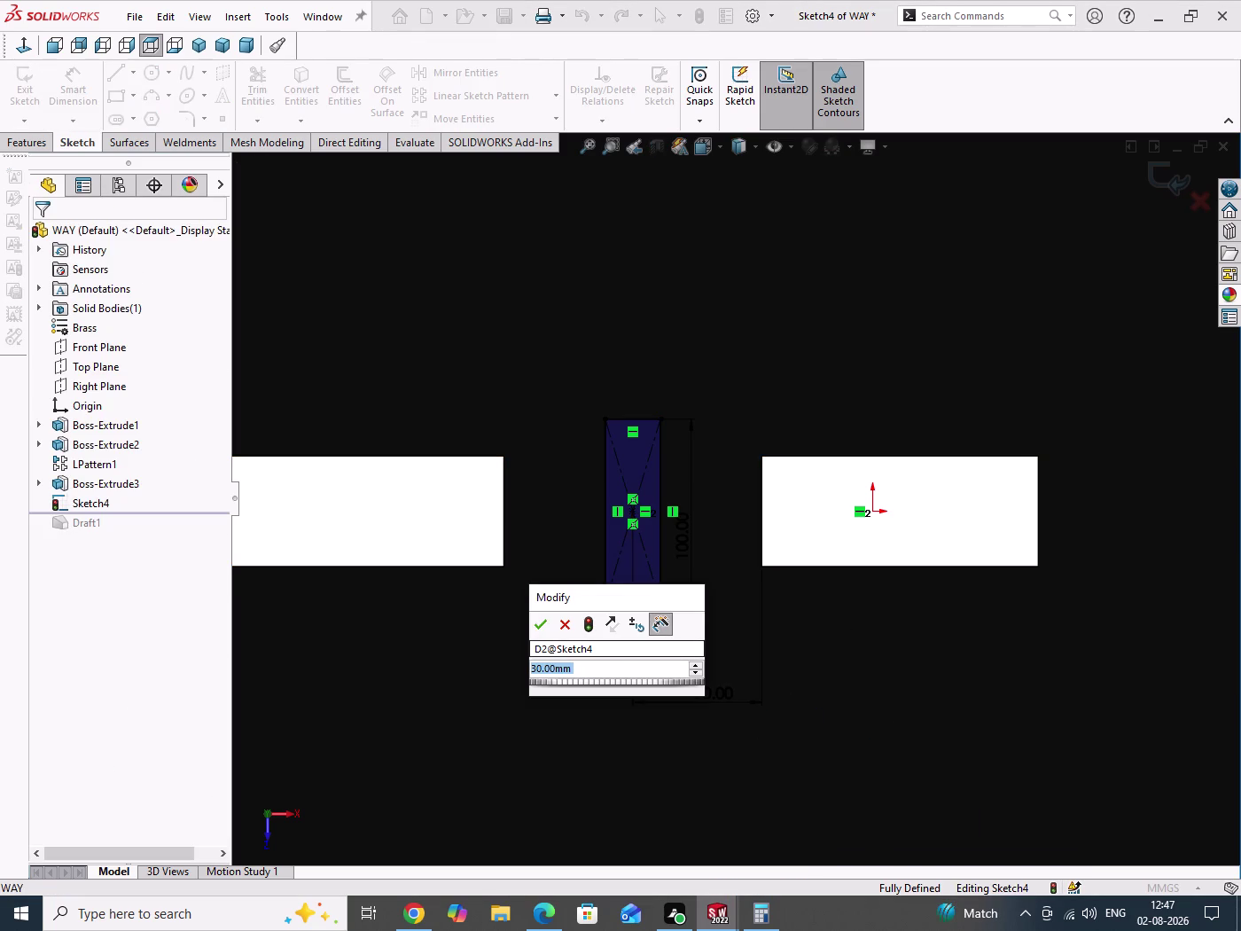
text(60)
key(Return)
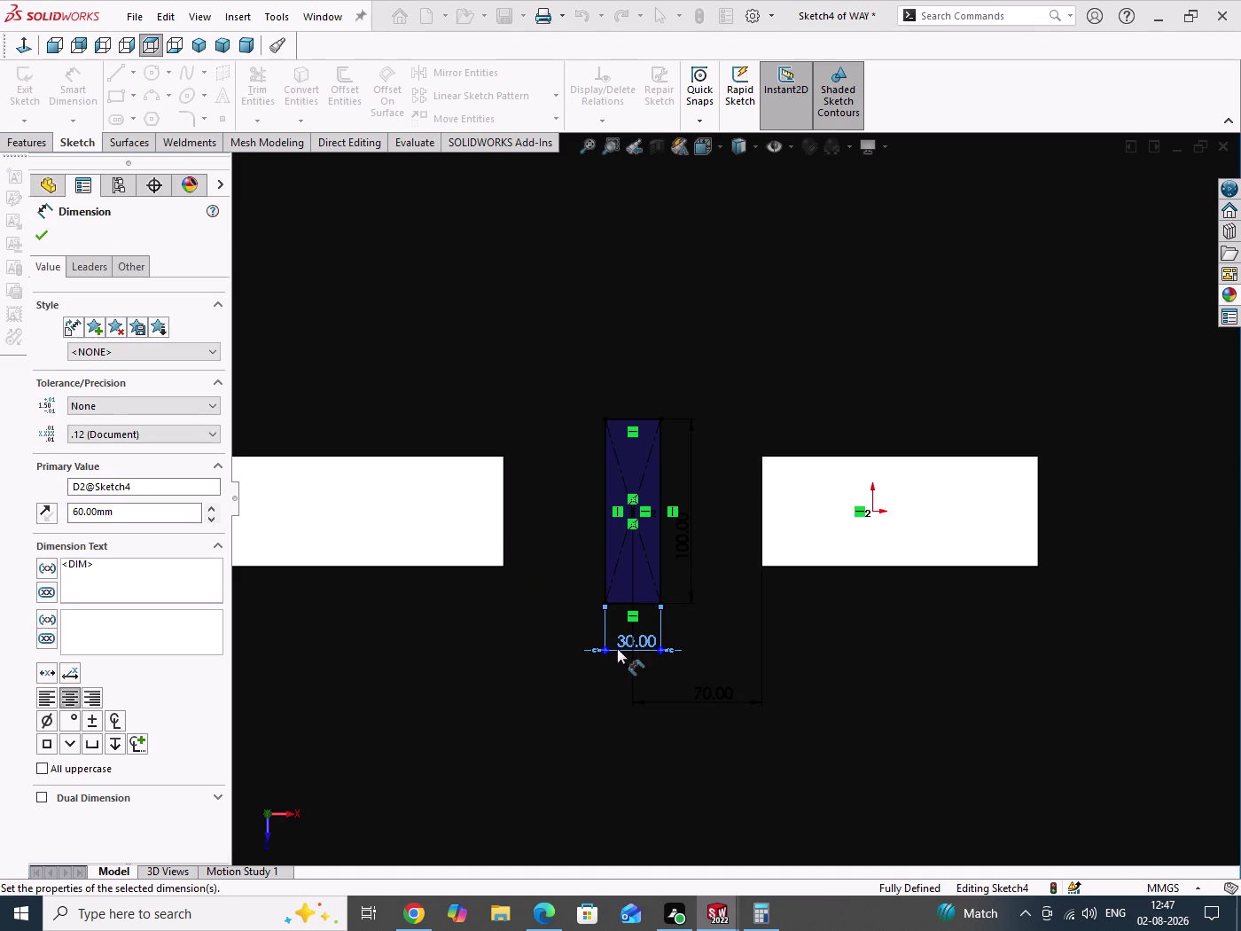
scroll(up, 3)
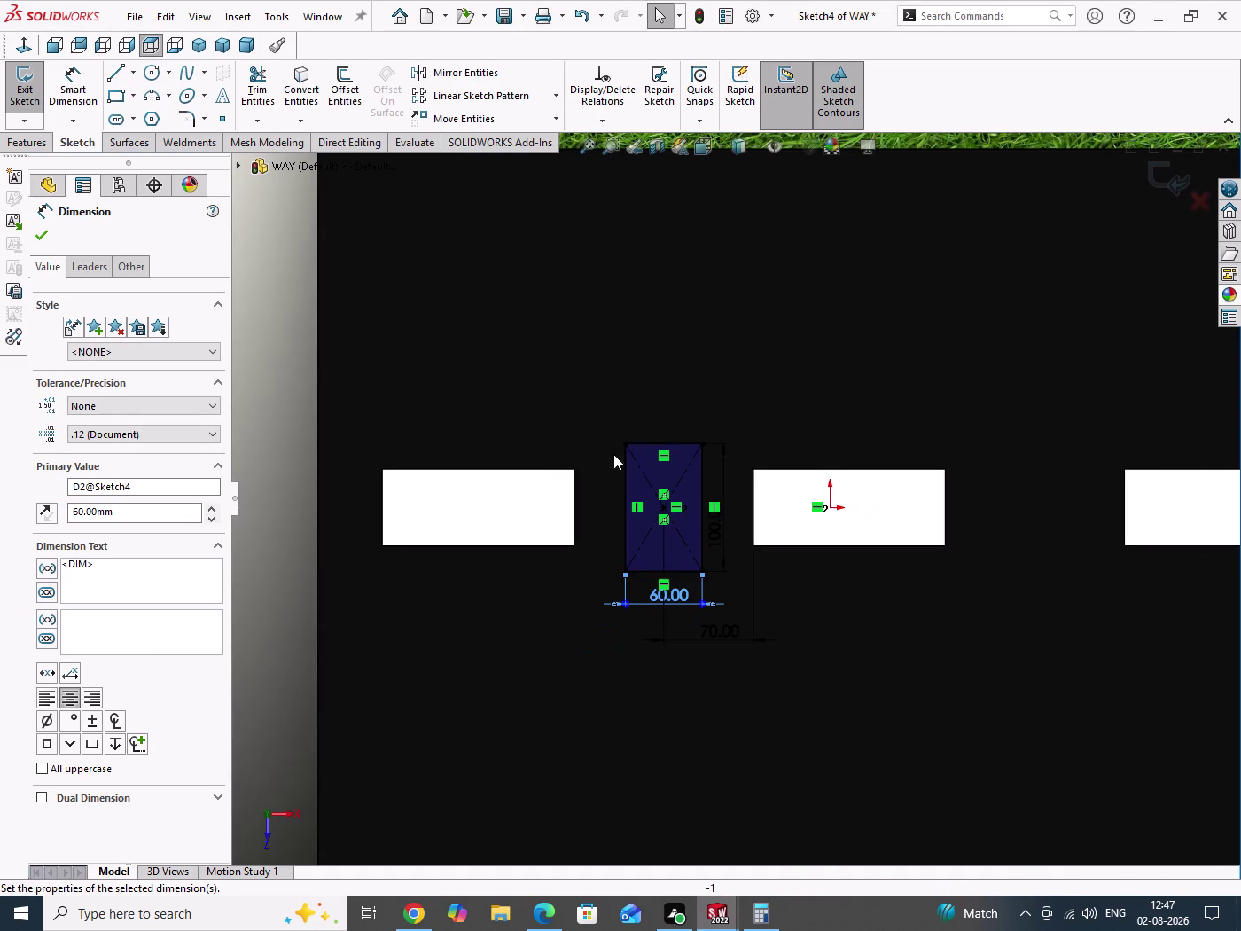
click(288, 324)
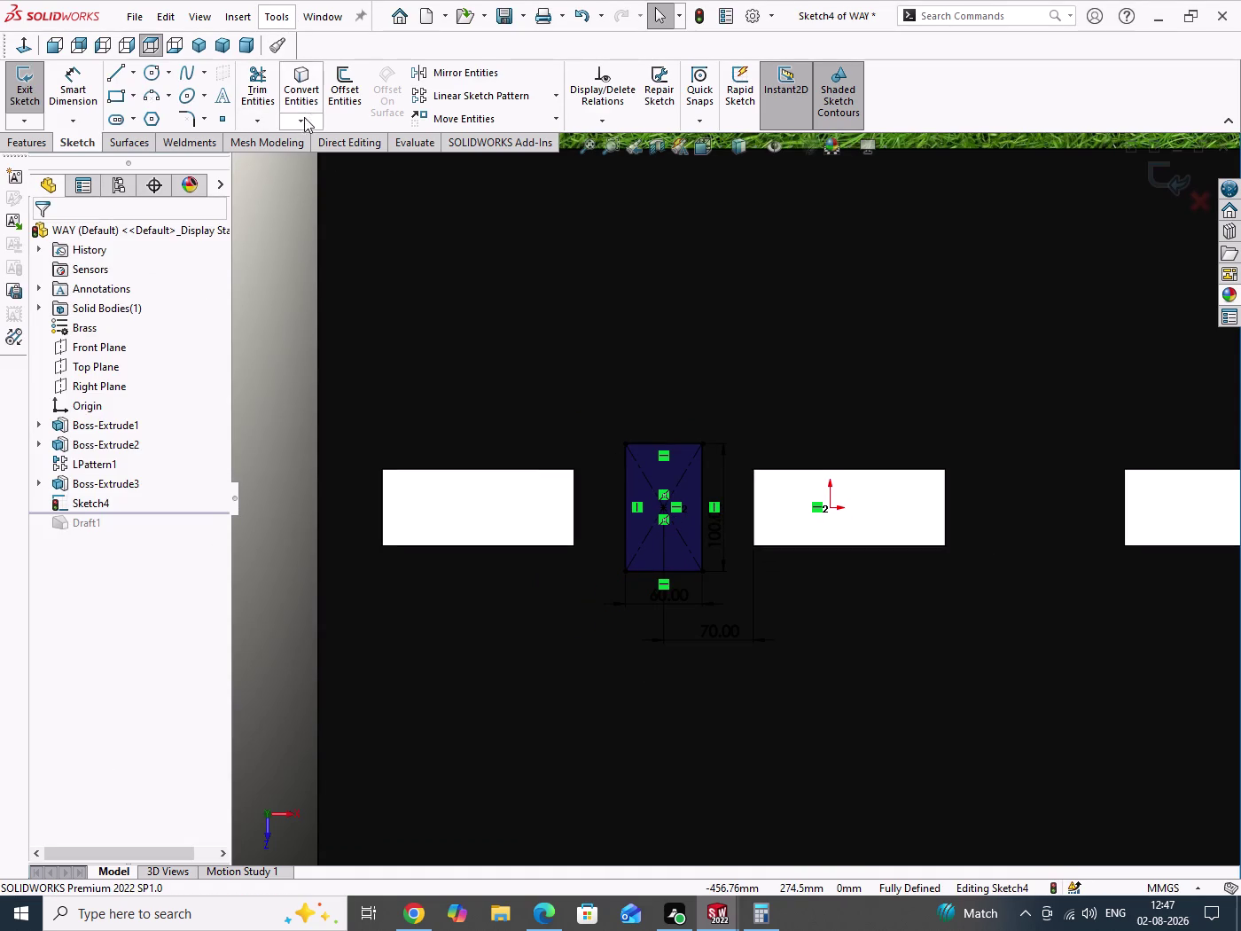
click(178, 121)
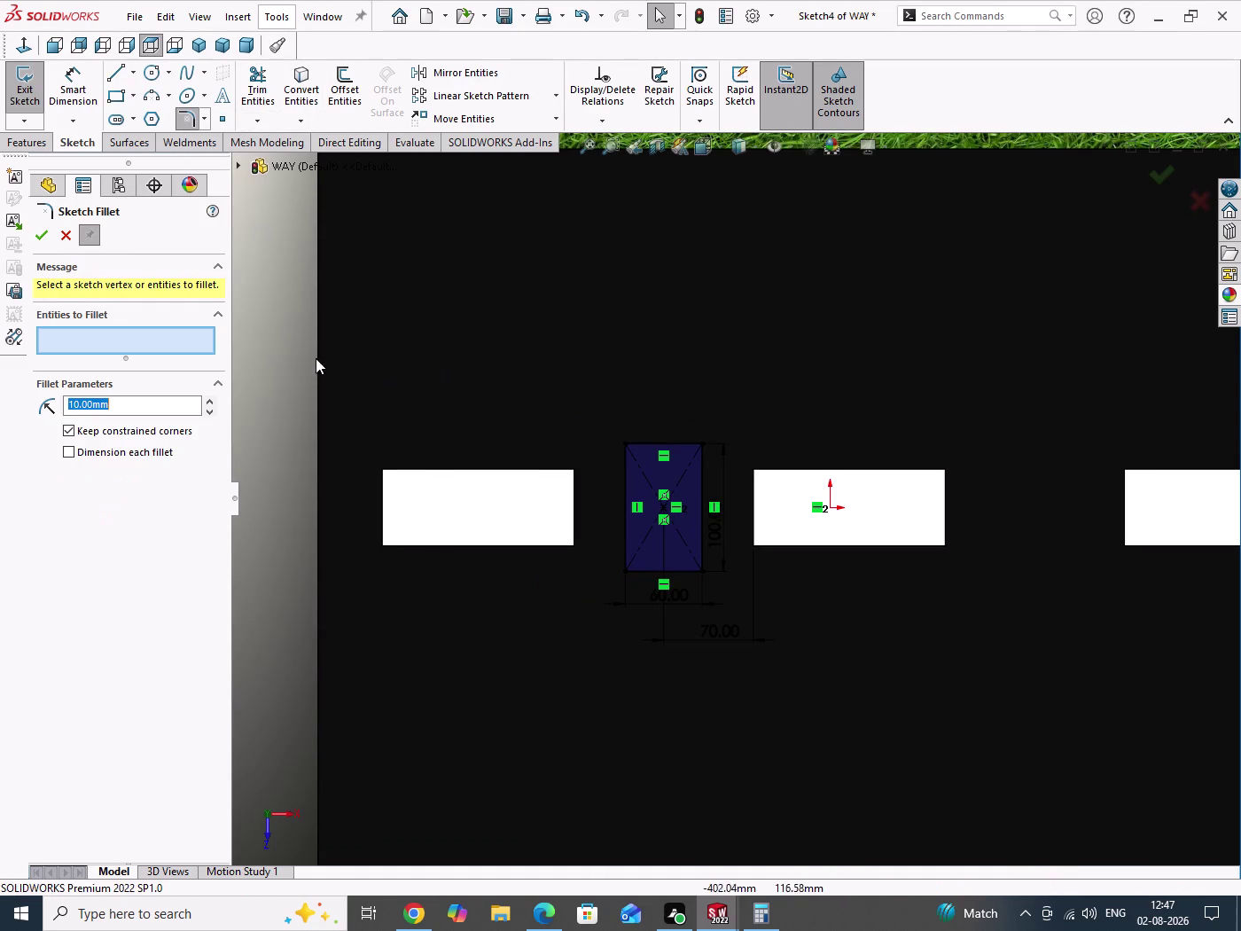
Apply the 10 mm sketch fillet to the pad corners and exit the sketch.
drag(295, 305, 776, 660)
right_click(776, 660)
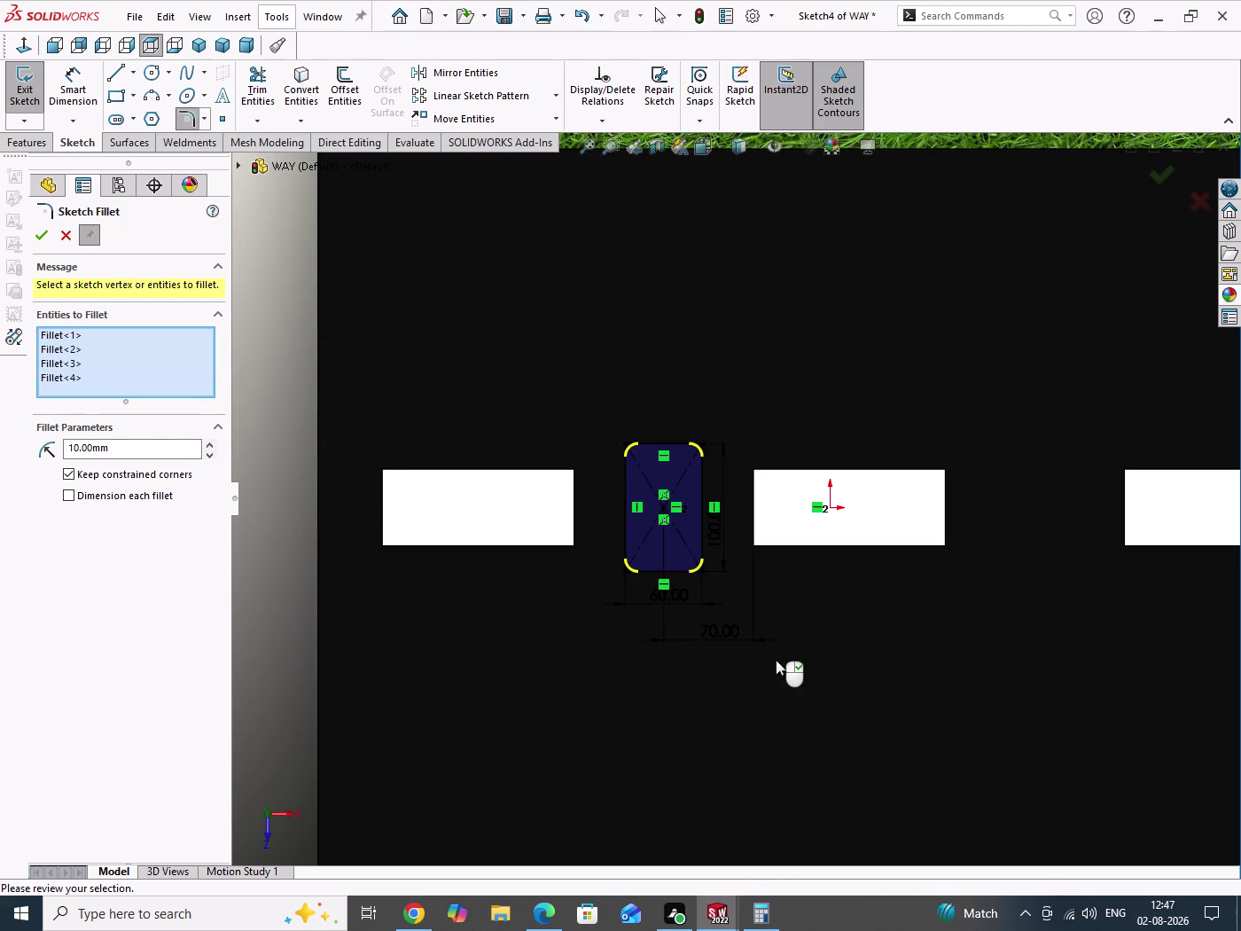
right_click(776, 660)
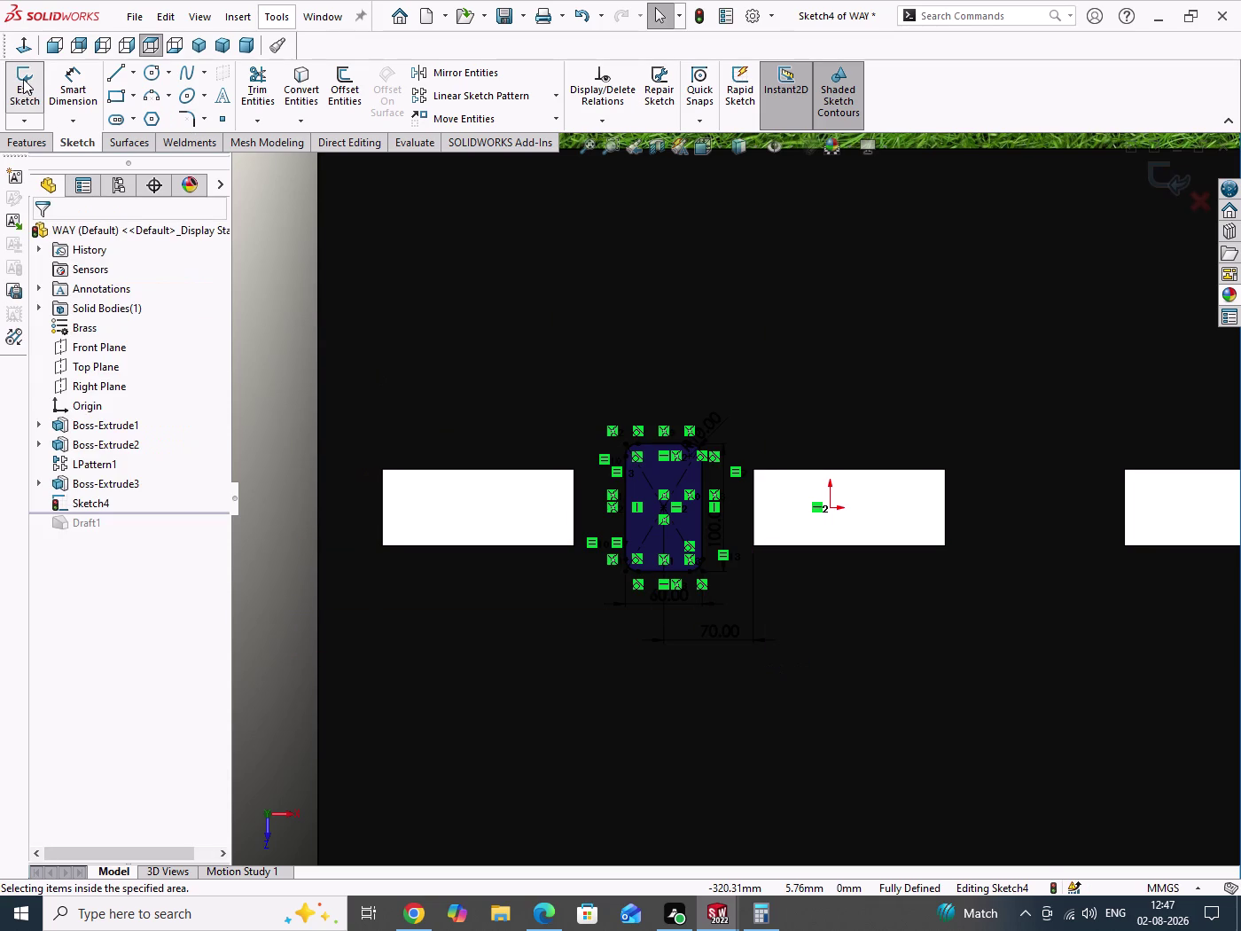
click(23, 78)
In isometric view, extrude the pad sketch Blind 5 mm as Boss-Extrude4.
click(198, 45)
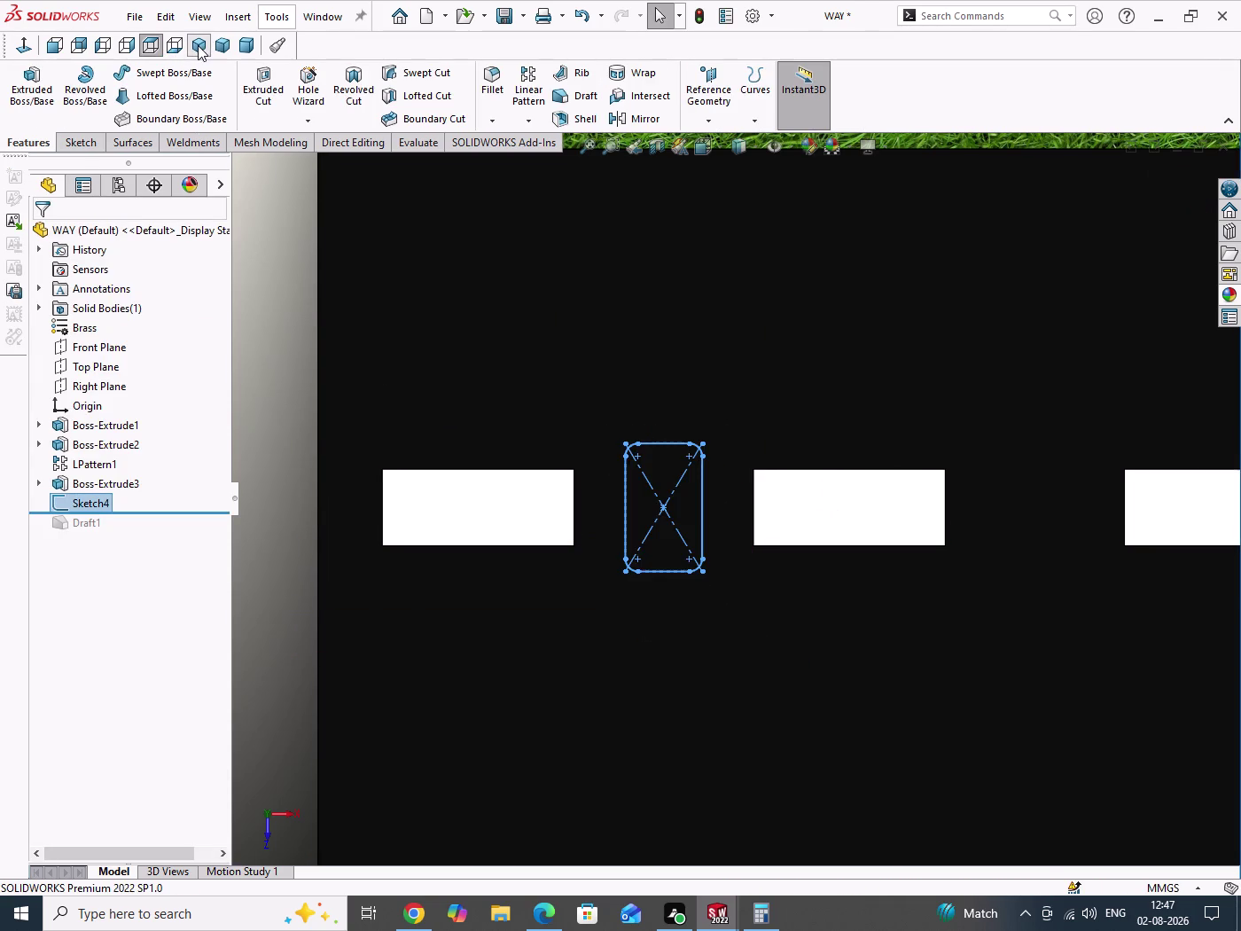
click(39, 87)
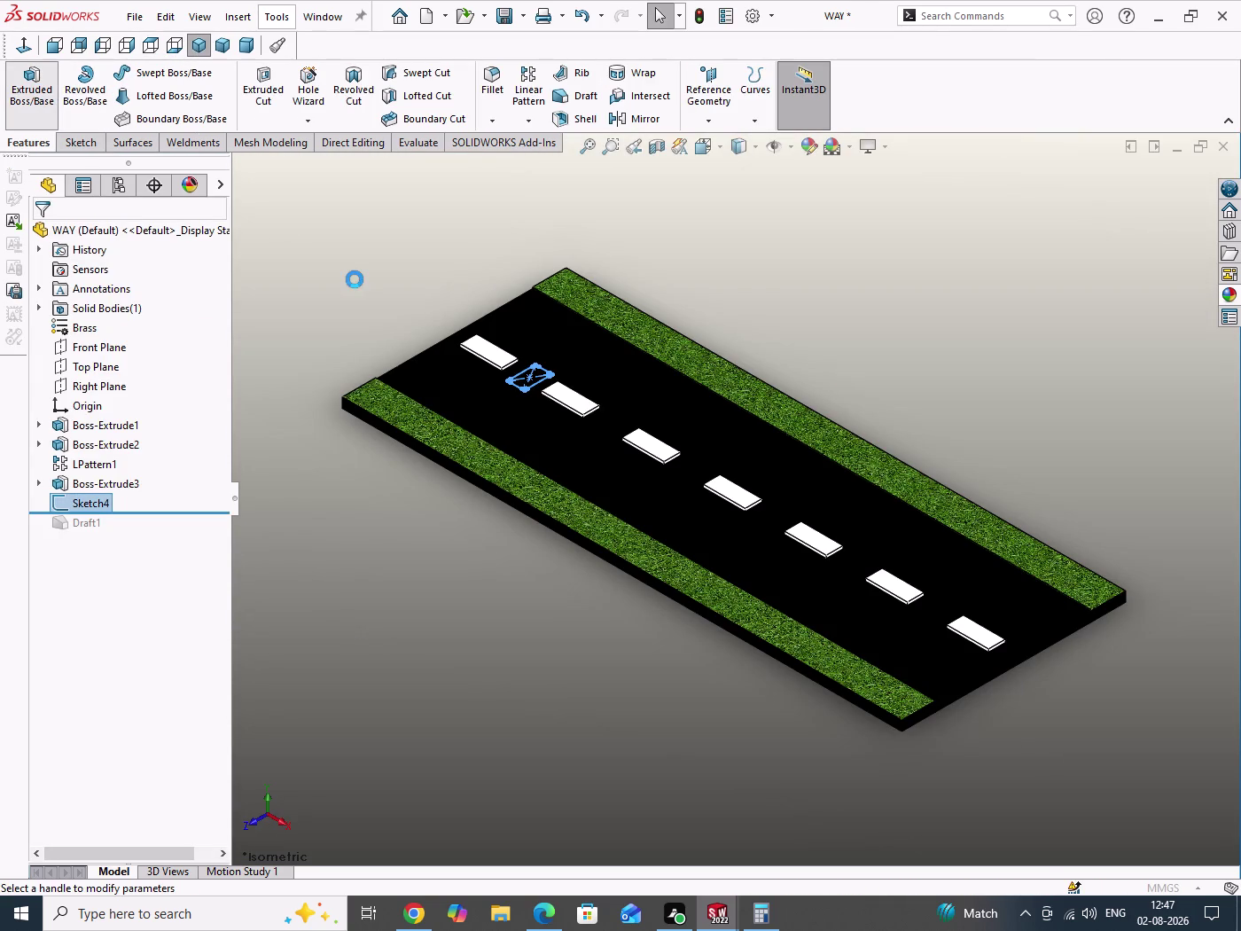
scroll(down, 3)
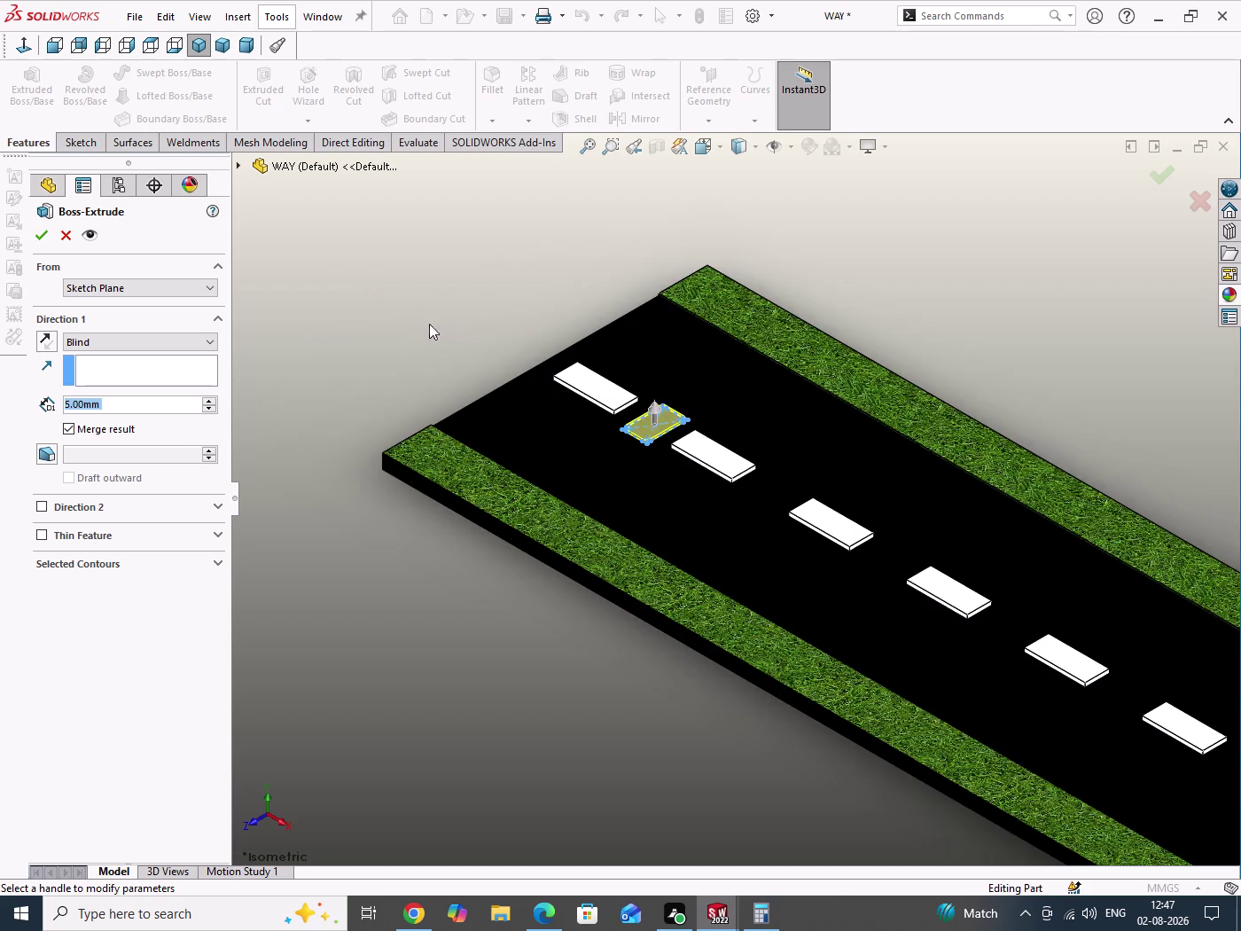
scroll(down, 3)
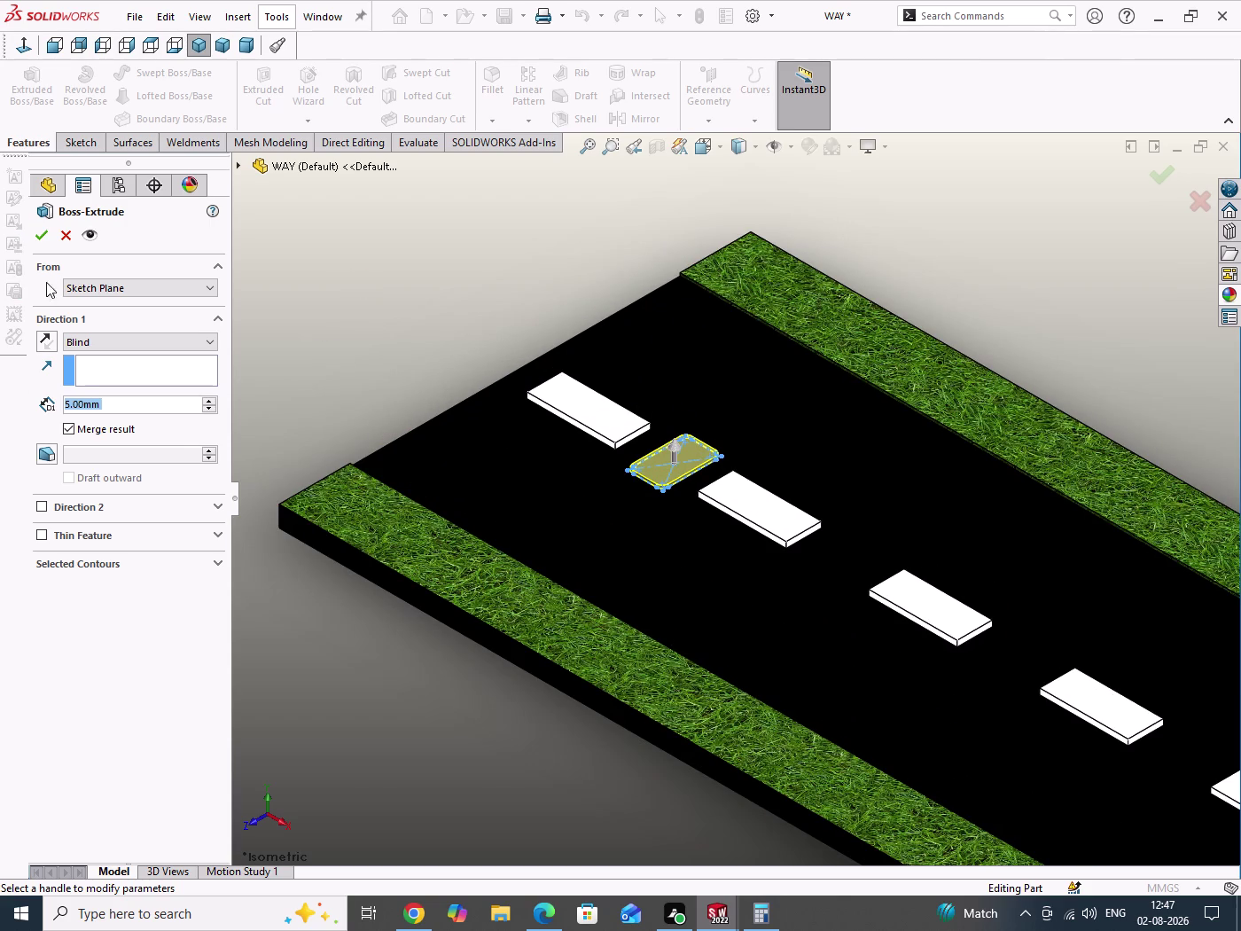
click(41, 239)
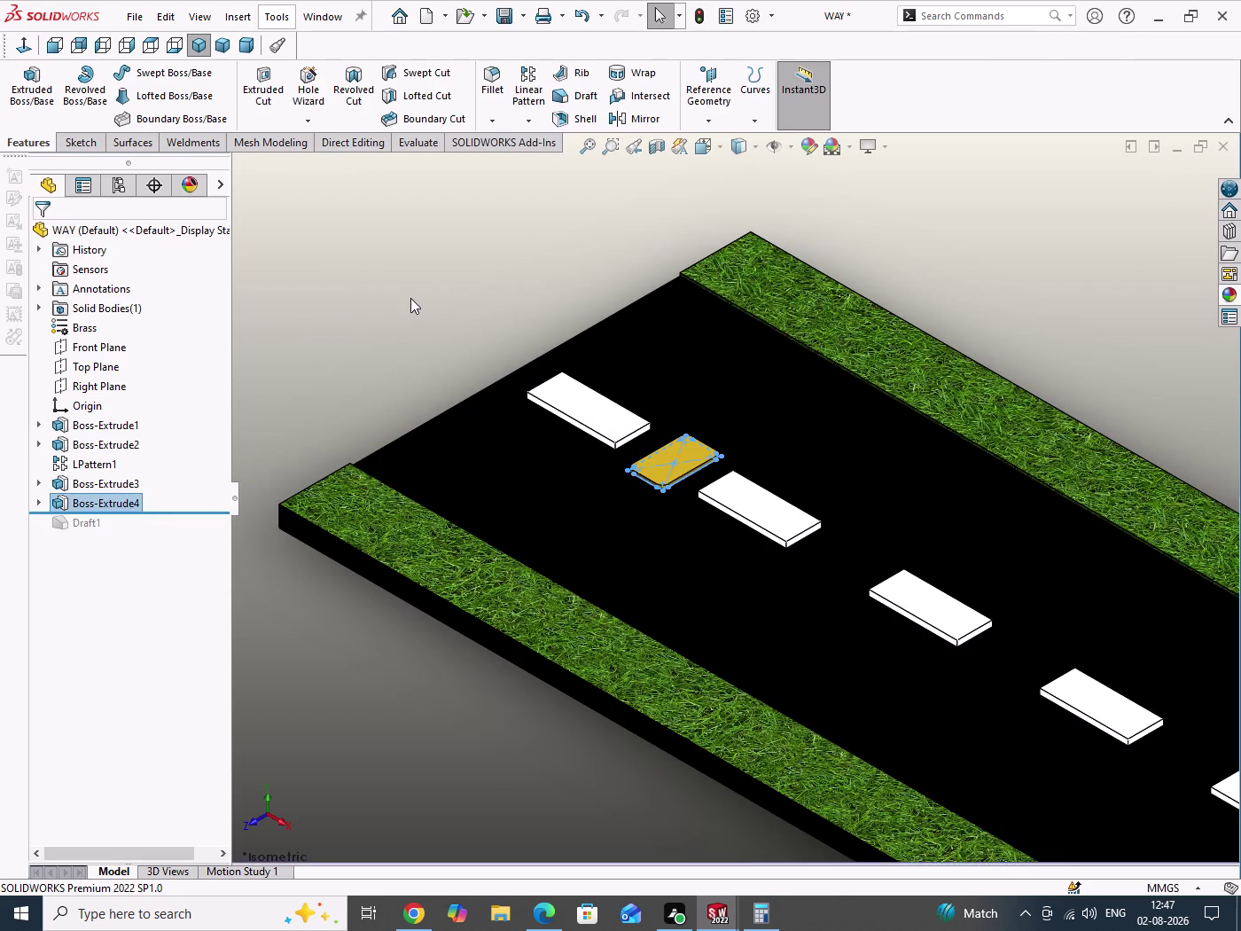
Deselect the new pad and zoom in to inspect it between the dashes.
click(411, 298)
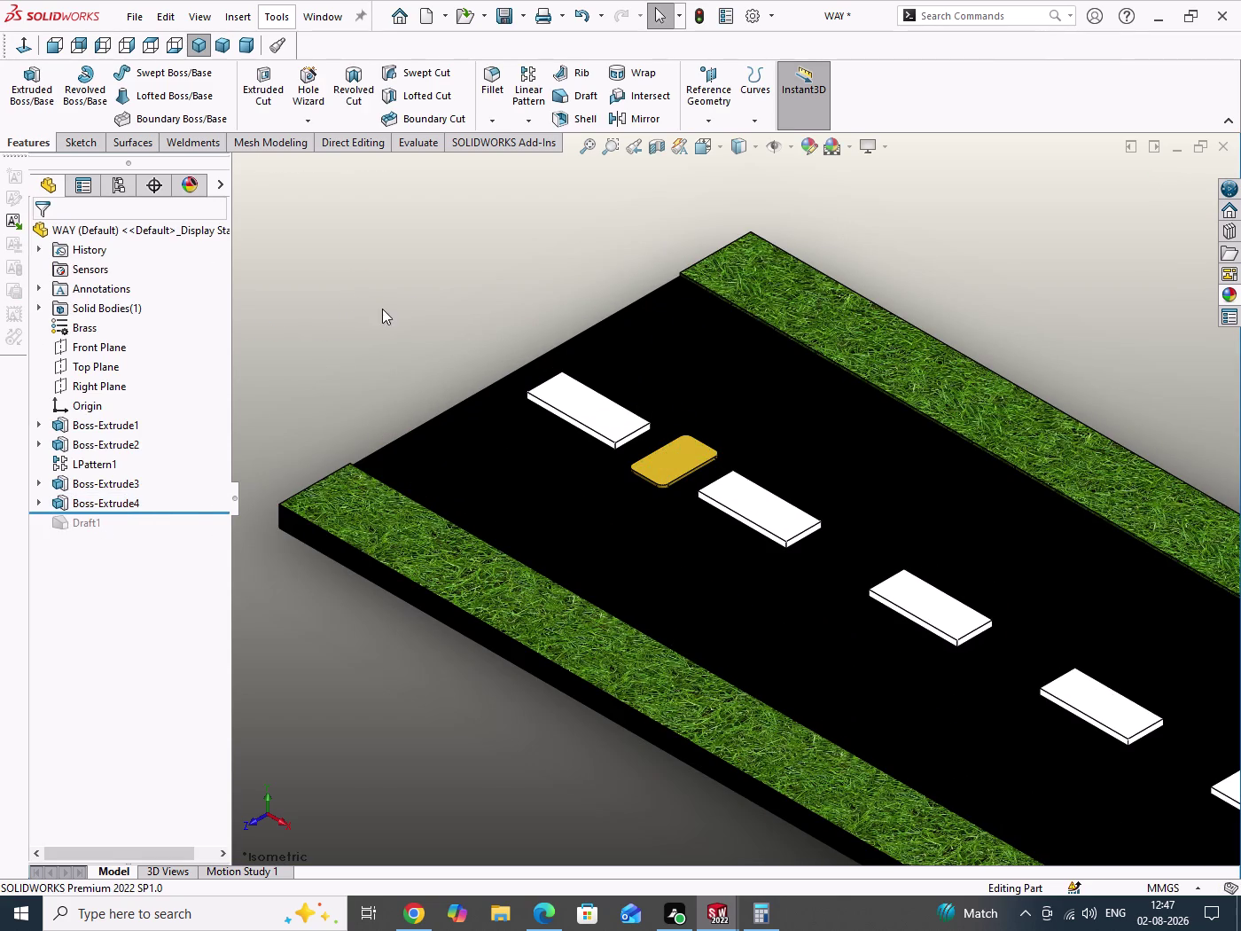
drag(455, 287, 490, 337)
scroll(down, 3)
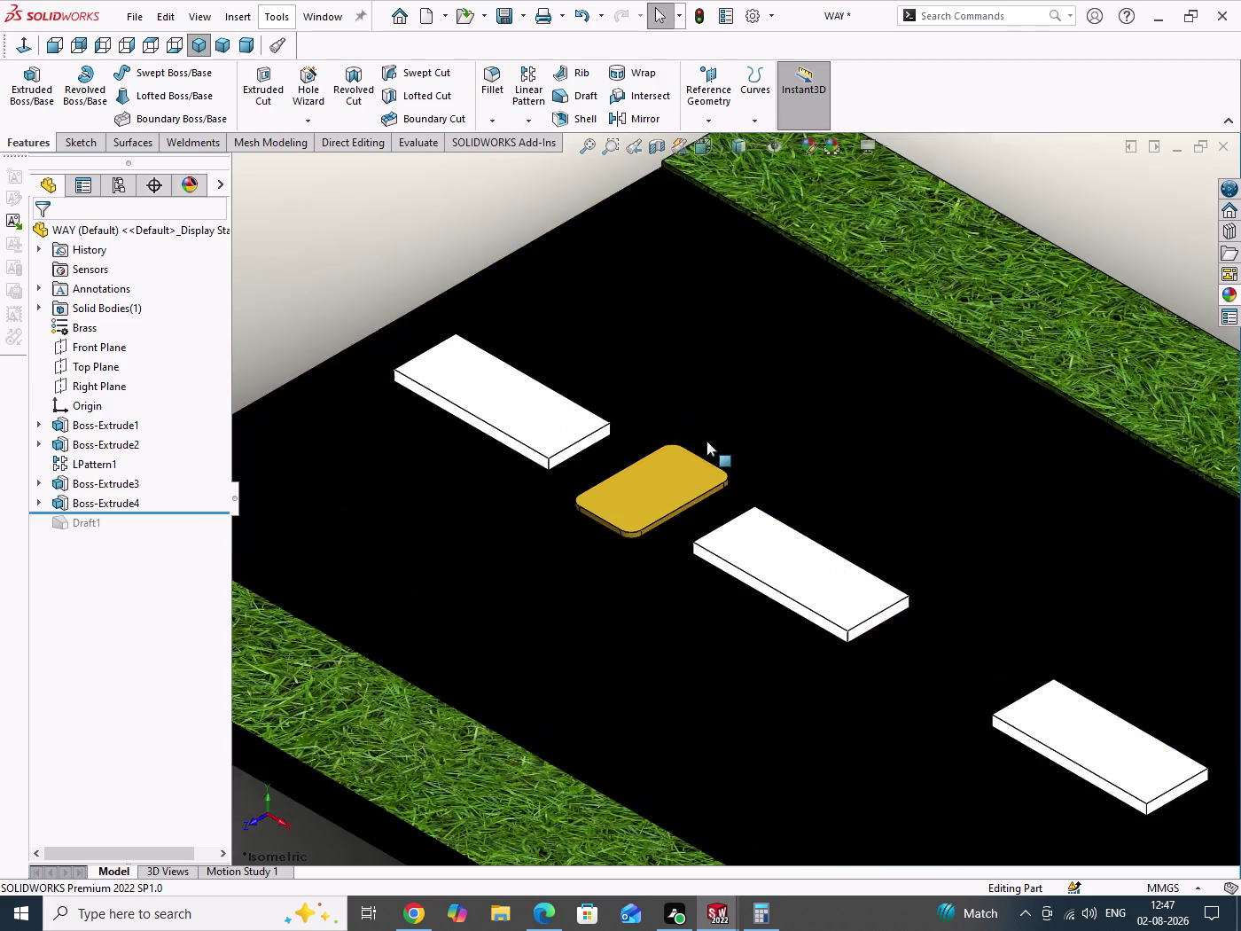
scroll(down, 3)
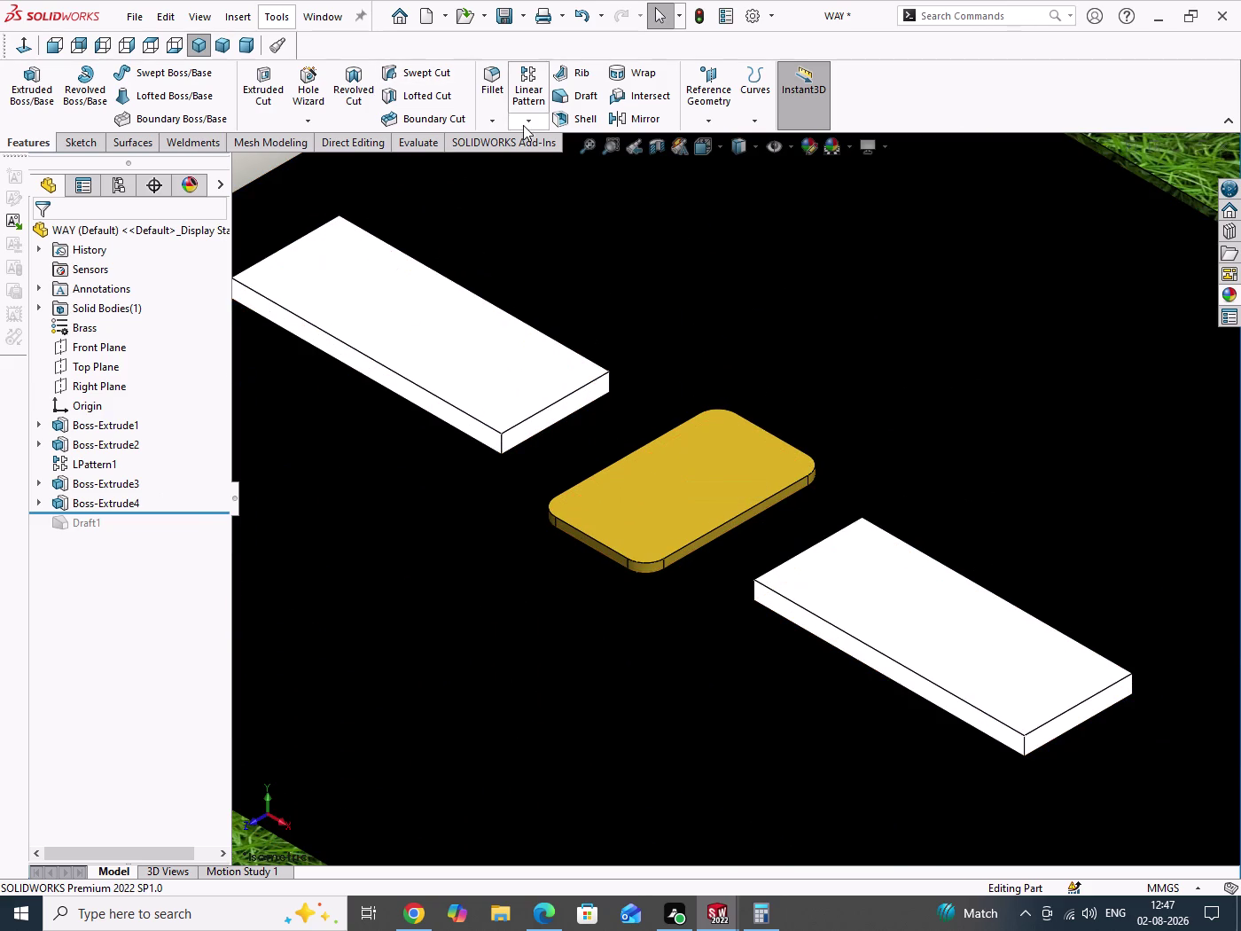
drag(157, 513, 156, 519)
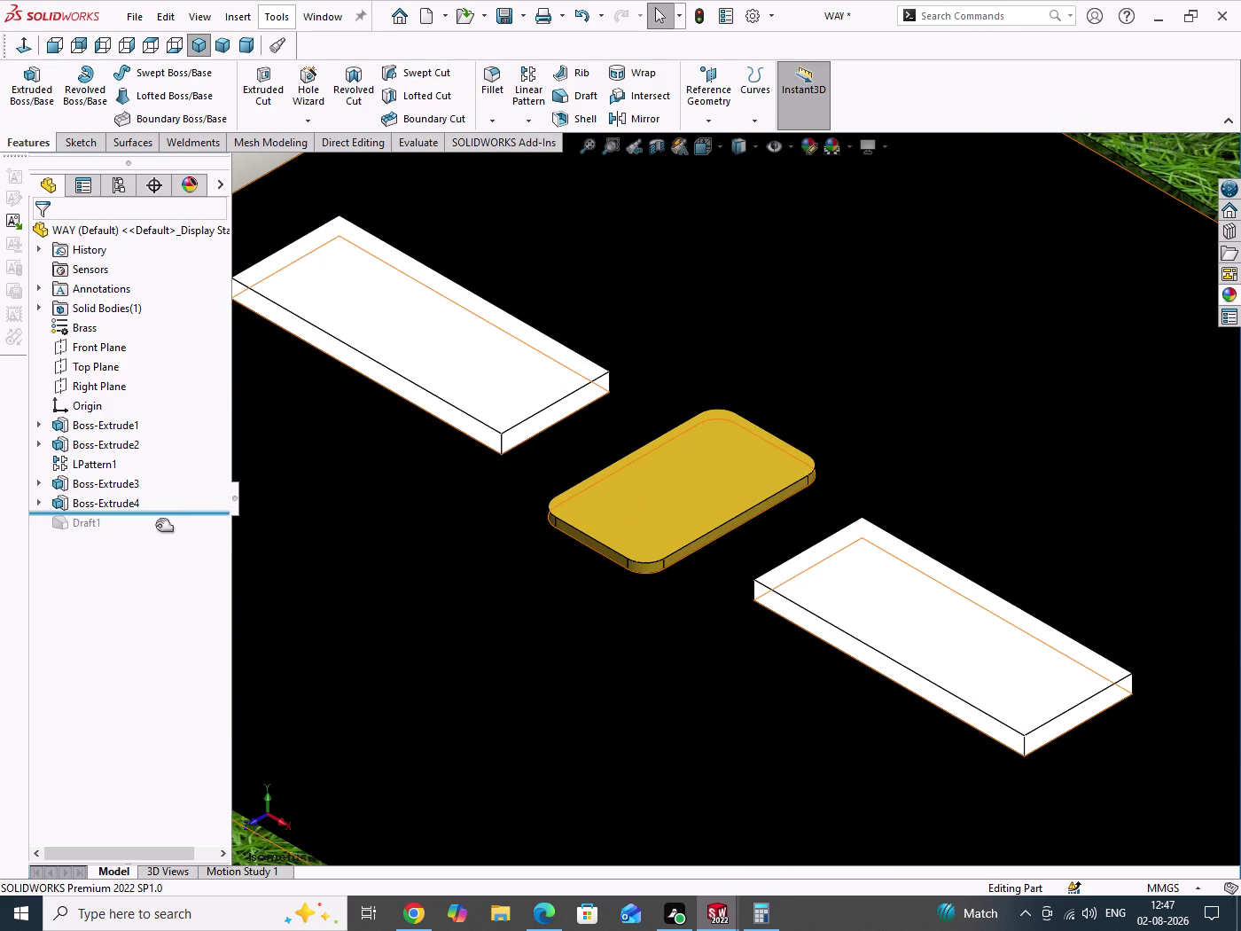
drag(156, 520, 153, 546)
scroll(up, 3)
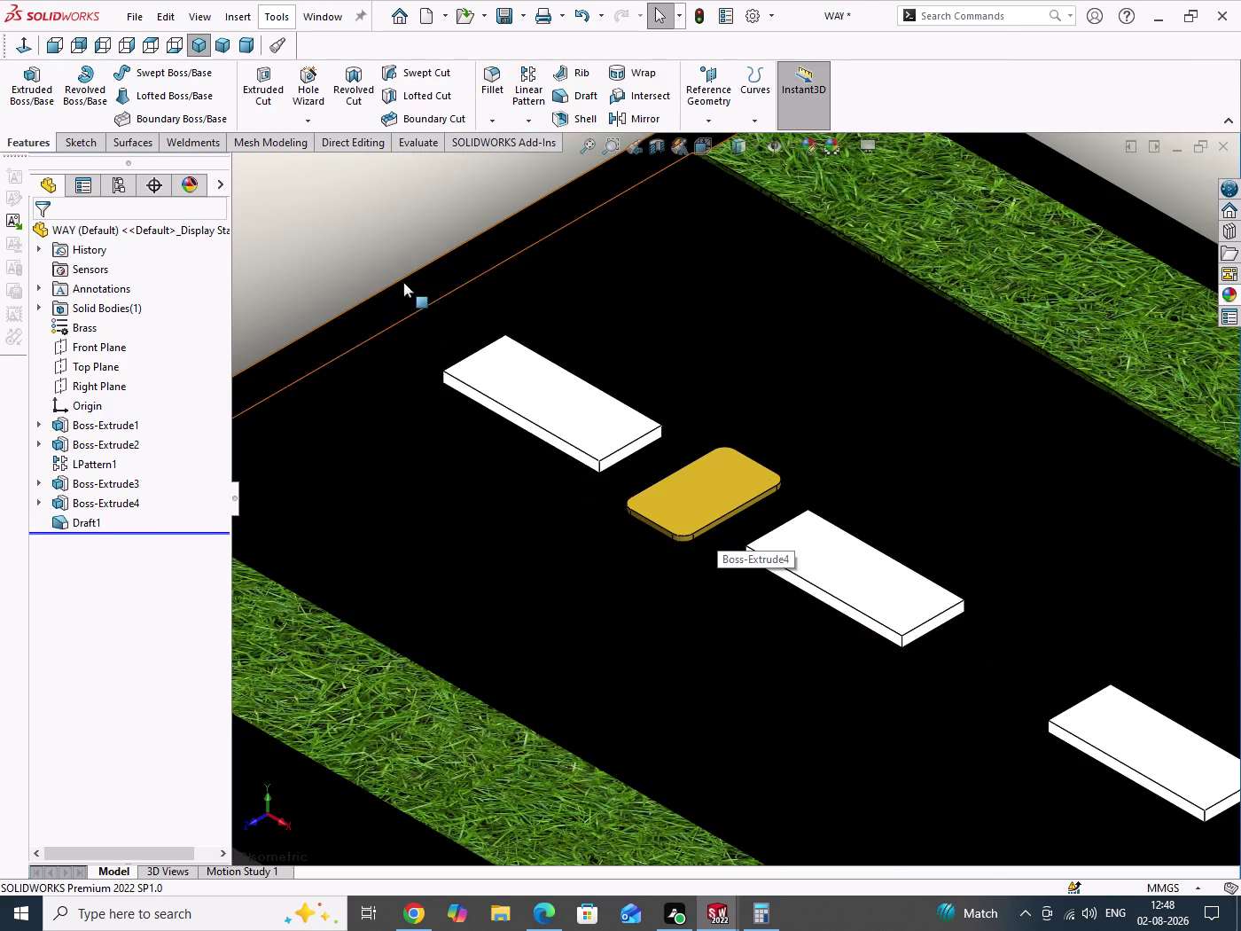
drag(366, 242, 391, 266)
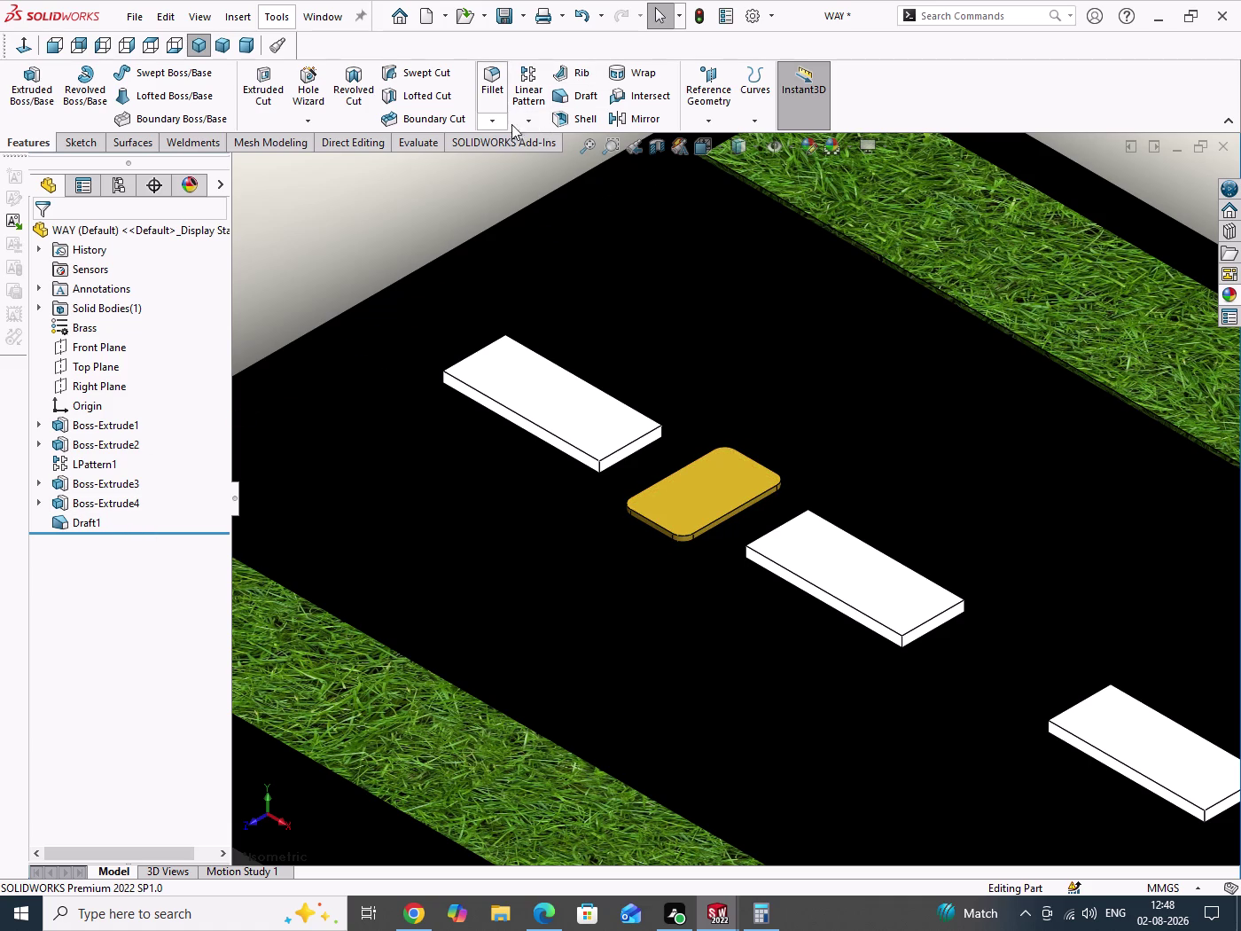
click(581, 100)
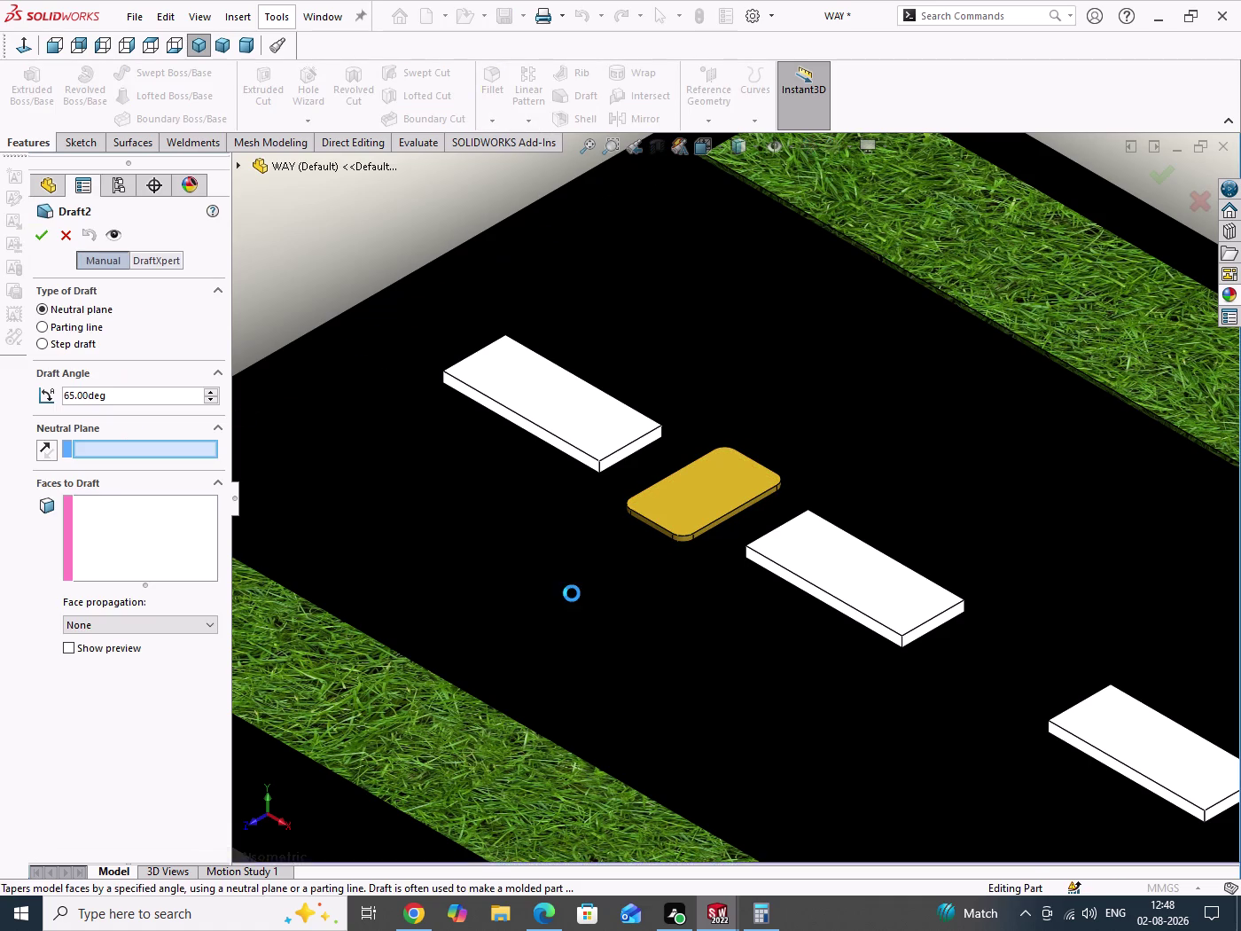
Set the pad's top face as the 65° draft's neutral plane and add its first four side faces.
click(717, 482)
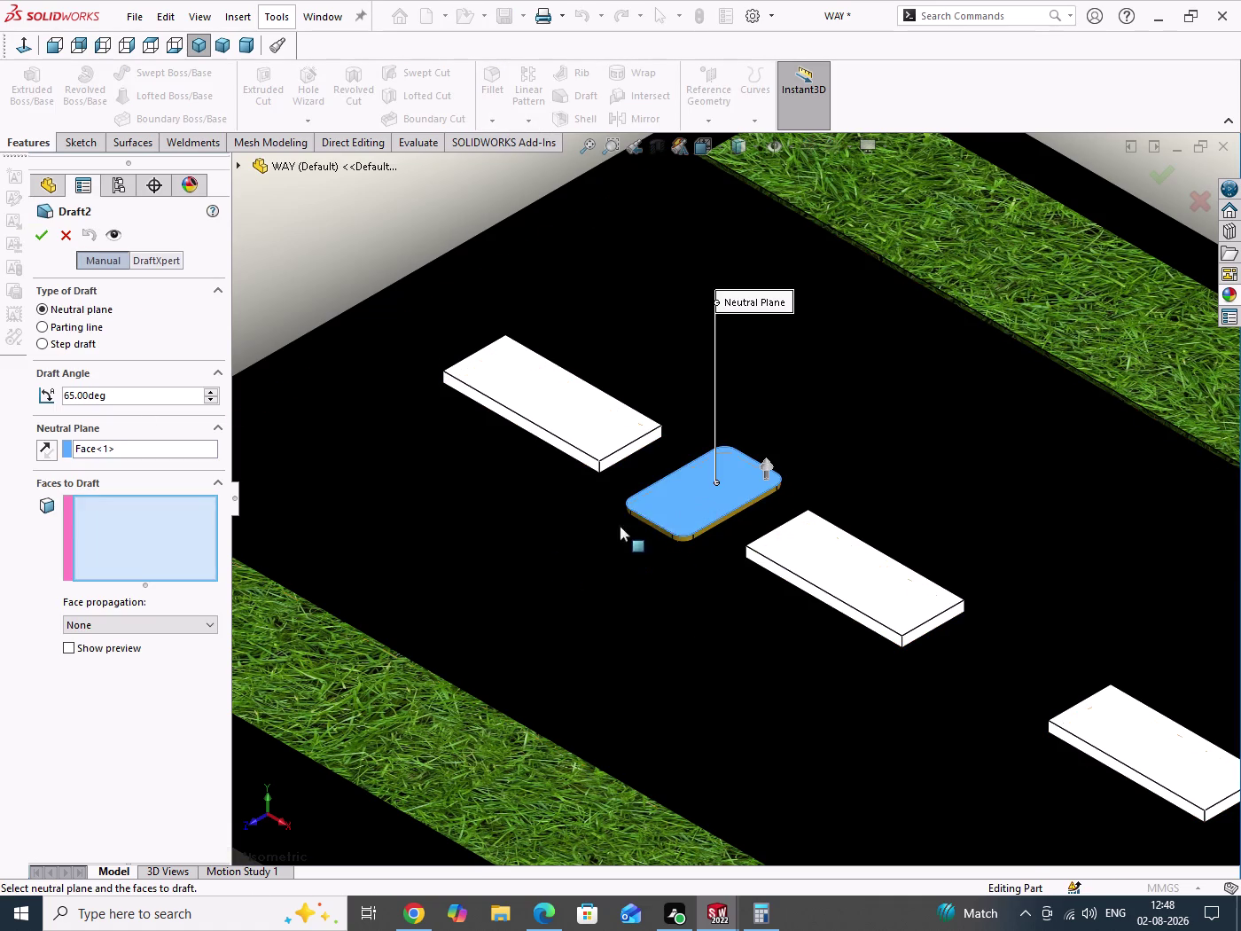
scroll(down, 3)
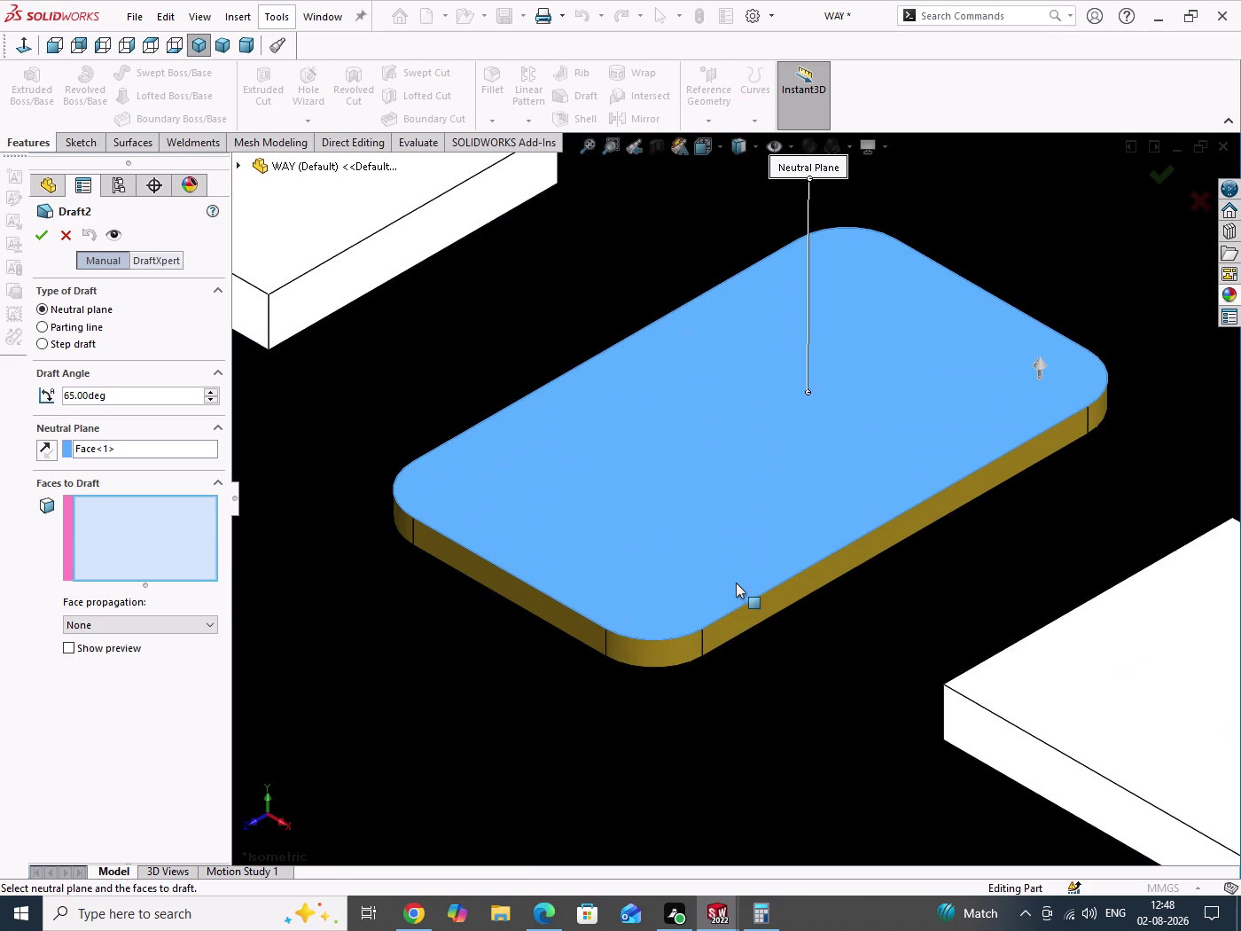
click(752, 607)
click(660, 648)
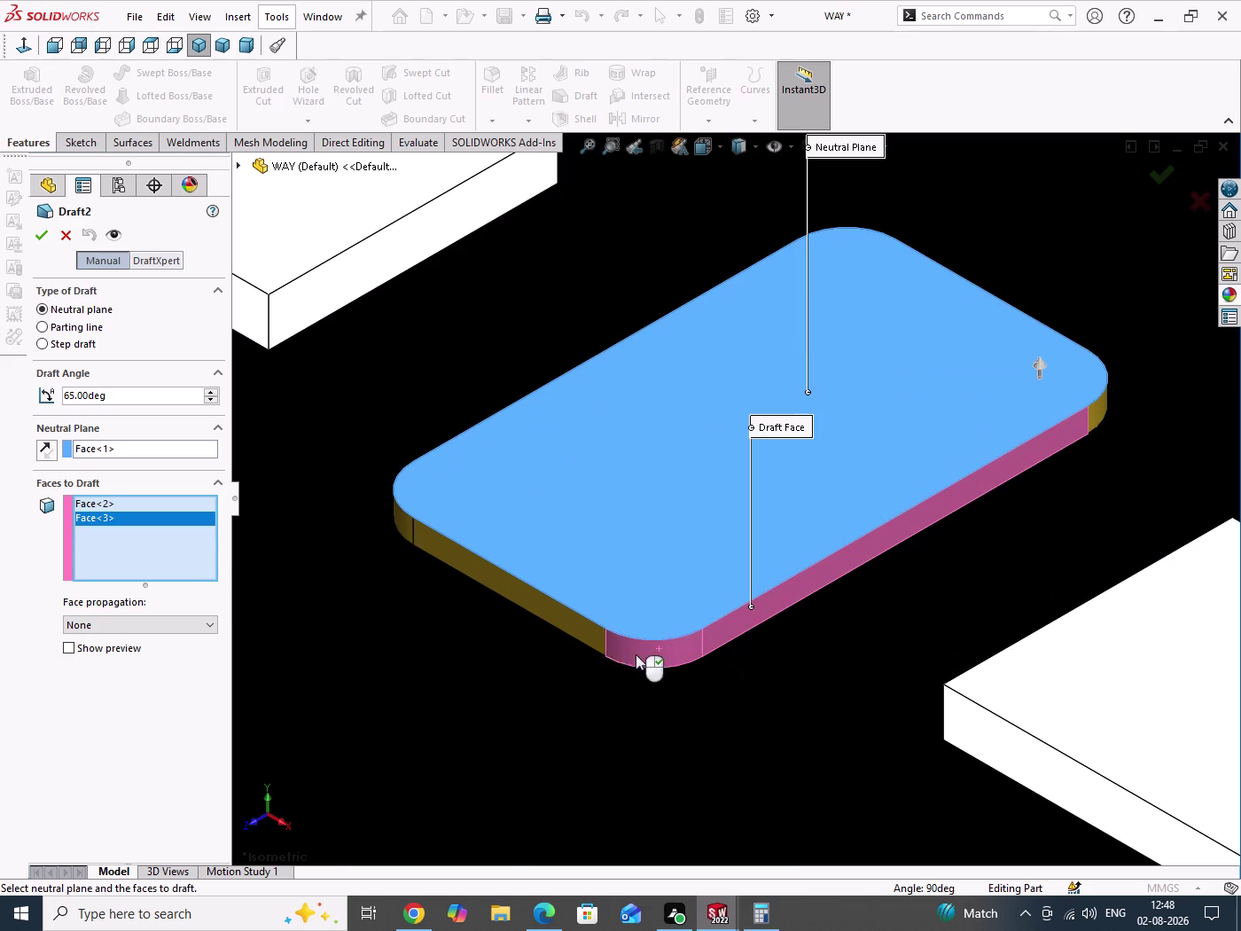
click(567, 630)
click(406, 529)
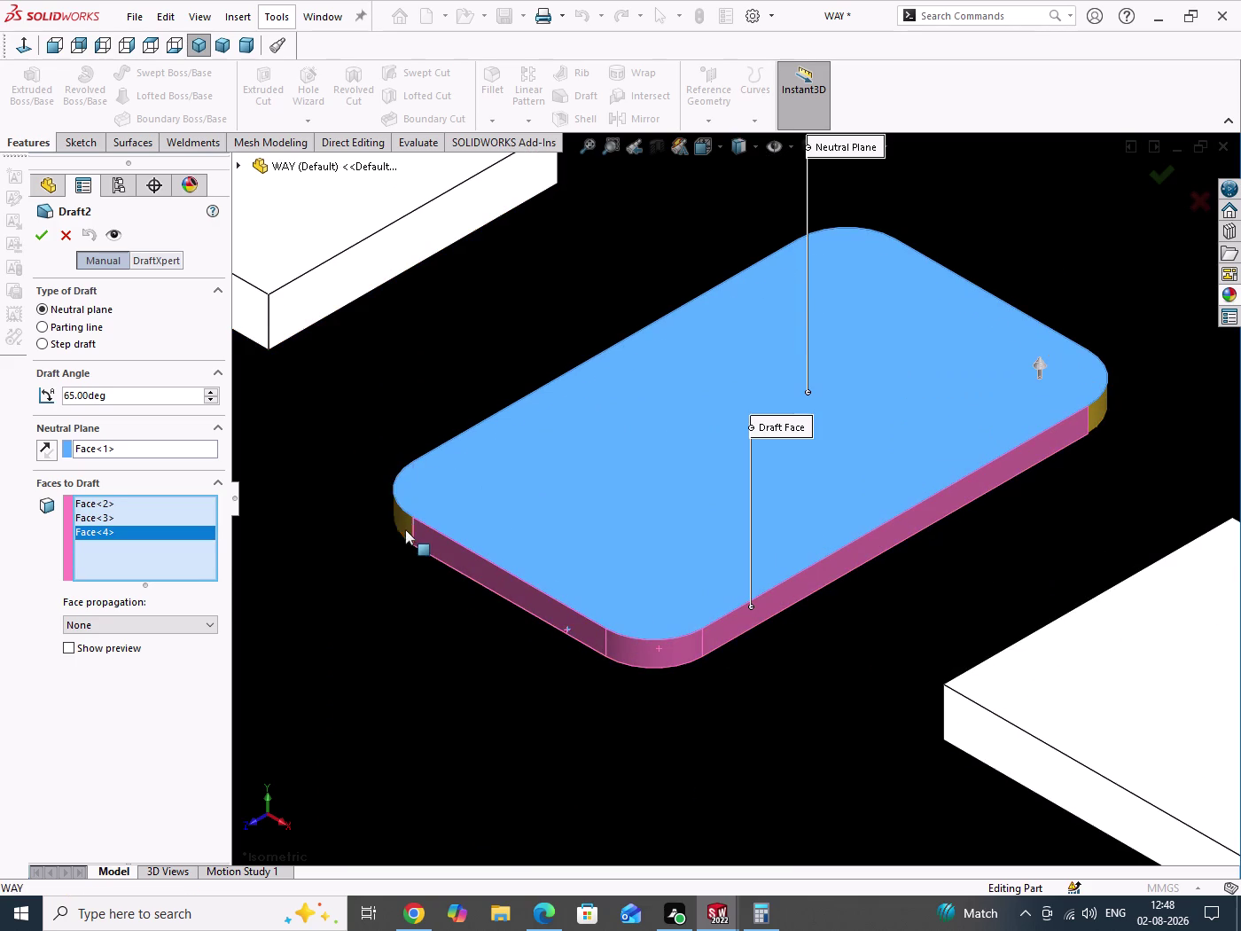
scroll(up, 3)
Orbit around the pad and add its remaining side faces to the draft.
middle_drag(801, 565, 563, 700)
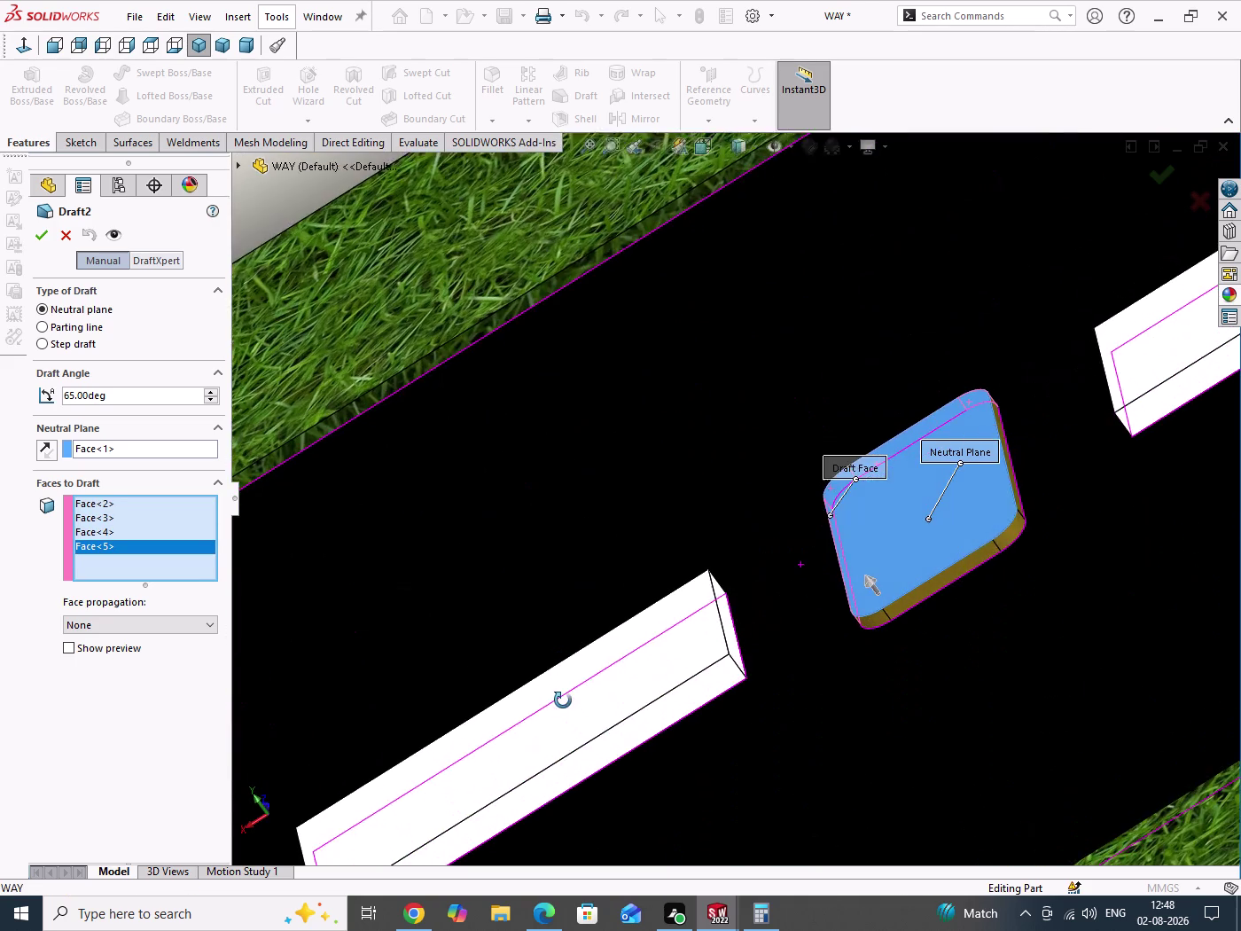
middle_drag(563, 700, 550, 703)
scroll(down, 3)
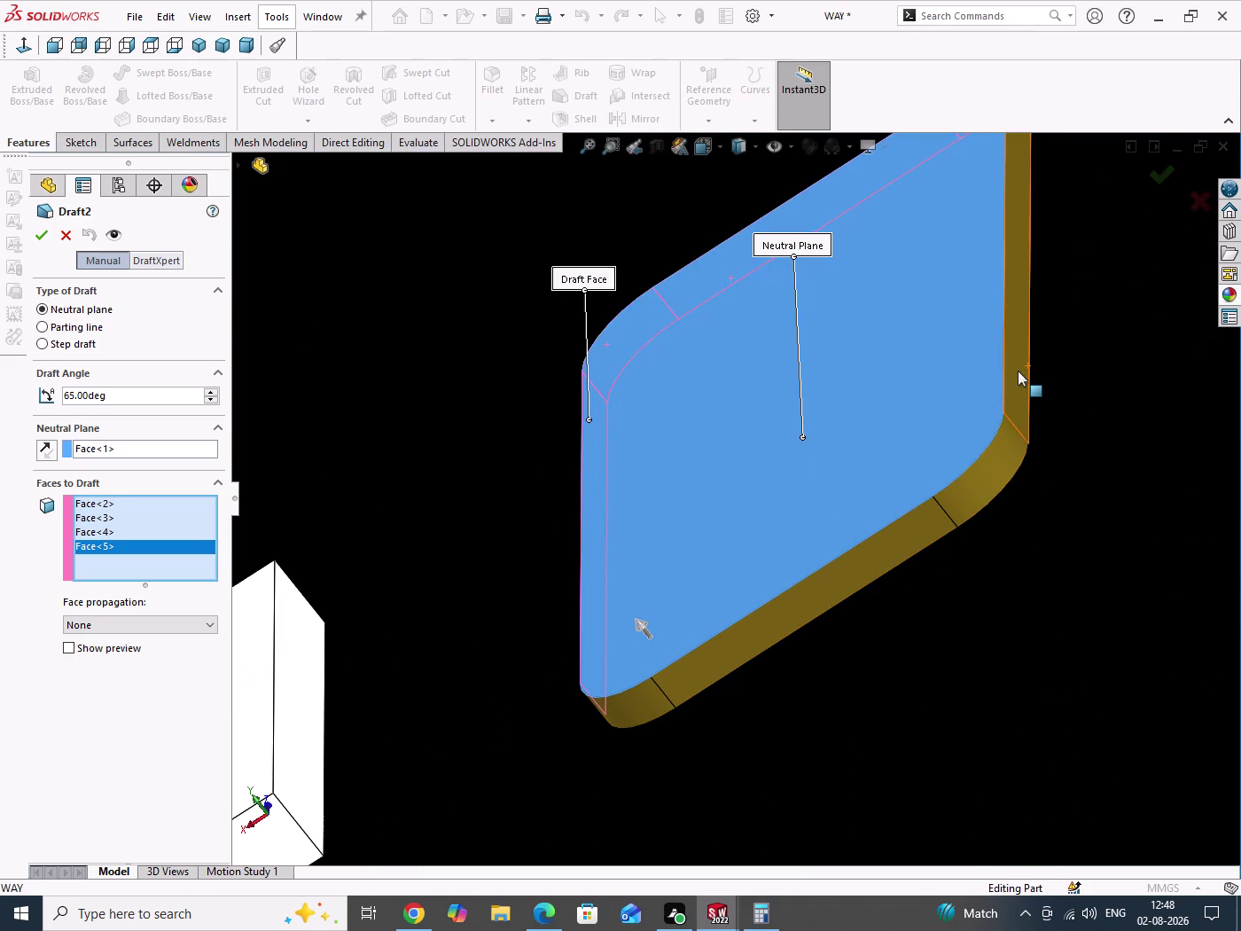
click(1018, 371)
click(994, 465)
click(888, 537)
middle_drag(830, 601, 831, 600)
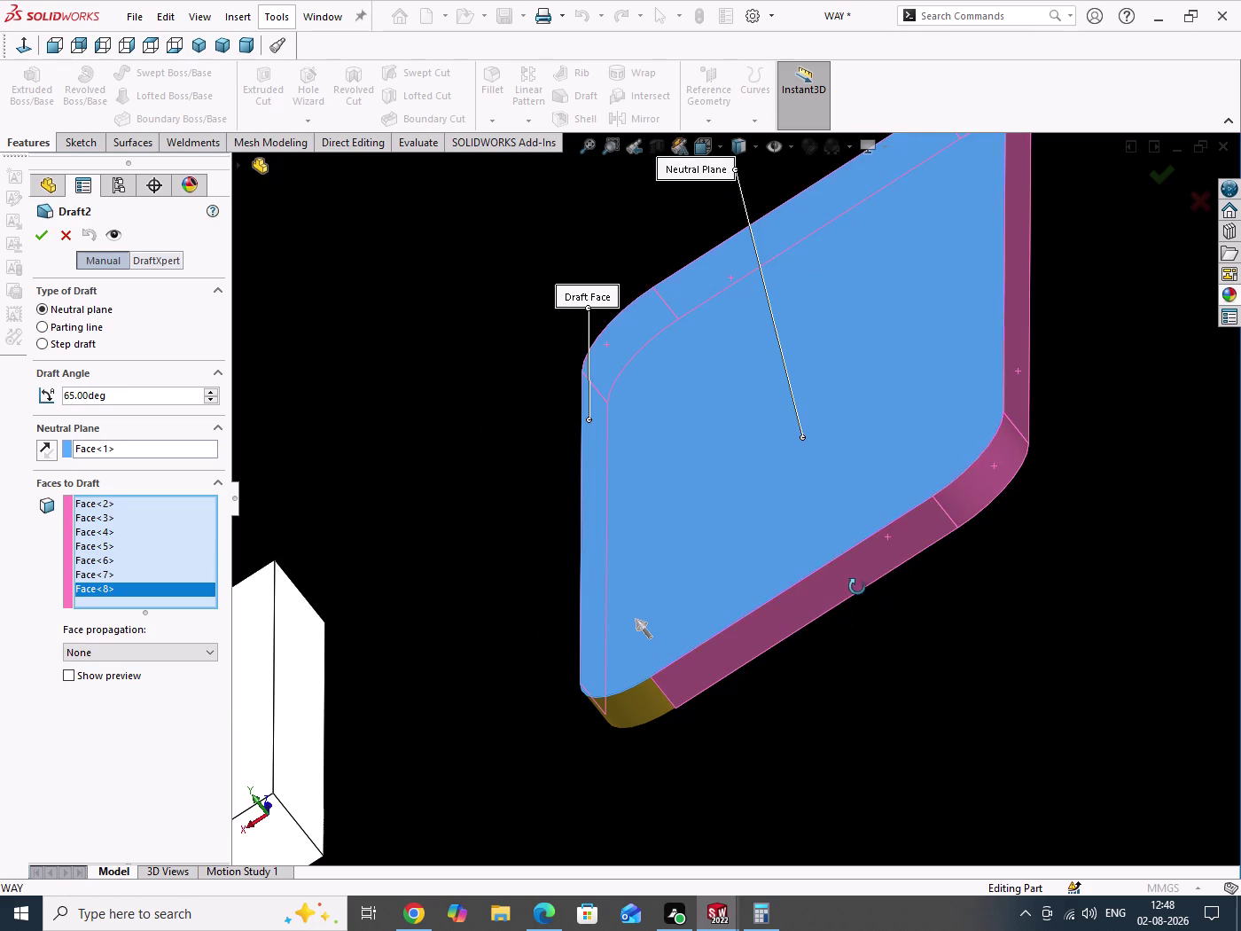
middle_drag(830, 600, 907, 552)
click(646, 696)
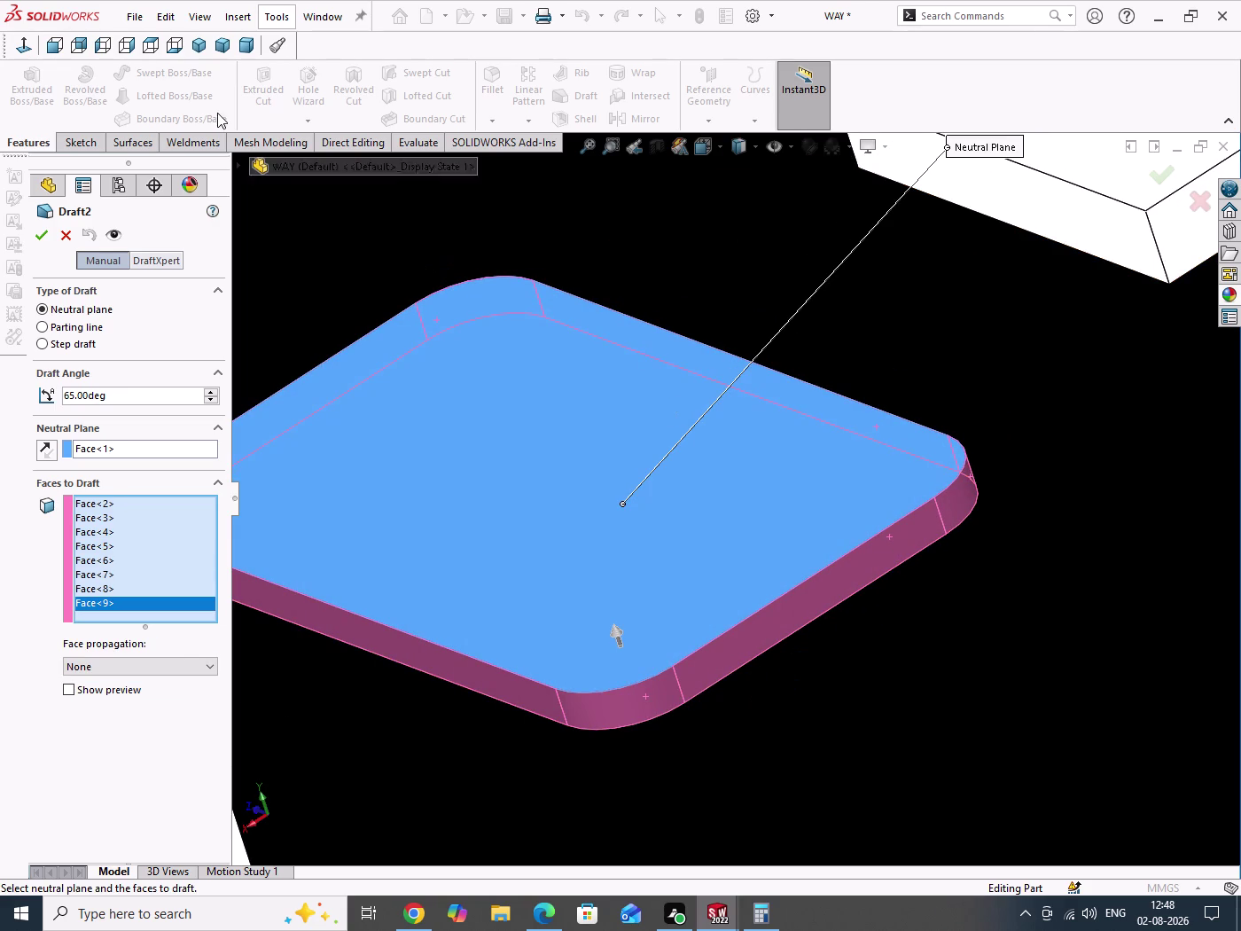
Return to the whole-road view and preview the tapered pad in detail.
click(200, 51)
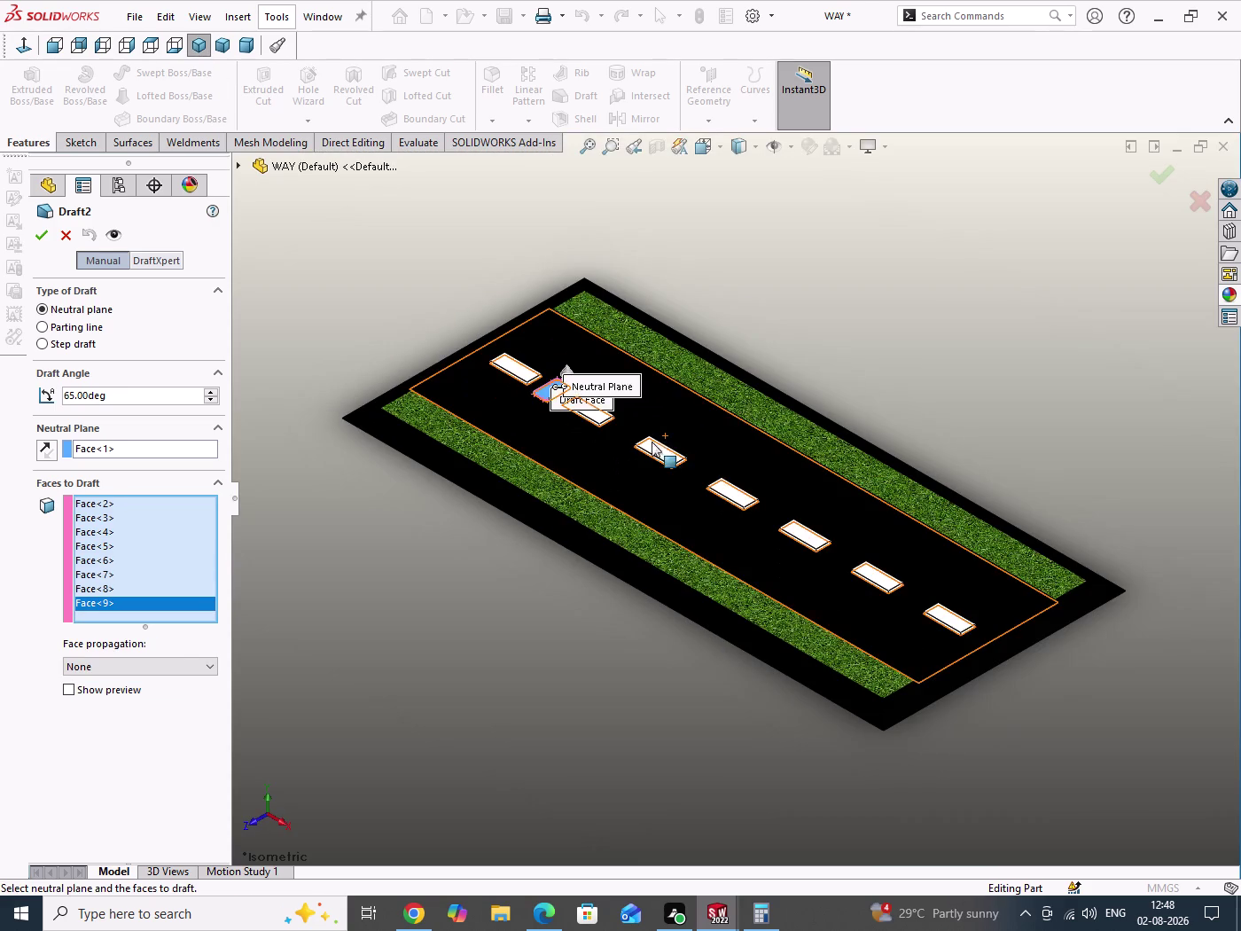
scroll(down, 3)
scroll(down, 3)
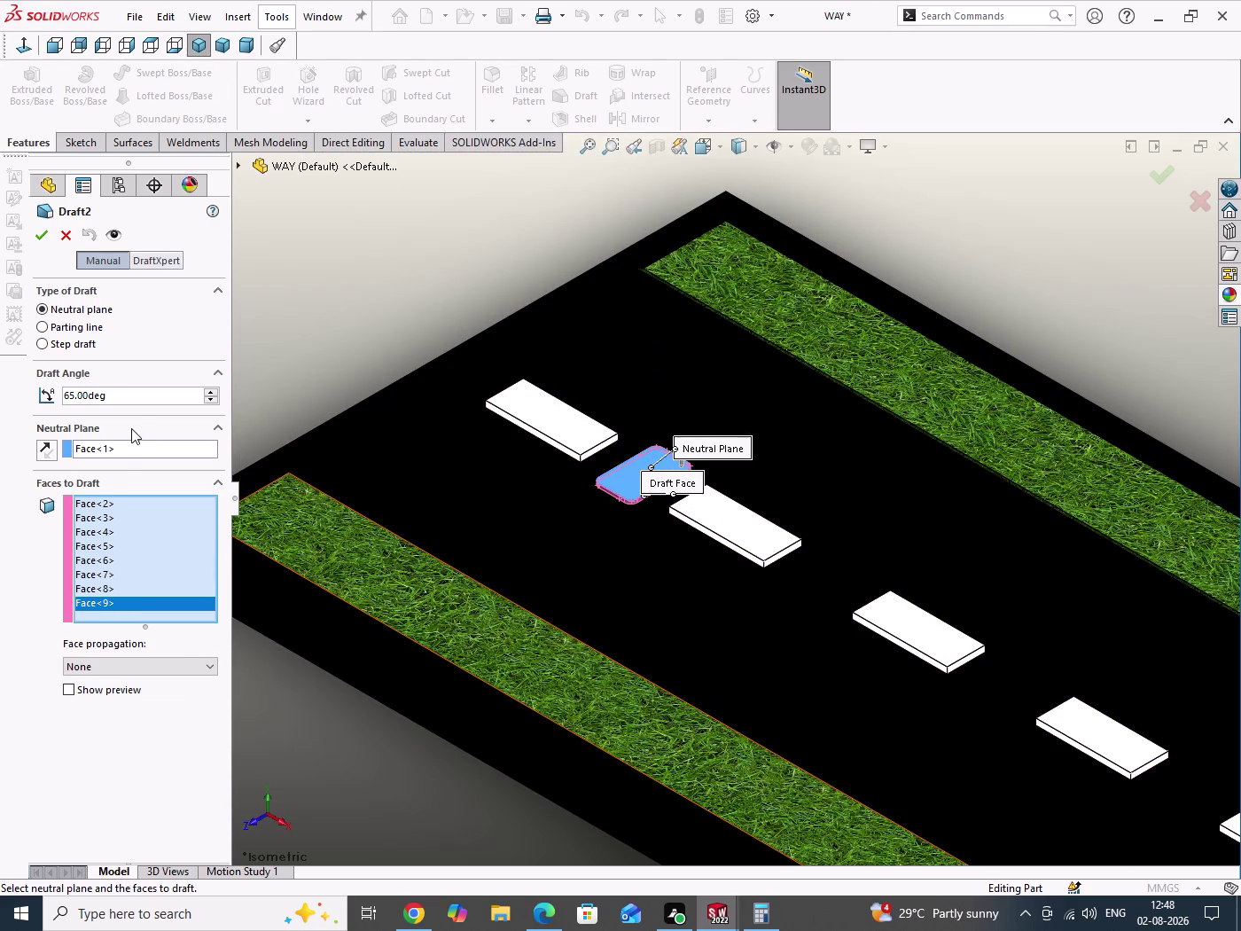
click(118, 237)
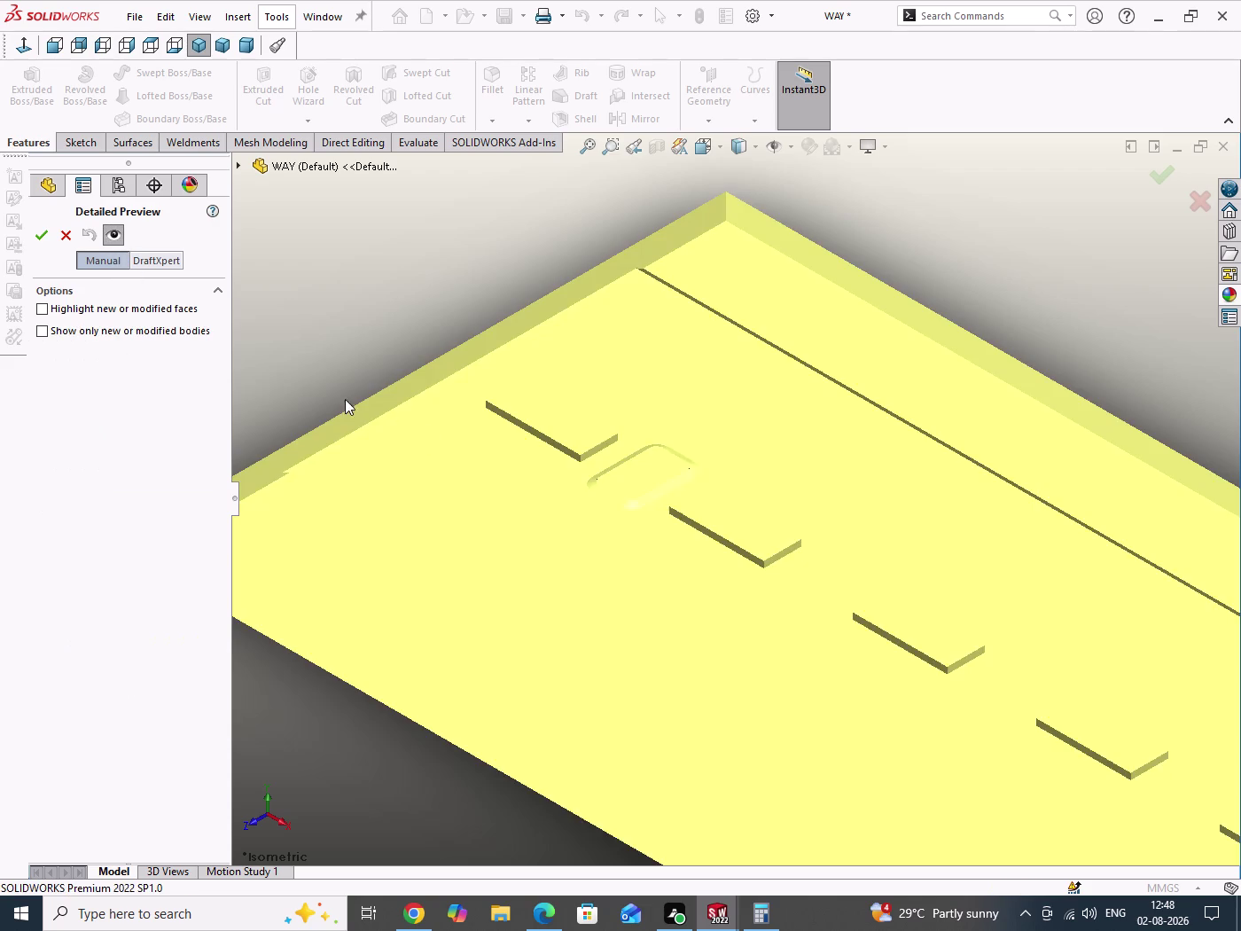
scroll(down, 3)
scroll(up, 3)
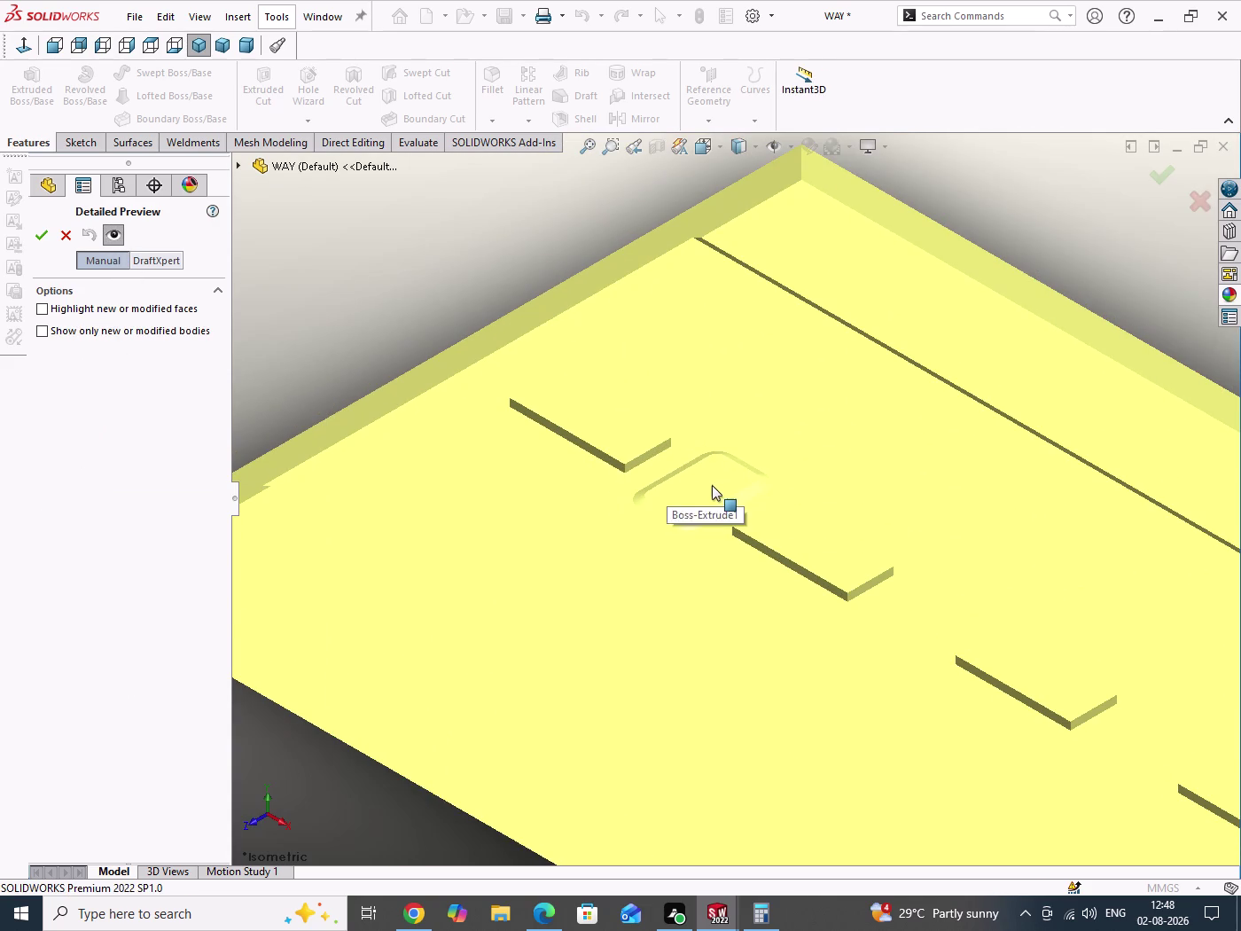
click(44, 234)
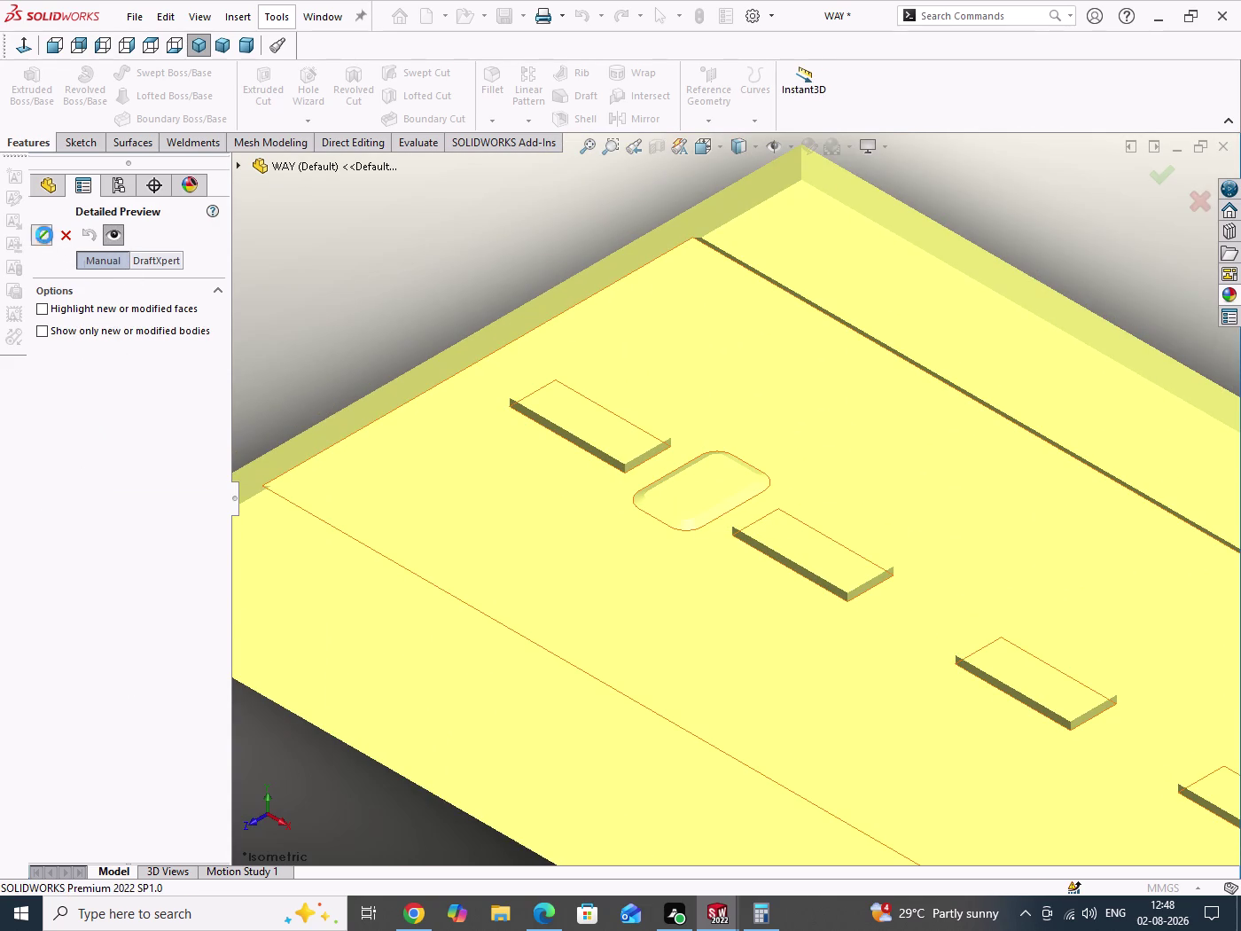
drag(400, 246, 421, 274)
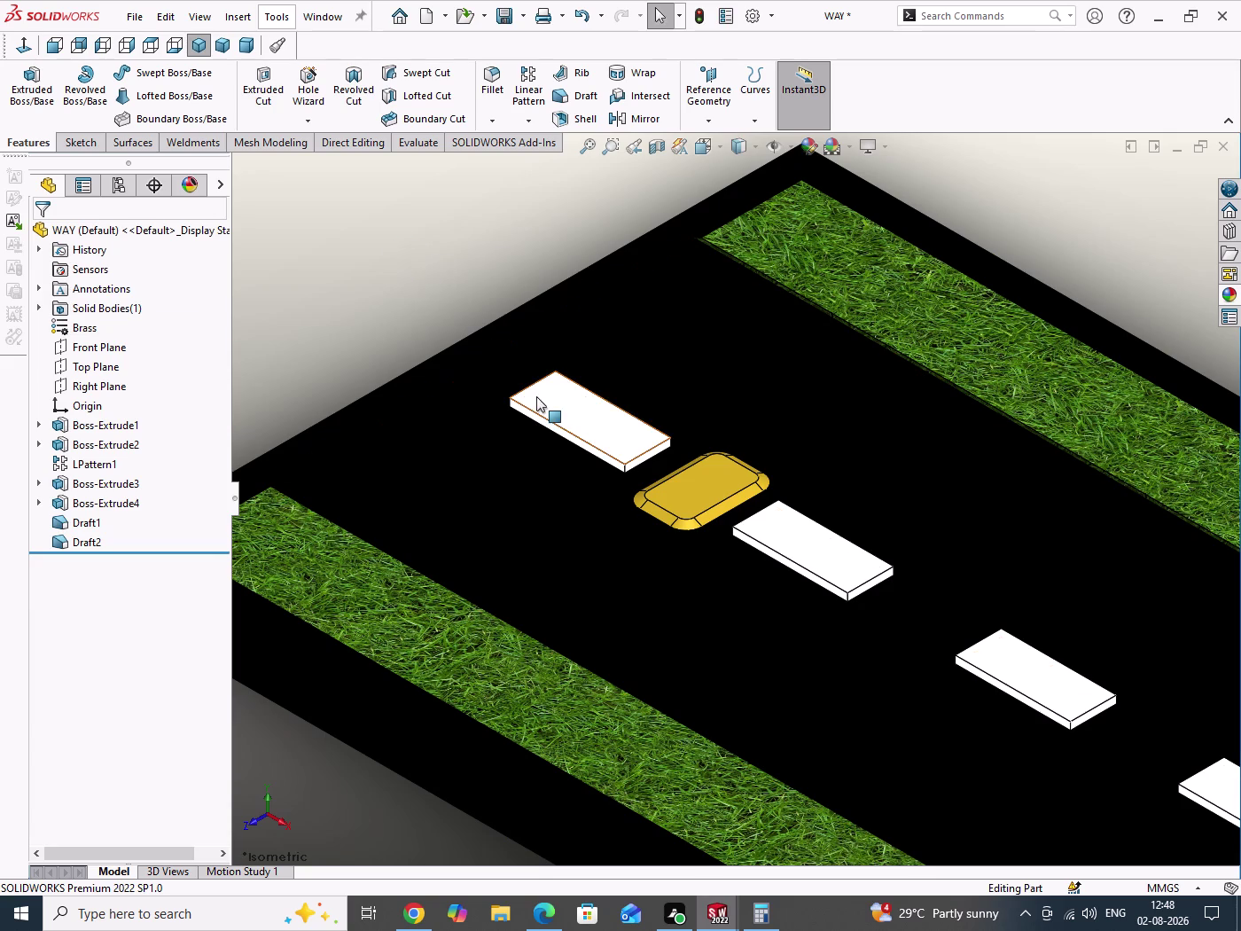
Change the pad sketch's D2@Sketch4 width dimension to 50.00 mm.
scroll(down, 3)
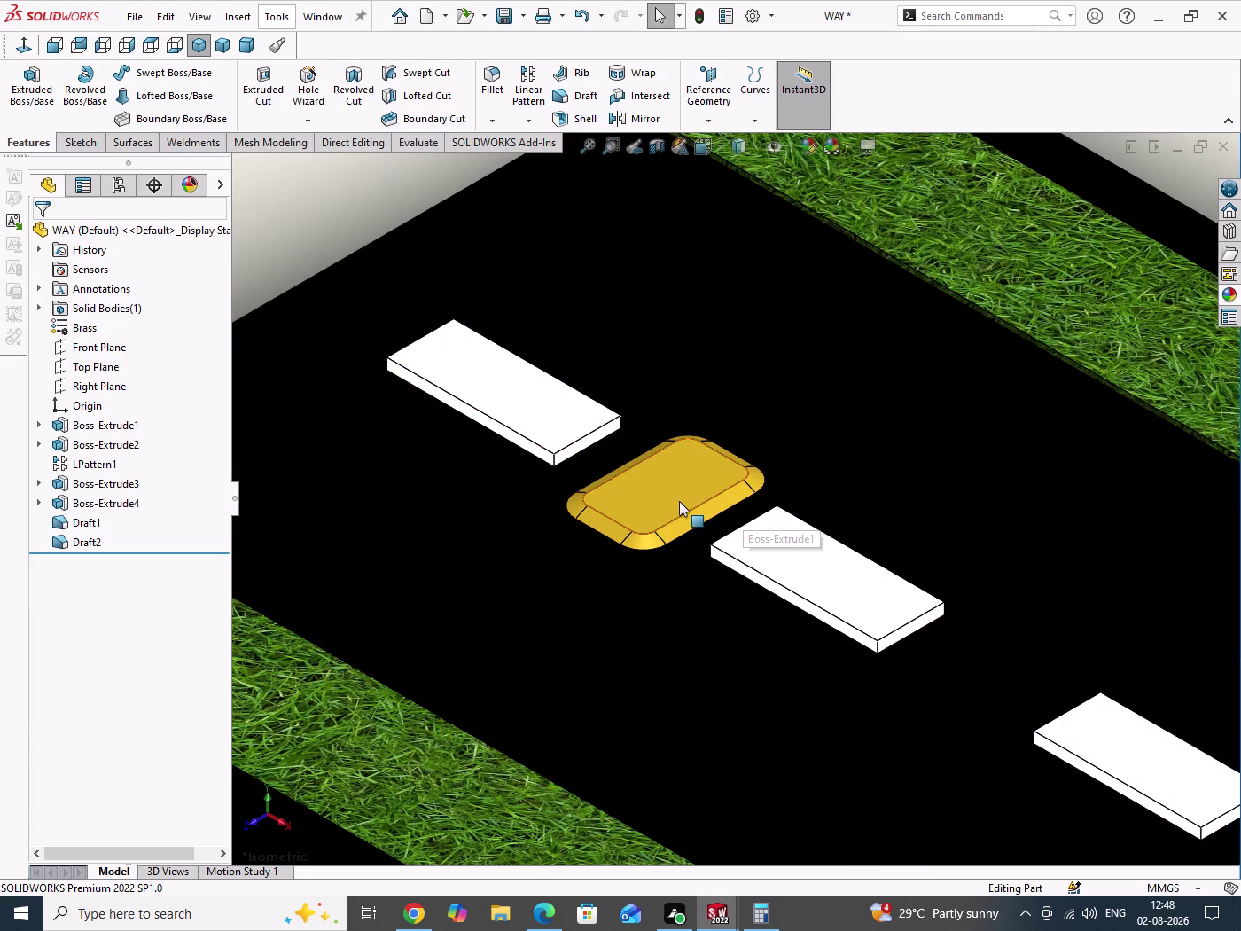
click(678, 496)
scroll(down, 3)
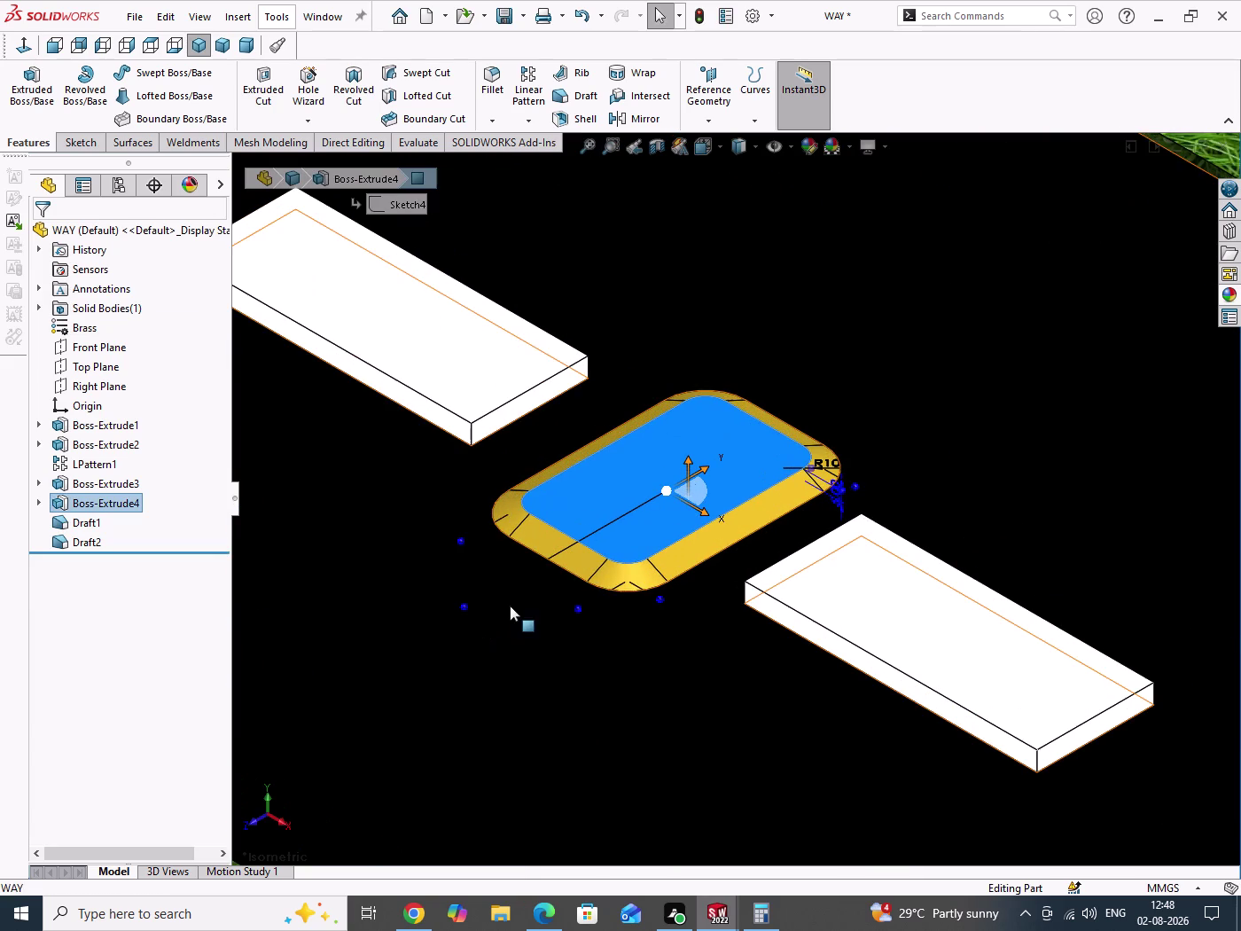
double_click(538, 582)
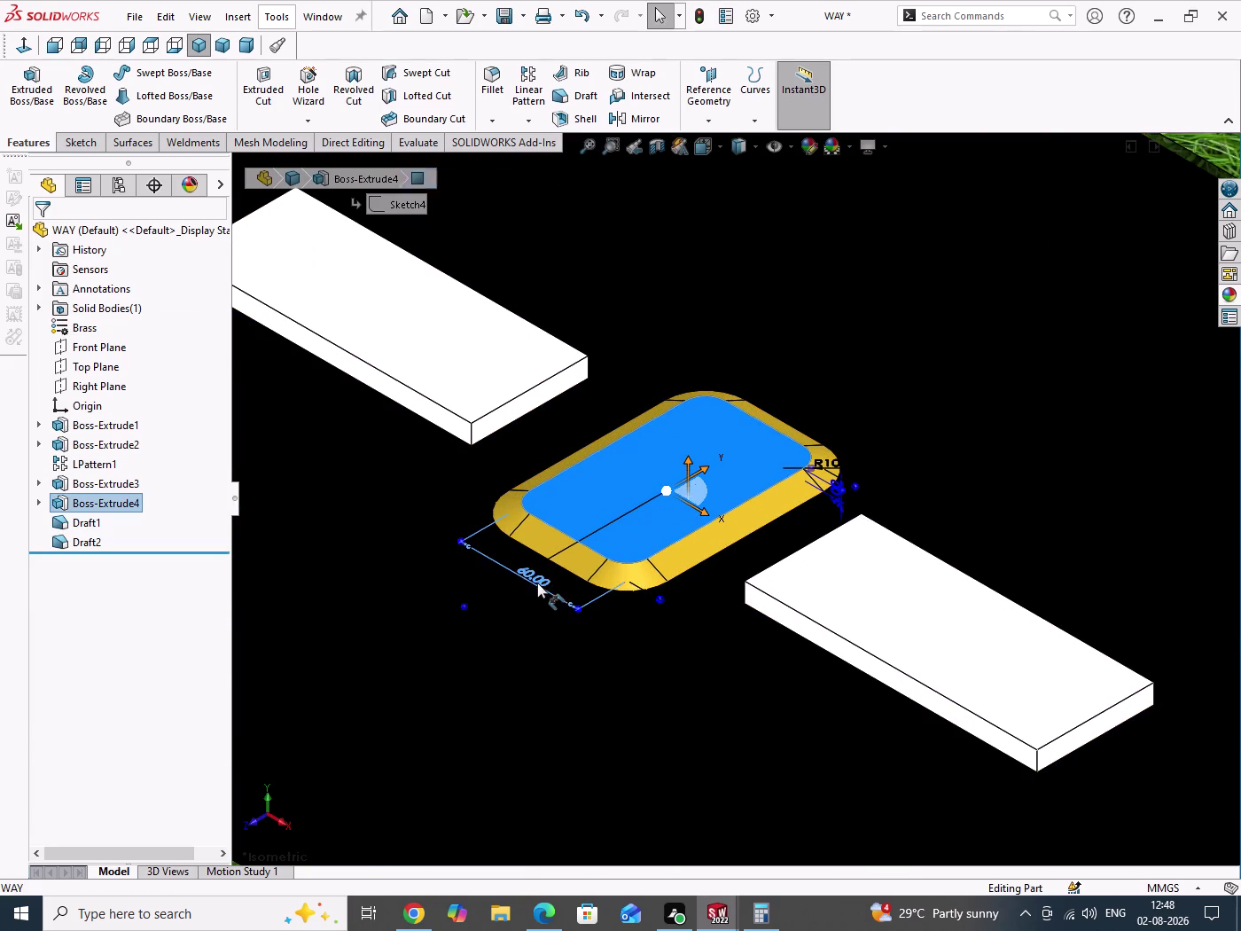
click(613, 606)
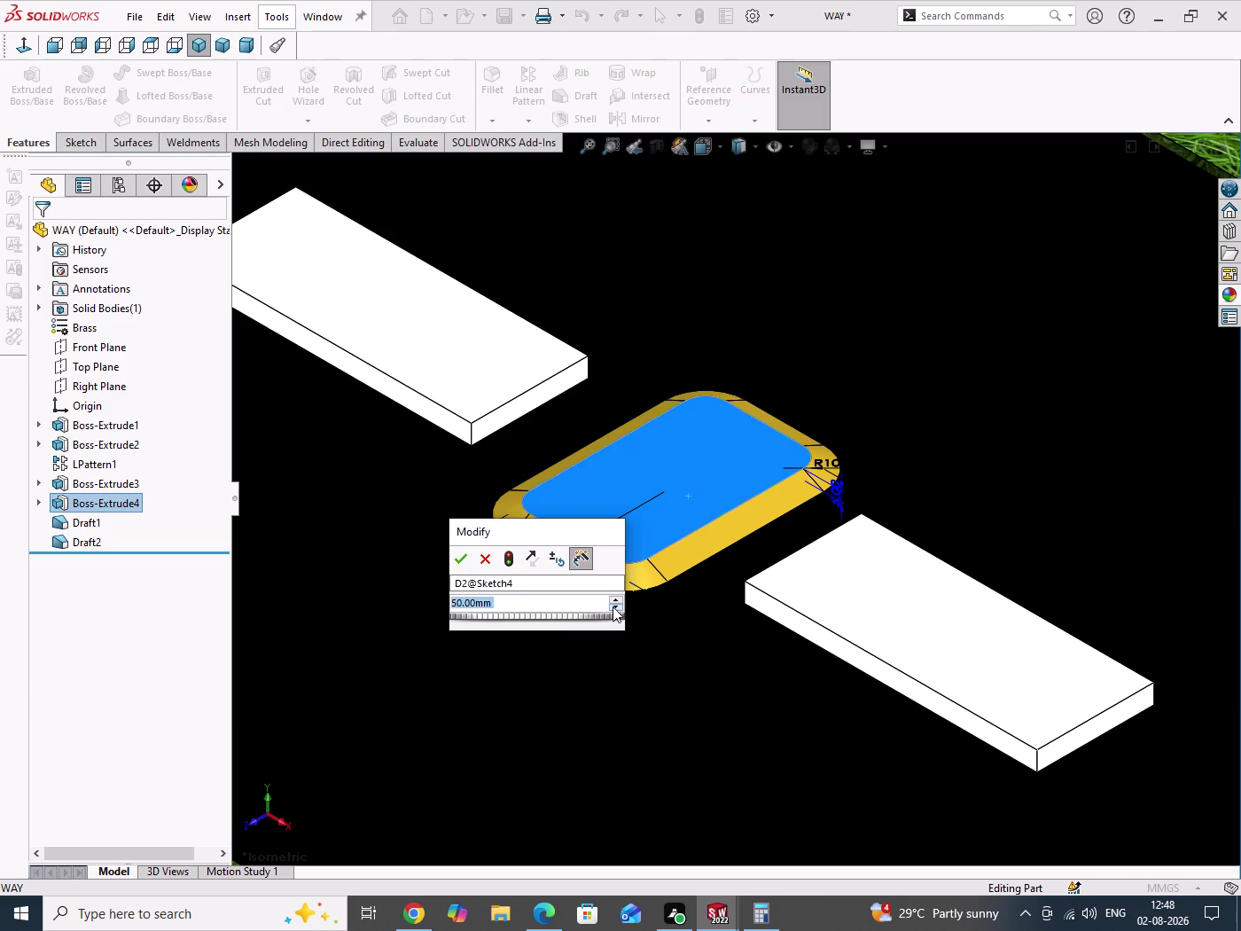
click(505, 562)
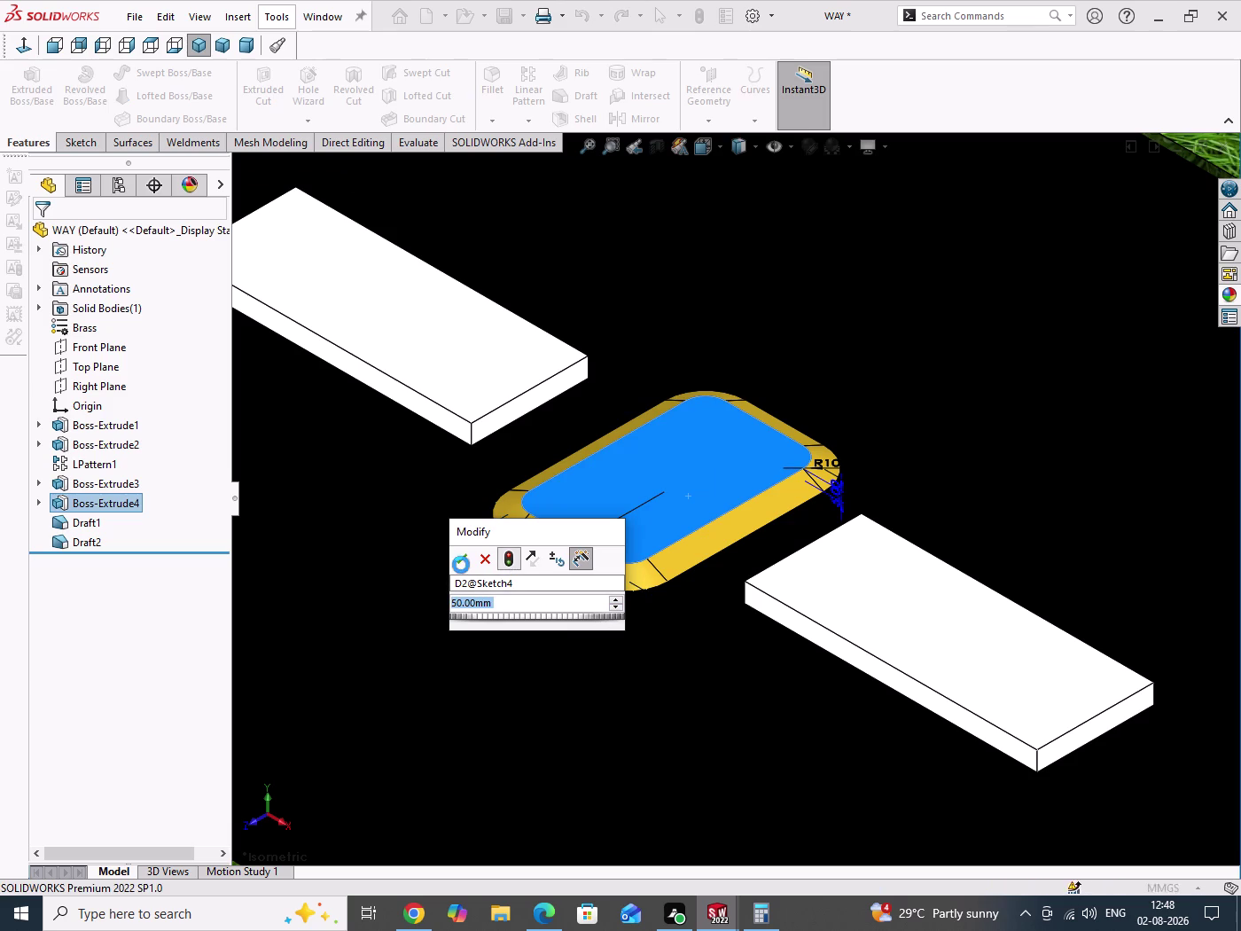
click(460, 557)
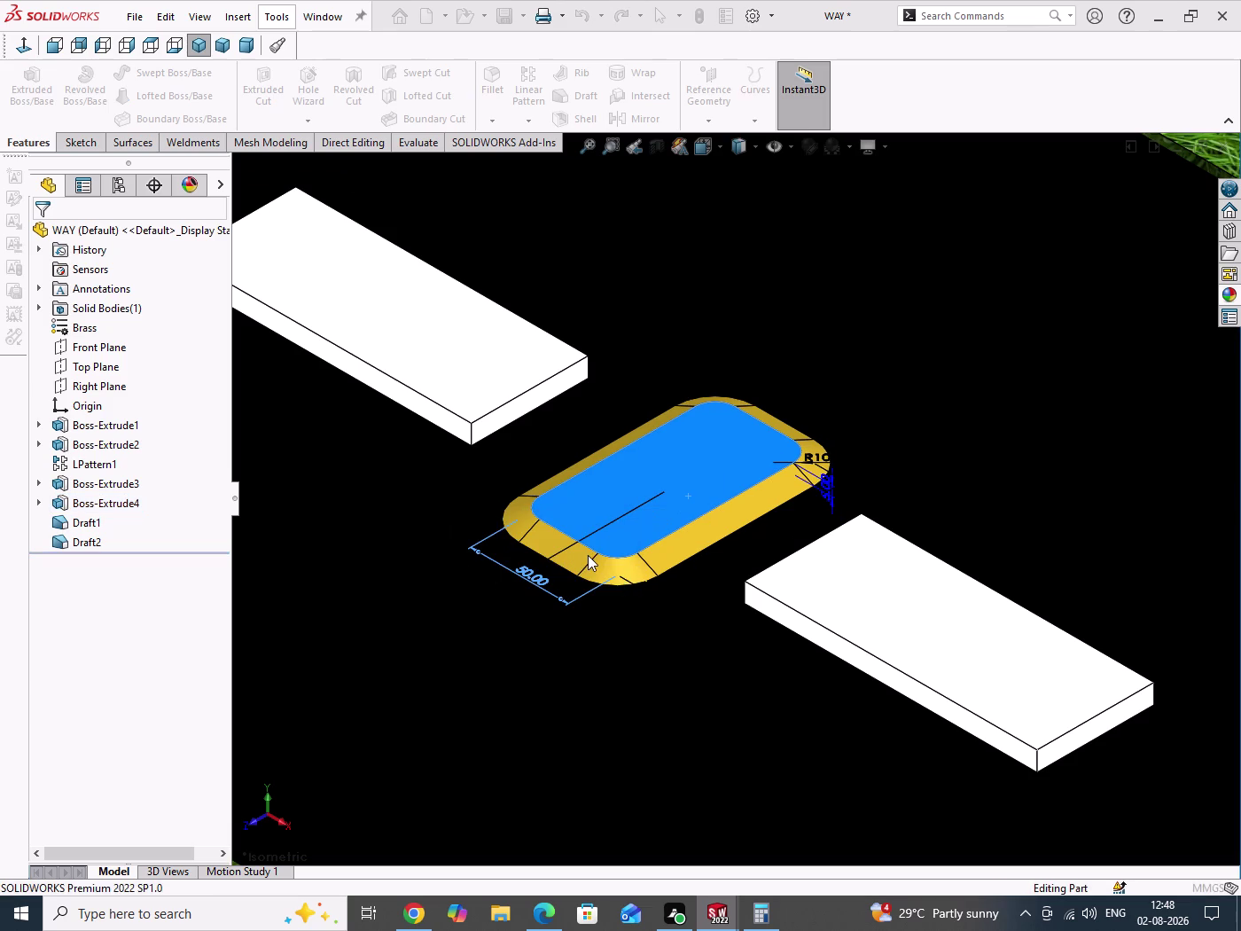
Dismiss the dimension properties and zoom to view the narrower pad on the road.
scroll(up, 3)
scroll(up, 3)
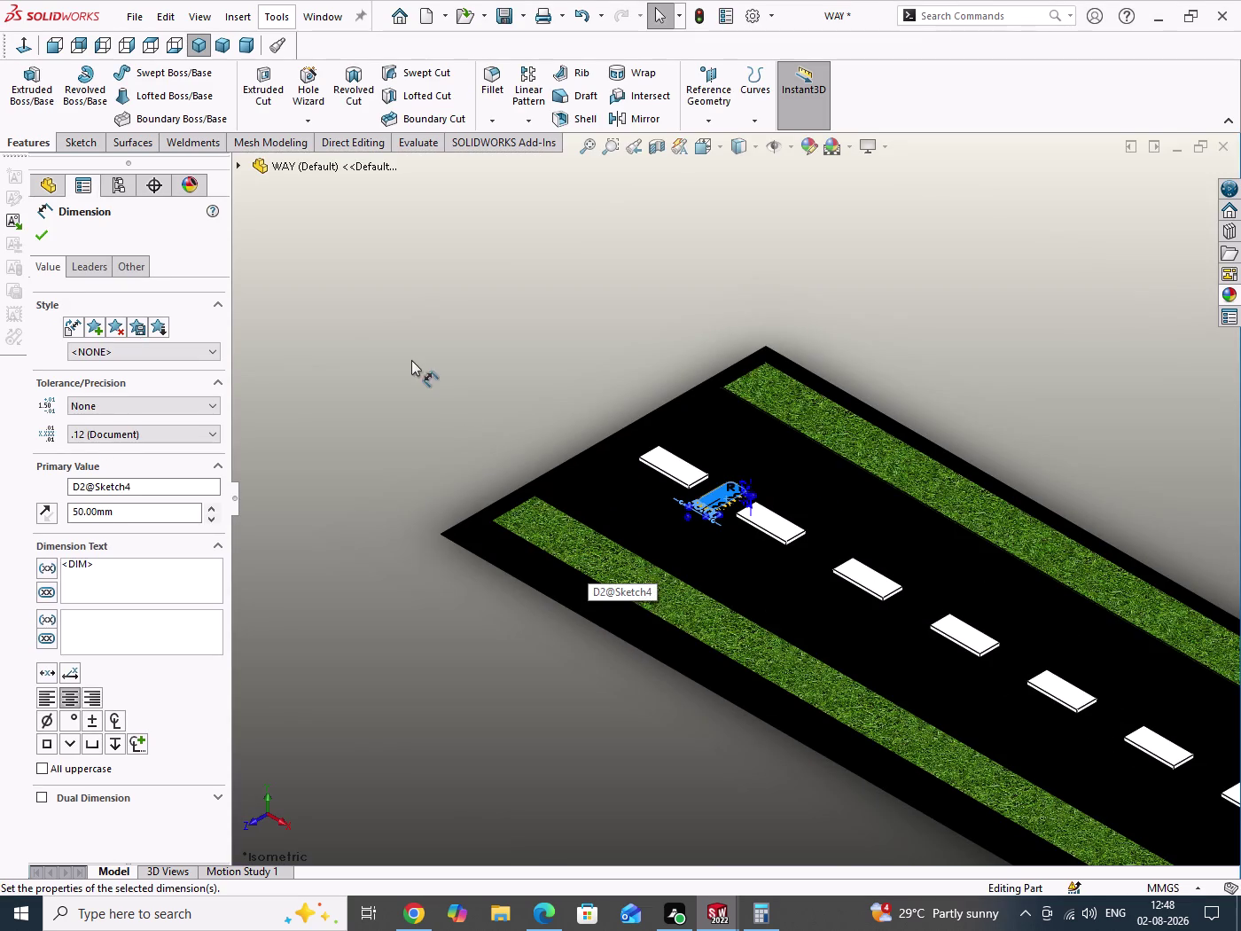
click(411, 359)
scroll(down, 3)
scroll(down, 3)
scroll(down, 3)
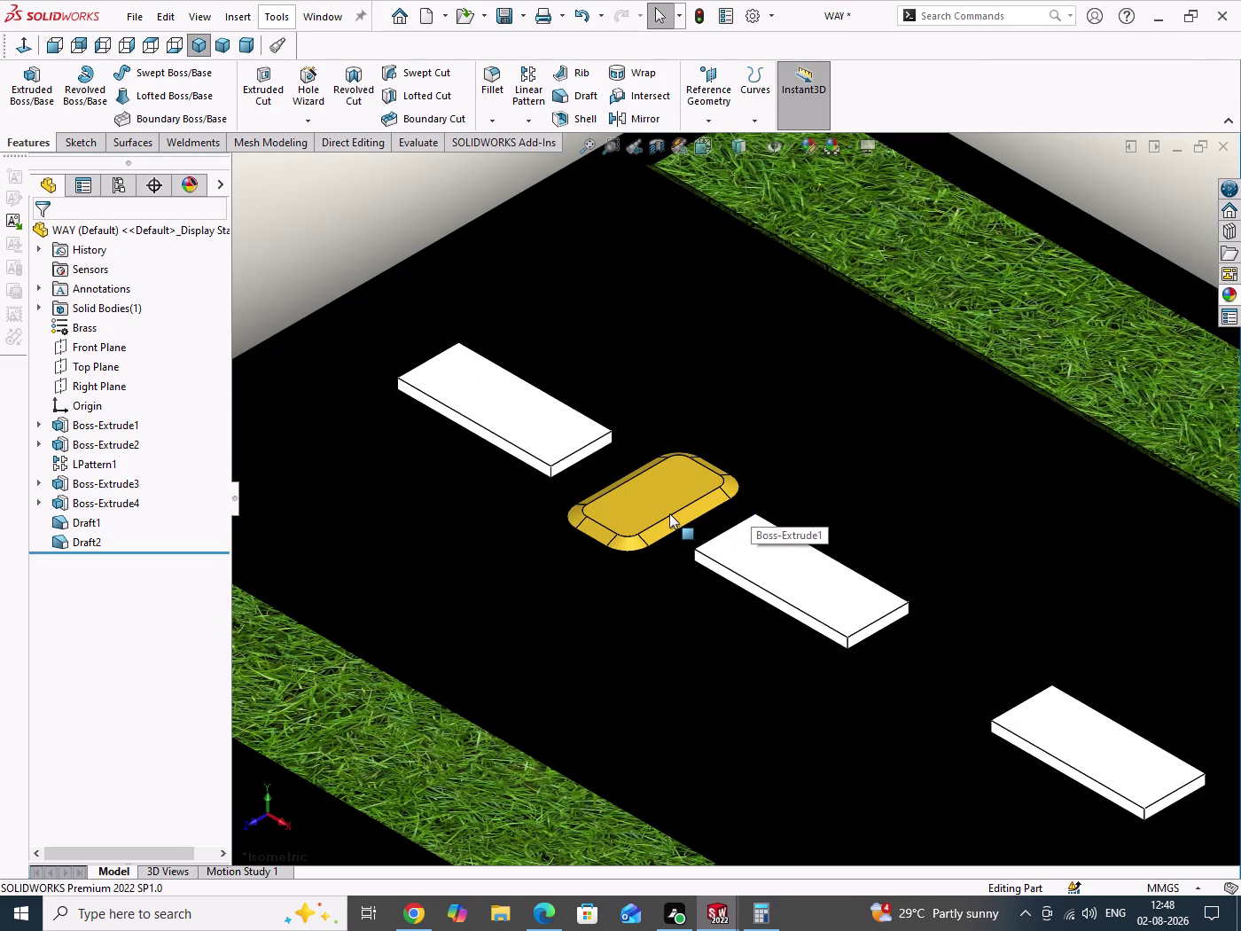
click(750, 583)
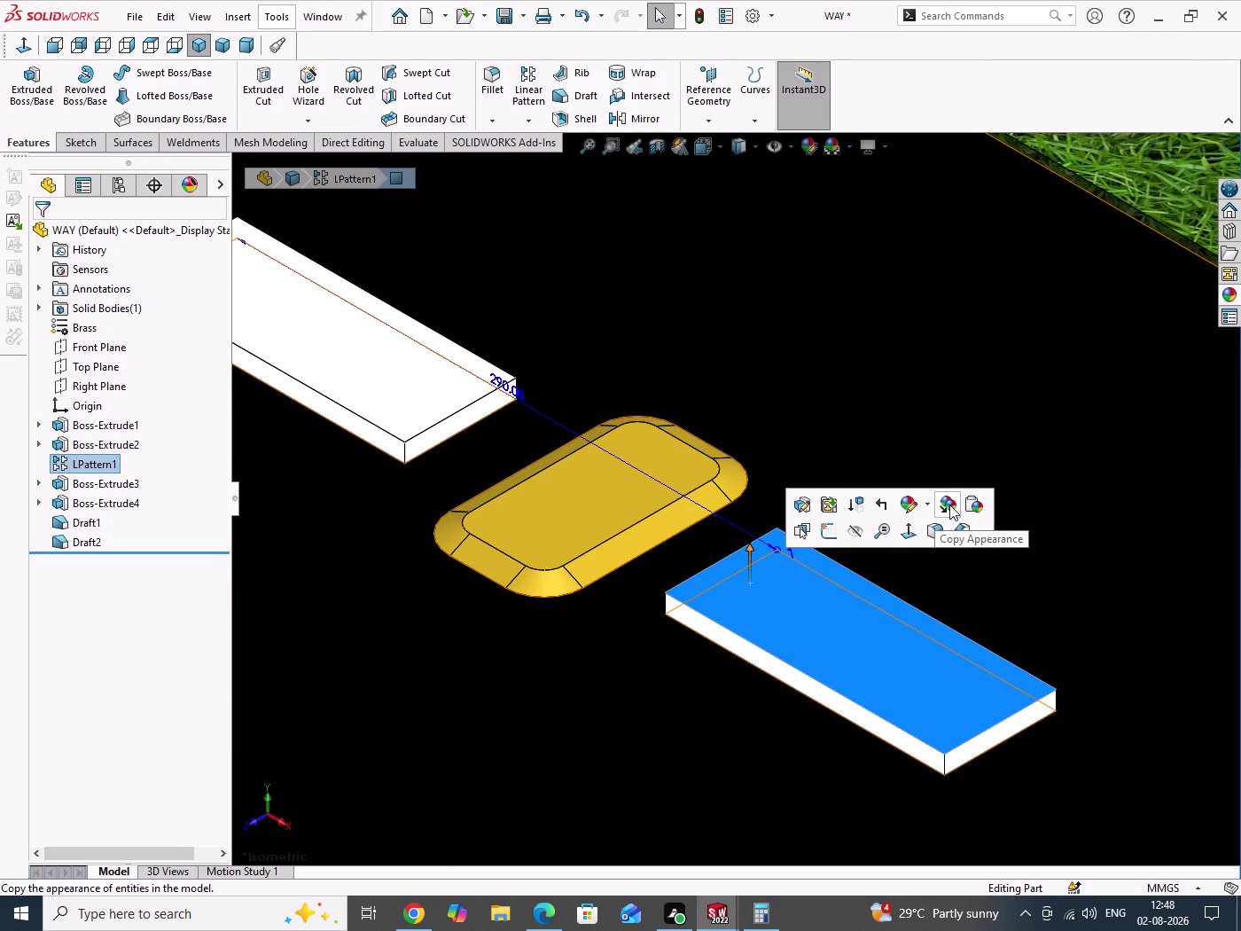
Select the pad's top face and Boss-Extrude4, viewing it between the dashes.
click(950, 504)
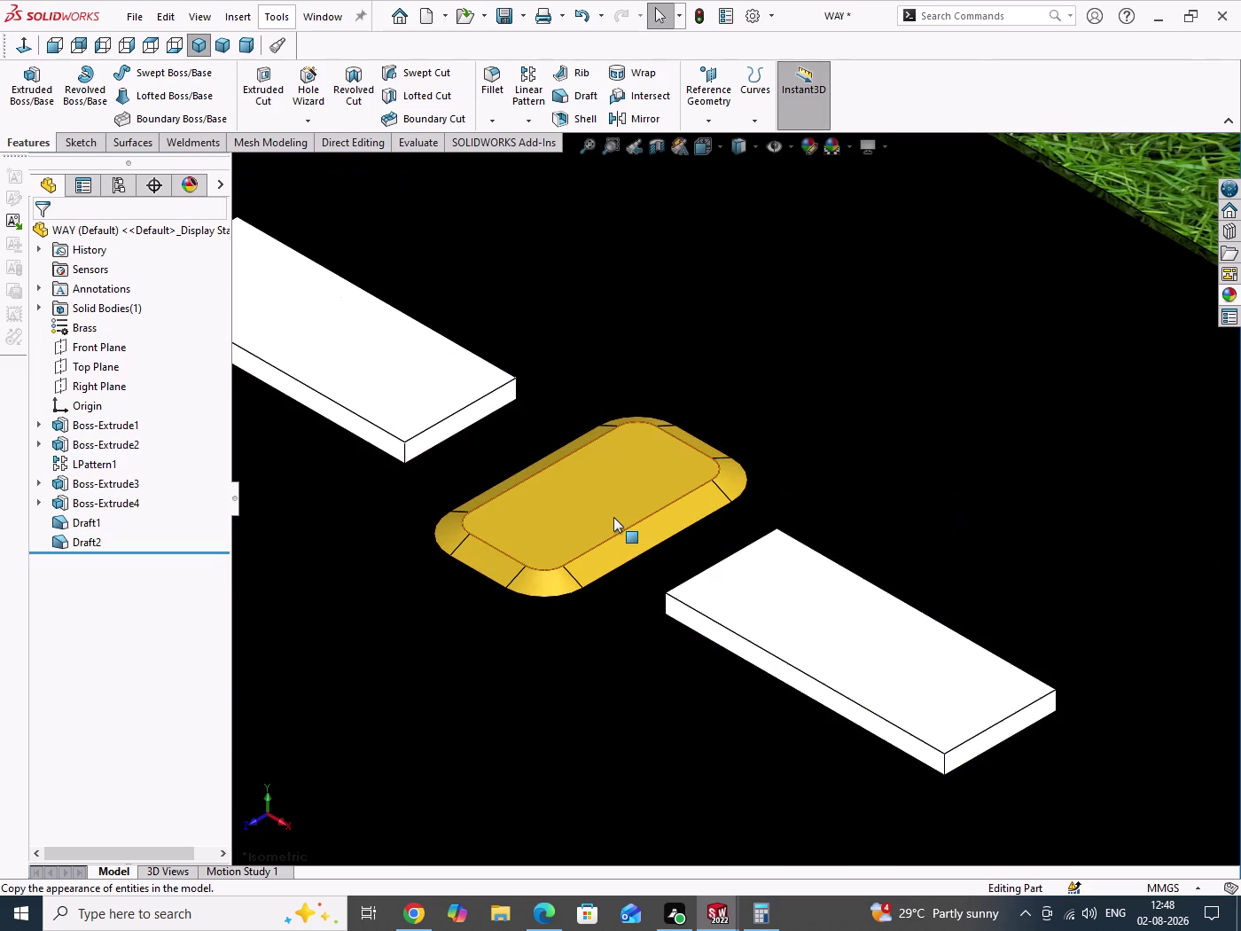
click(613, 517)
click(862, 439)
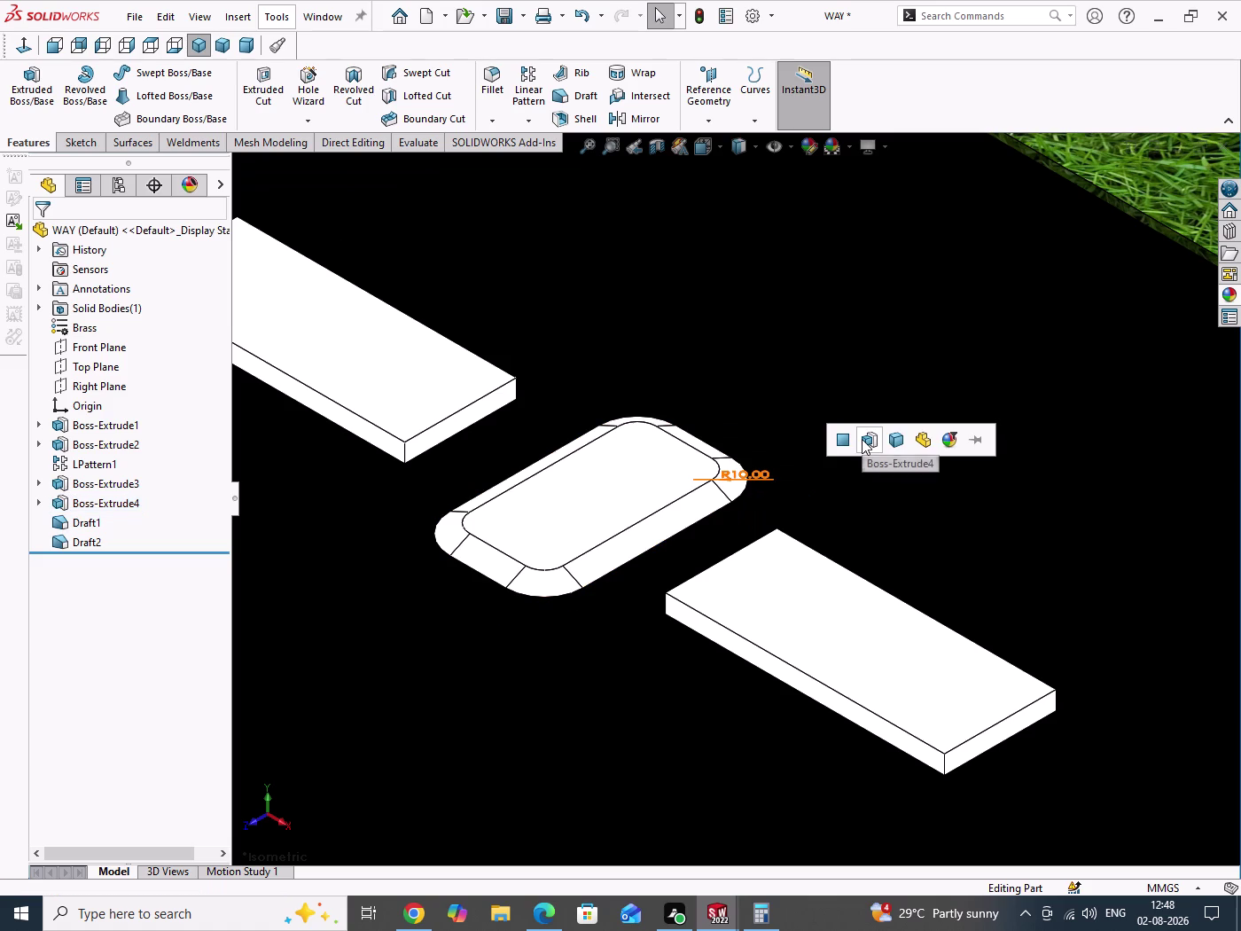
click(845, 440)
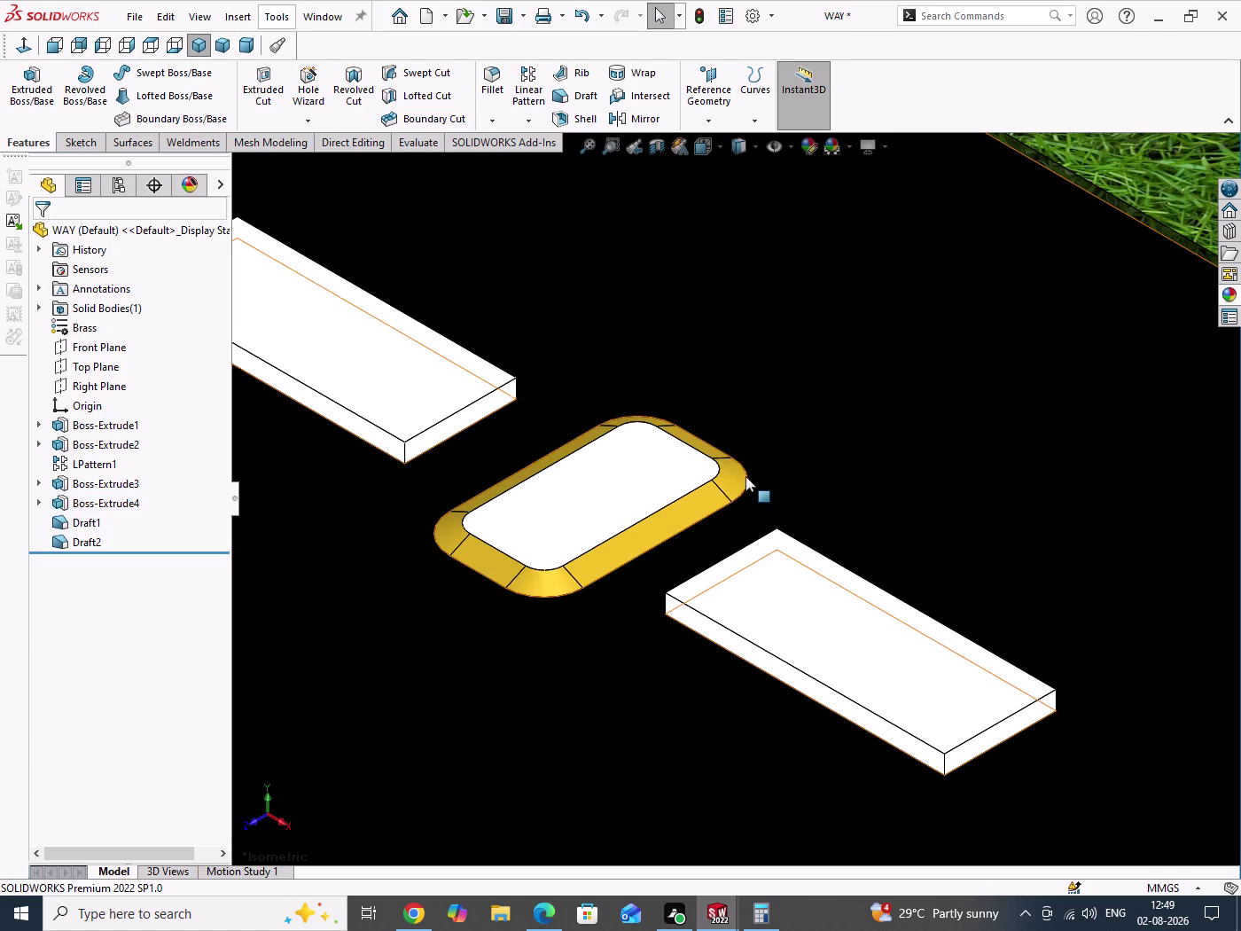
scroll(up, 3)
drag(301, 227, 350, 248)
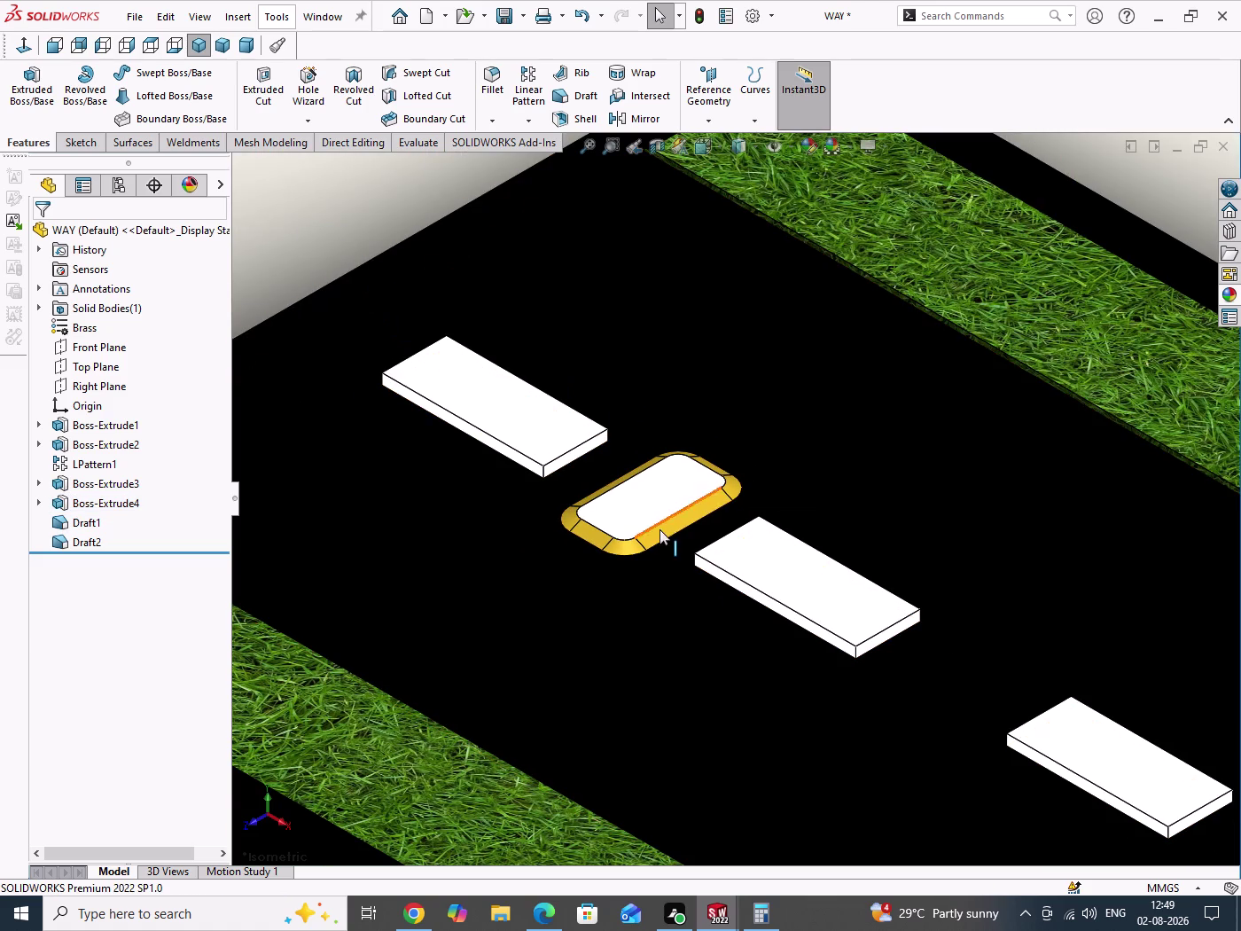
Ctrl-select every sloped rim face of the pad from a top-down view.
click(668, 532)
scroll(down, 3)
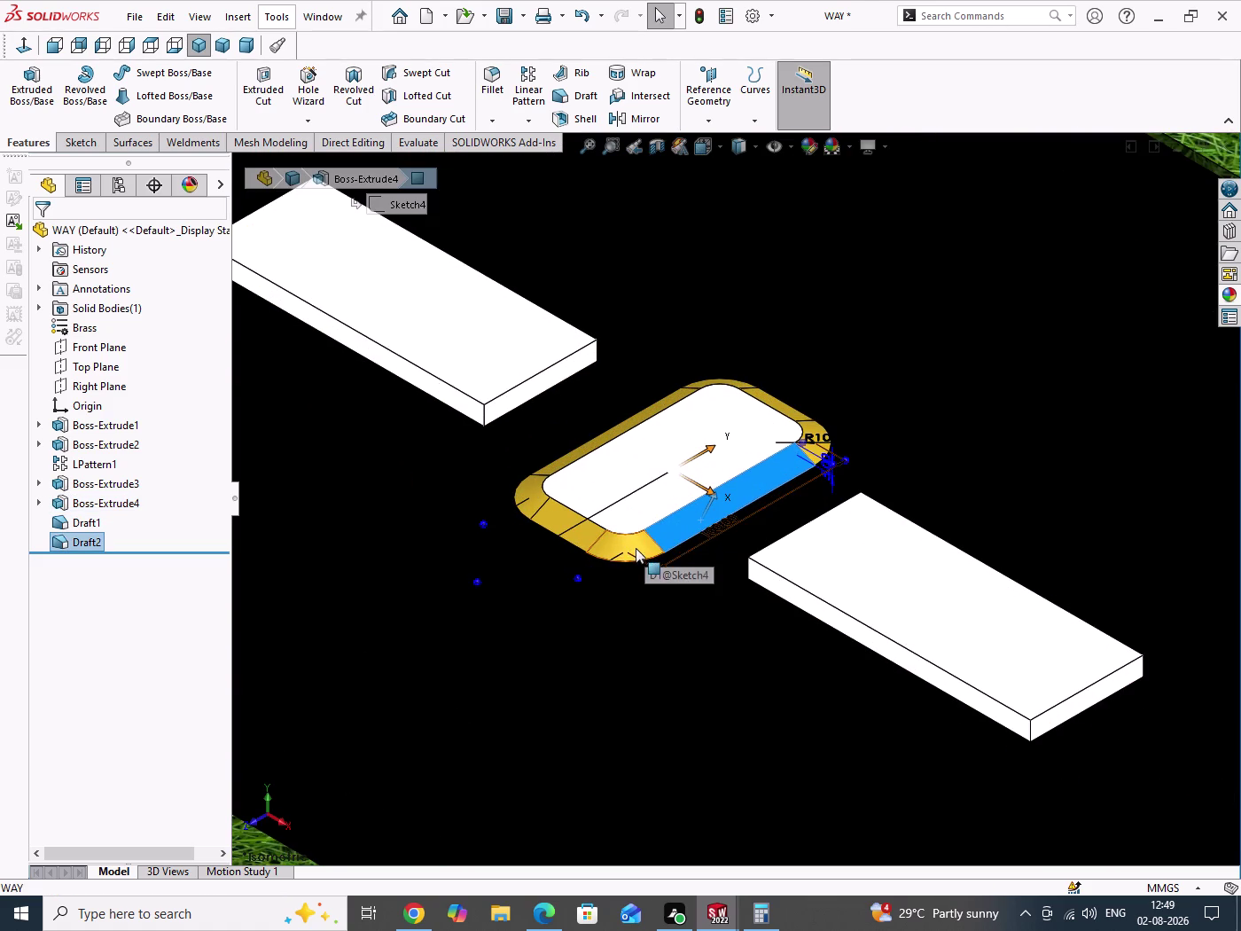
click(637, 548)
click(584, 535)
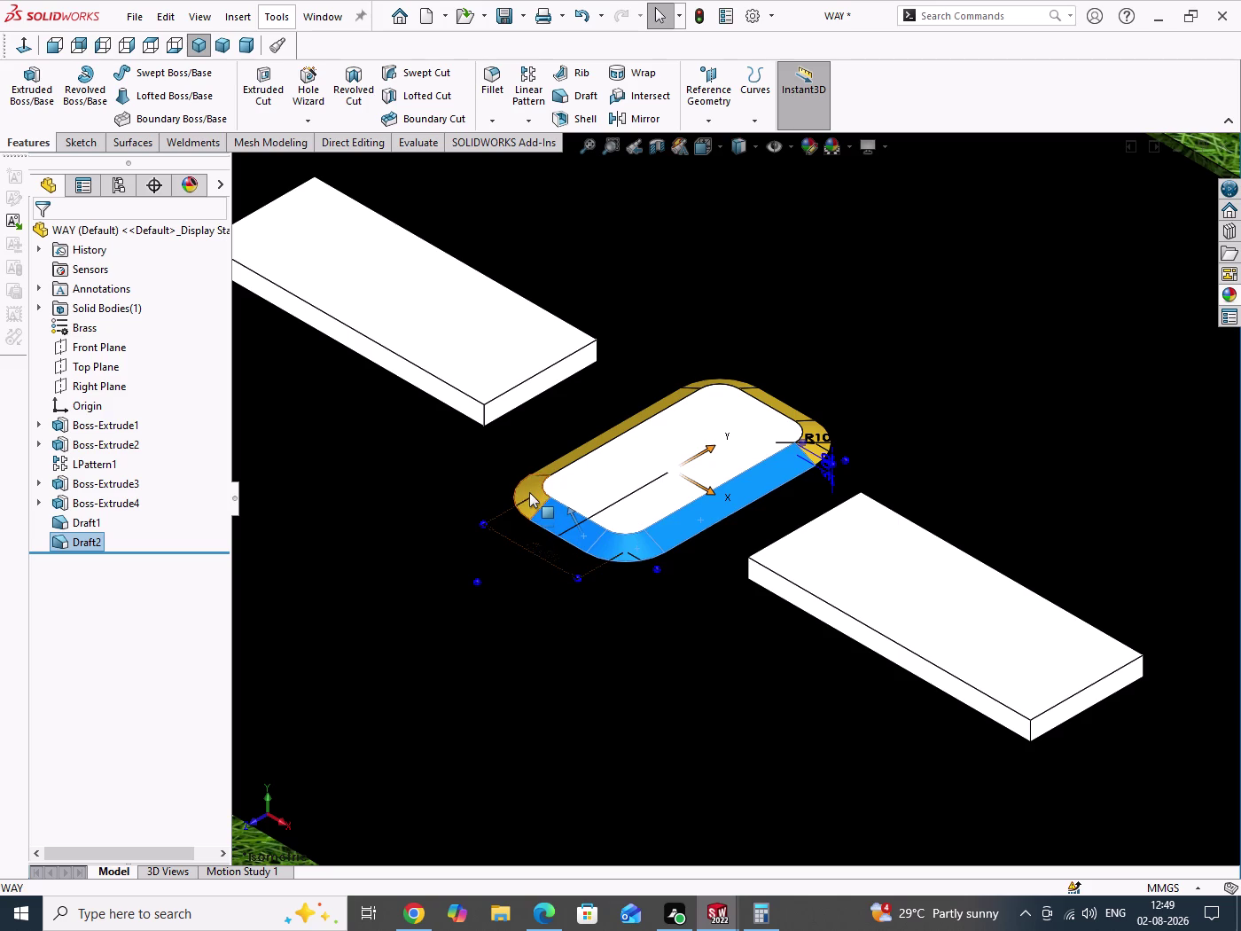
click(534, 488)
click(559, 465)
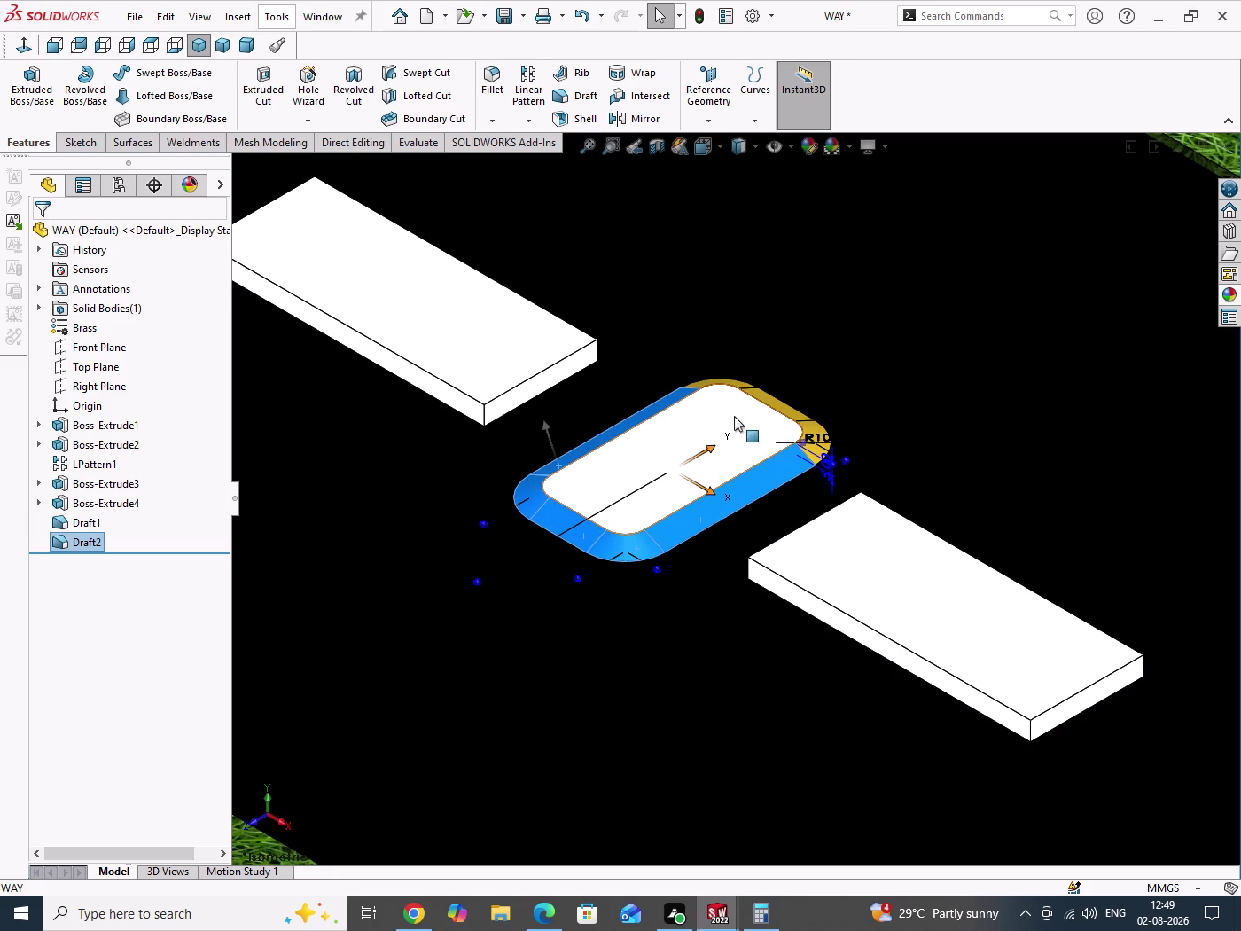
middle_drag(779, 441, 779, 545)
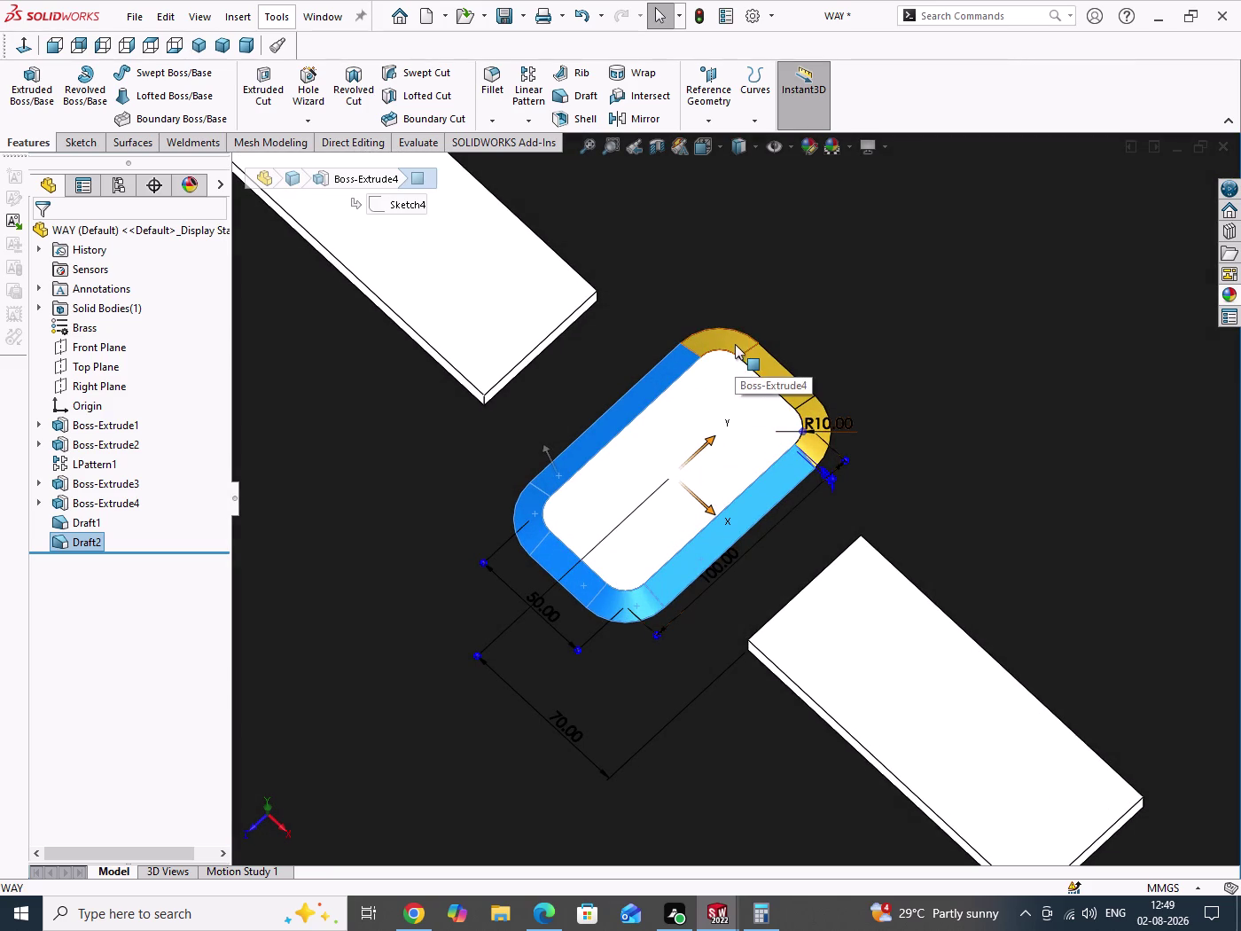
click(735, 344)
click(767, 369)
click(816, 449)
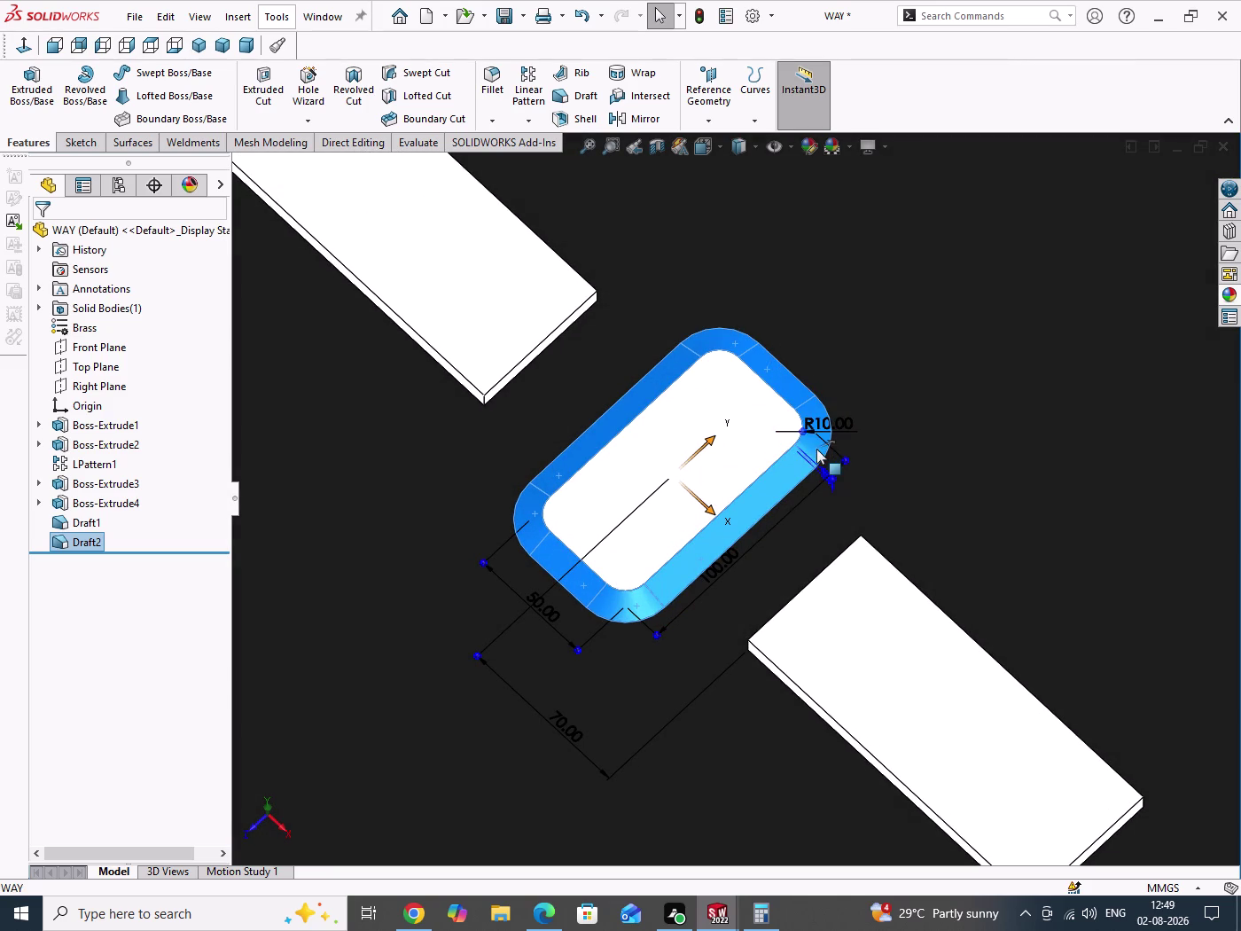
click(1234, 298)
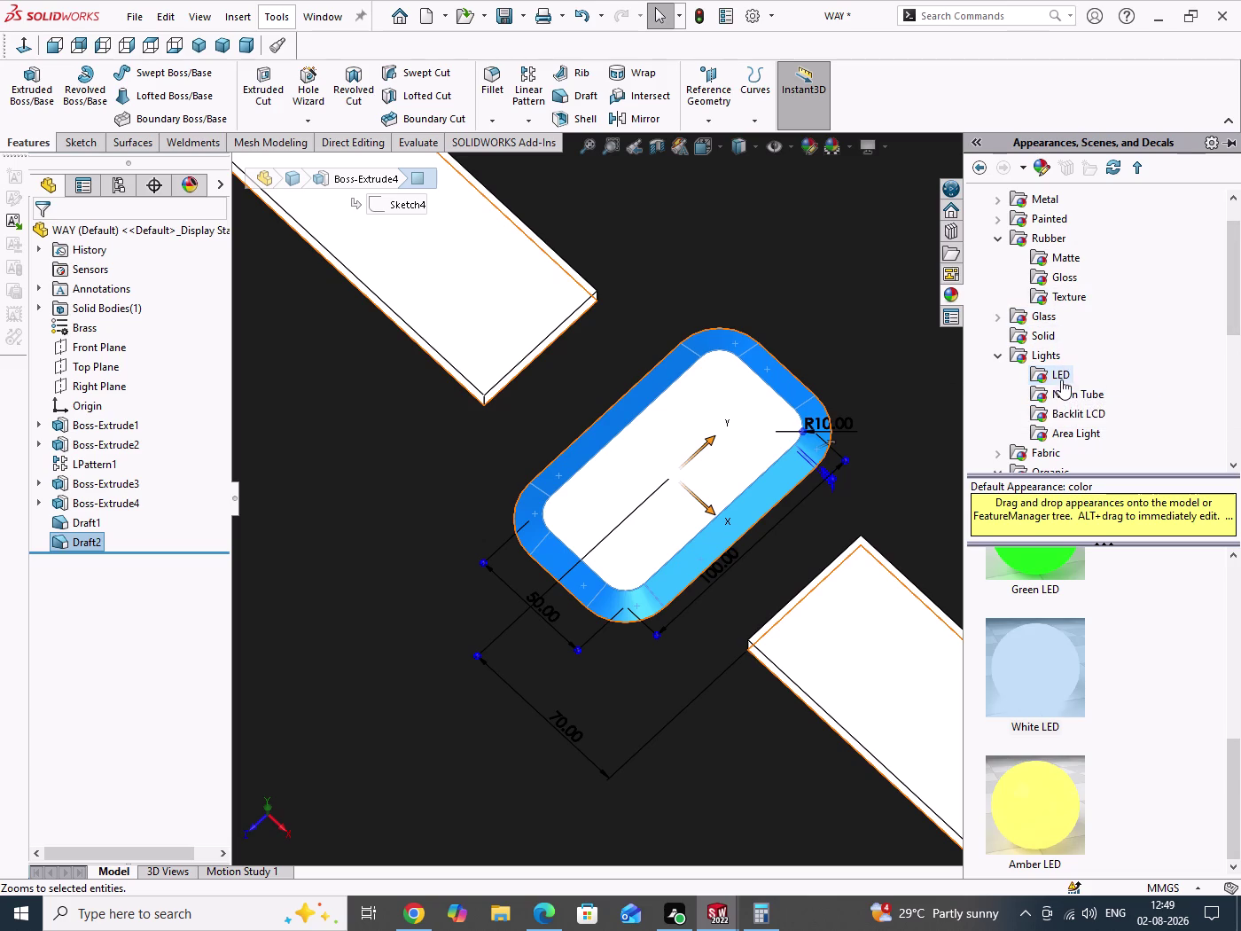
Drag the Red LED appearance onto the selected sloped faces, applying it as Face.
scroll(down, 3)
scroll(up, 3)
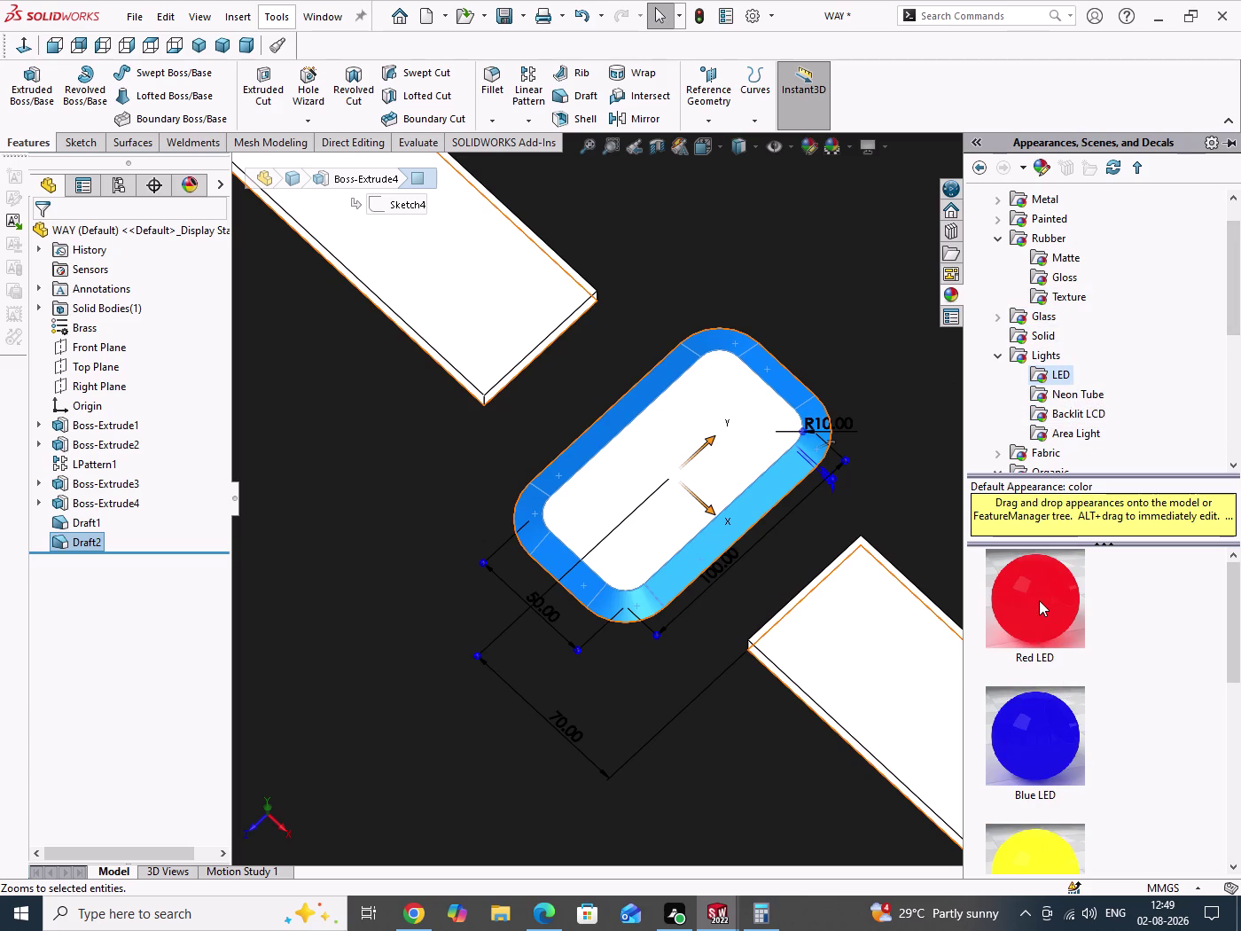
click(1039, 601)
drag(1039, 600, 794, 529)
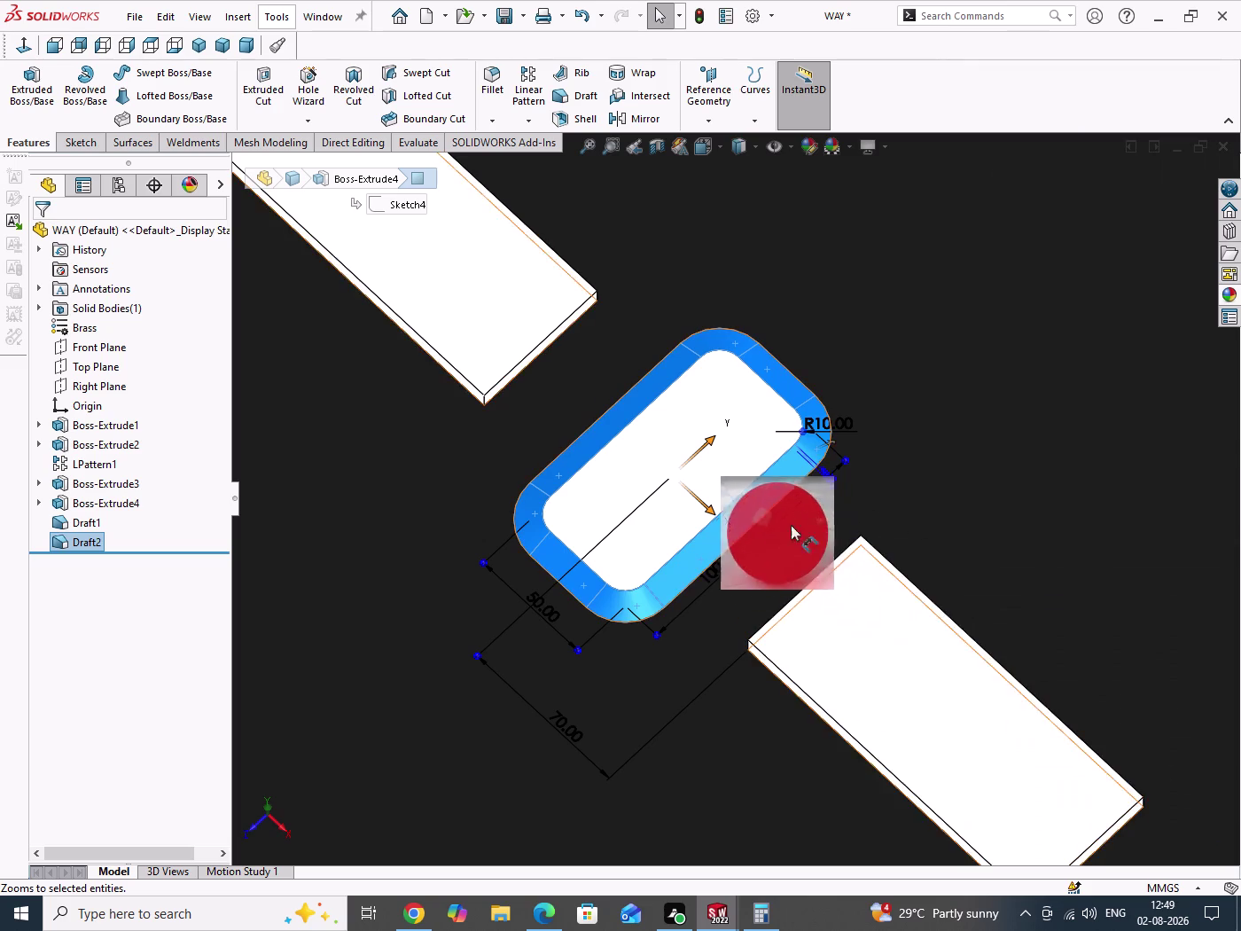
drag(793, 530, 781, 474)
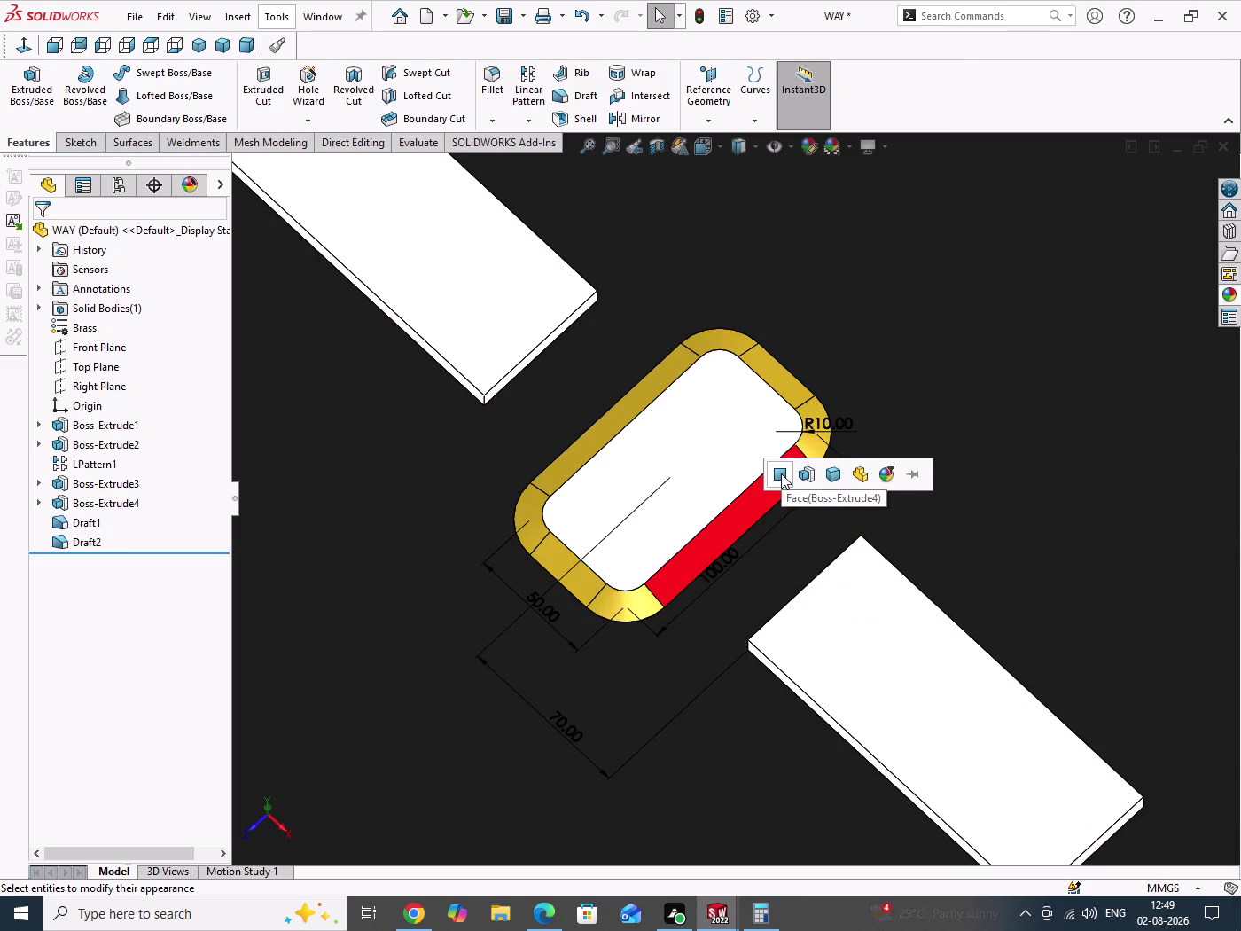
click(810, 472)
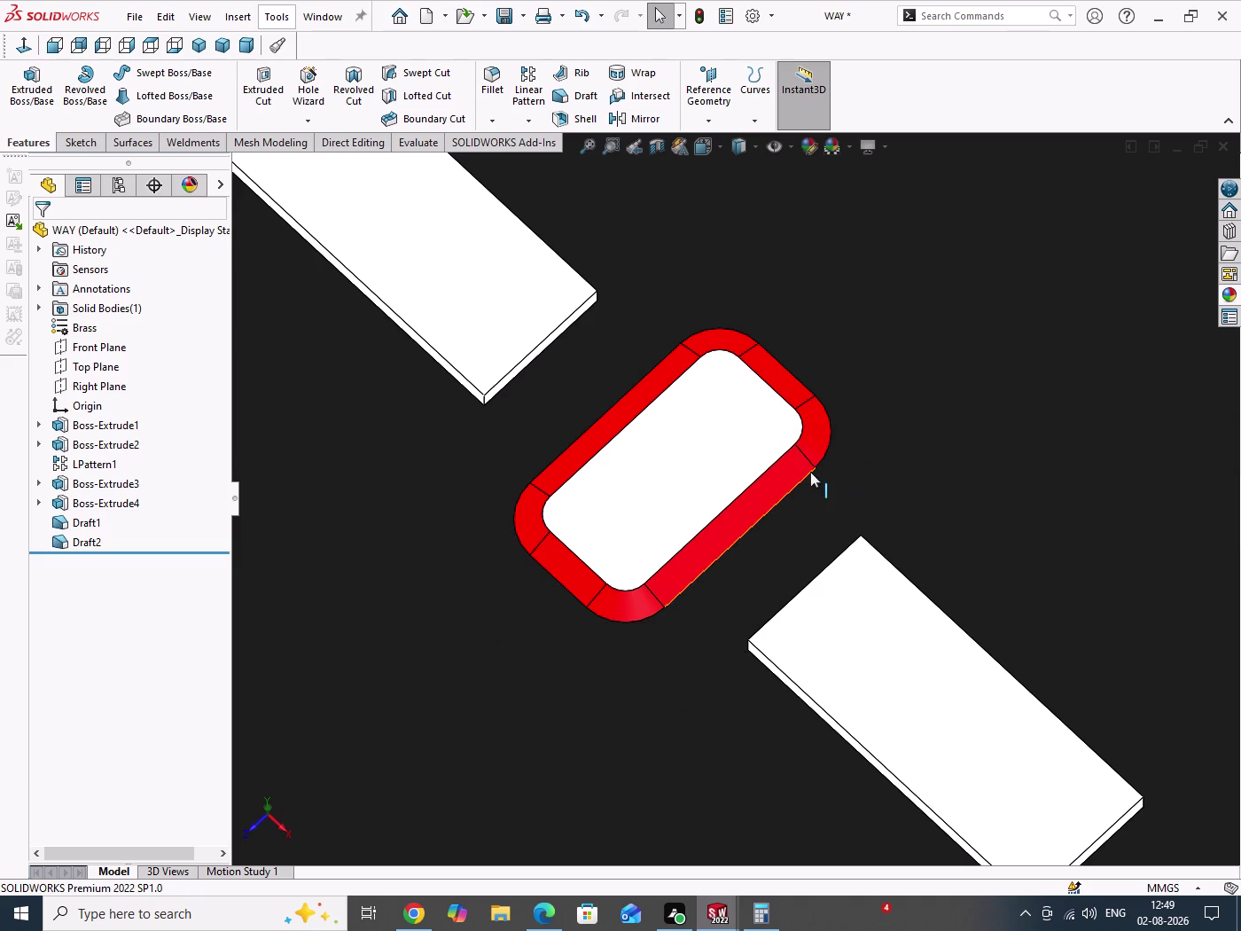
Clear the selection, save the road part with Ctrl+S, and return to isometric view.
scroll(up, 3)
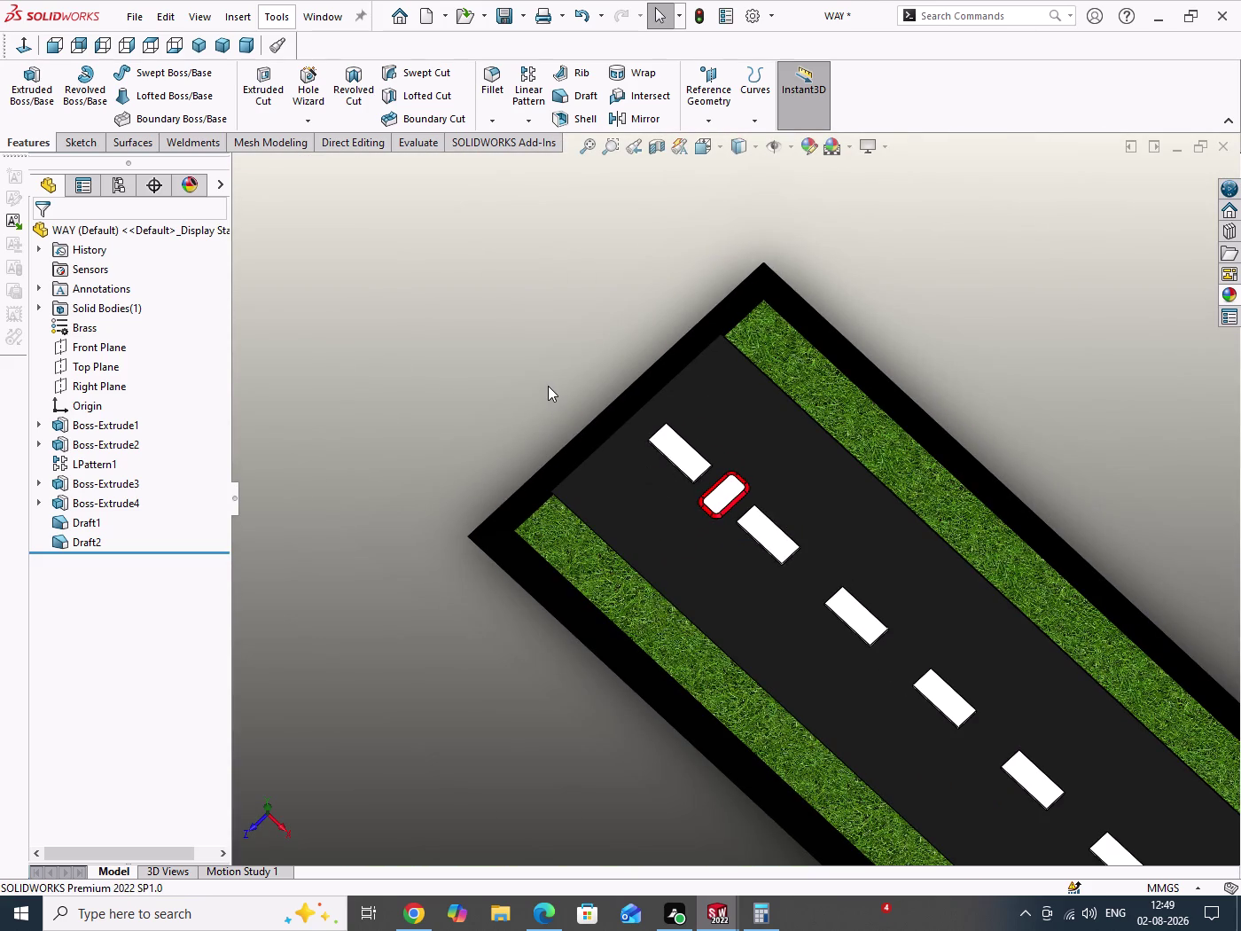
click(547, 385)
key(ctrl+s)
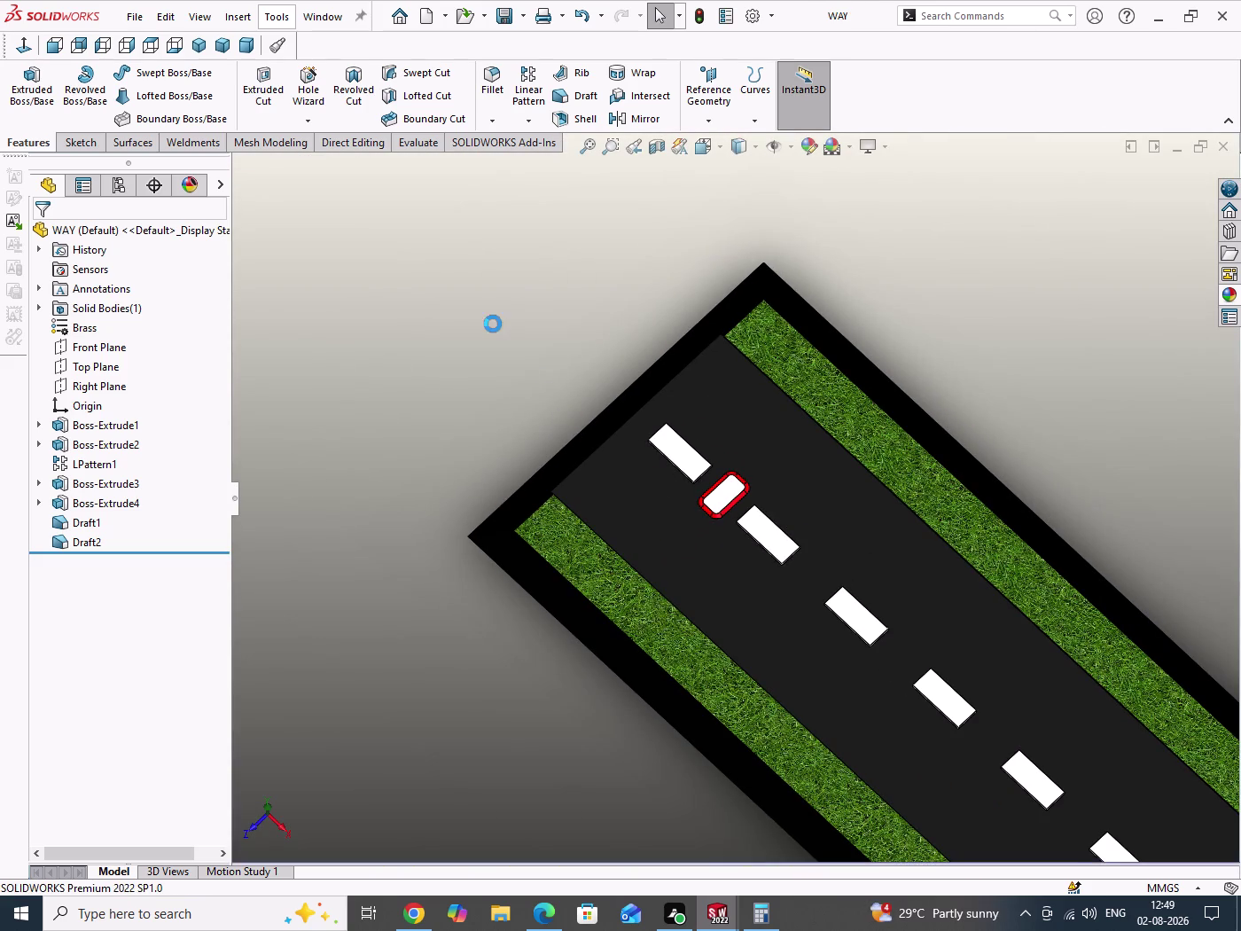
click(198, 46)
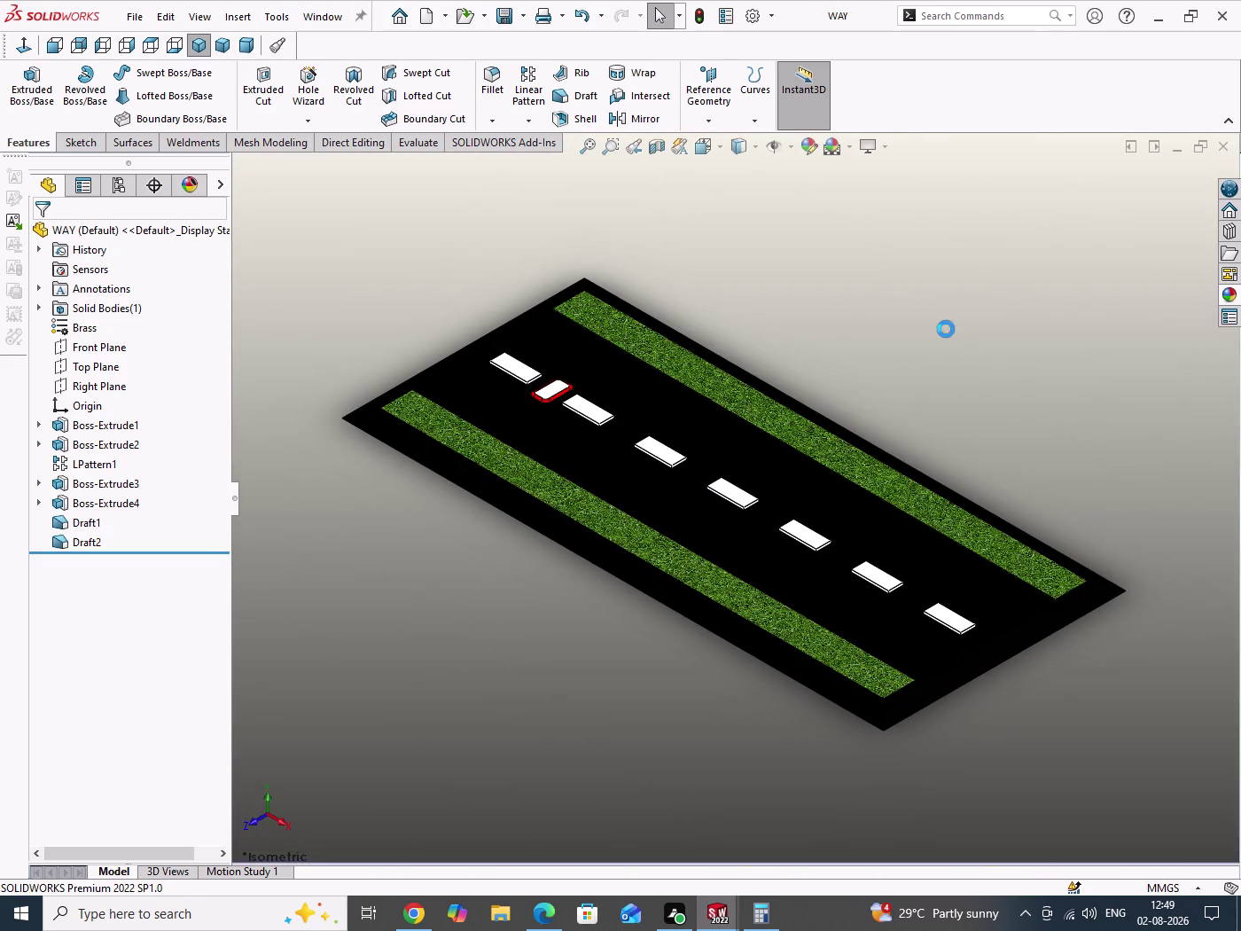
Move the view to the red pad and select the pad to show its 50 mm dimension.
drag(954, 338, 1018, 446)
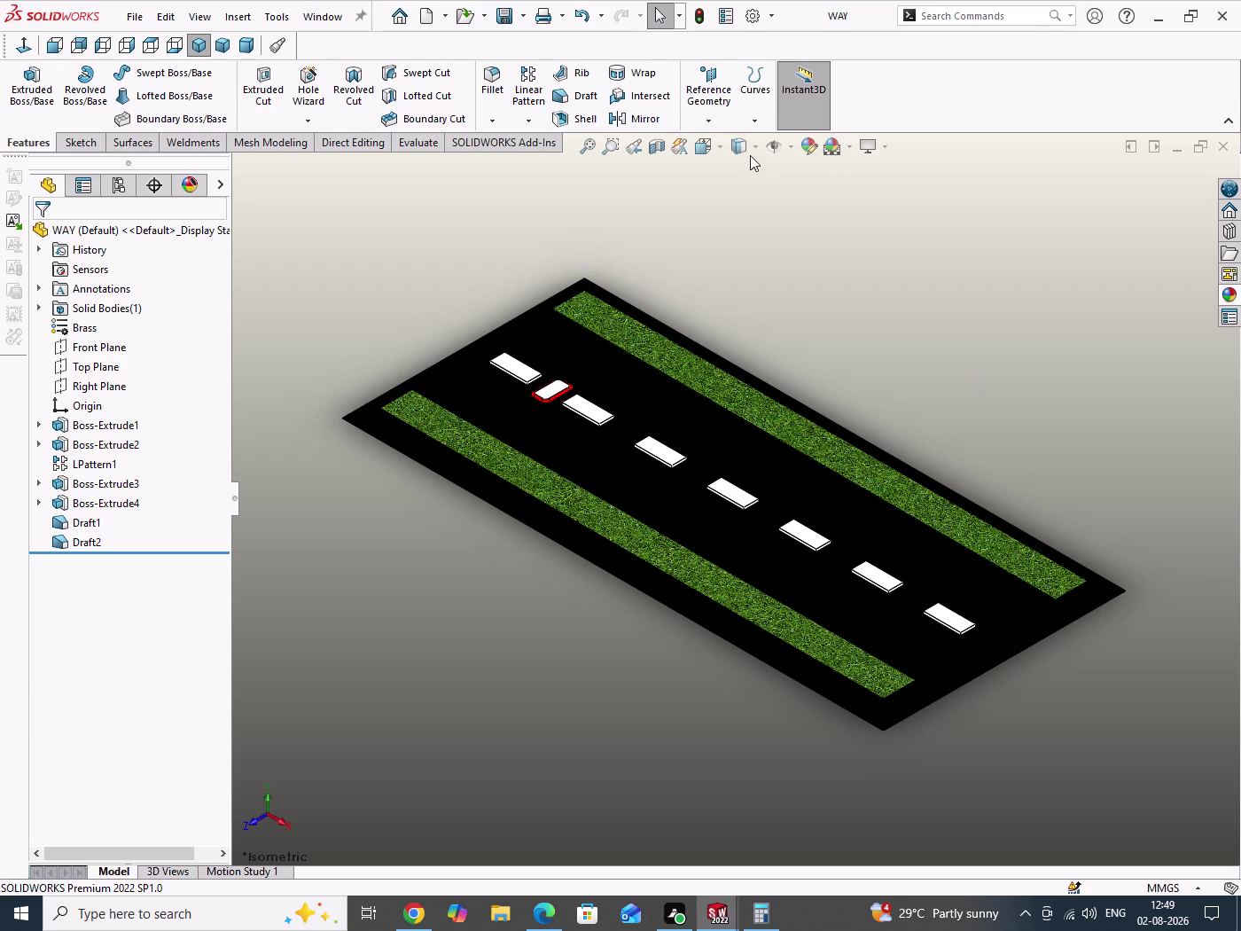
click(751, 154)
click(739, 198)
drag(893, 323, 929, 370)
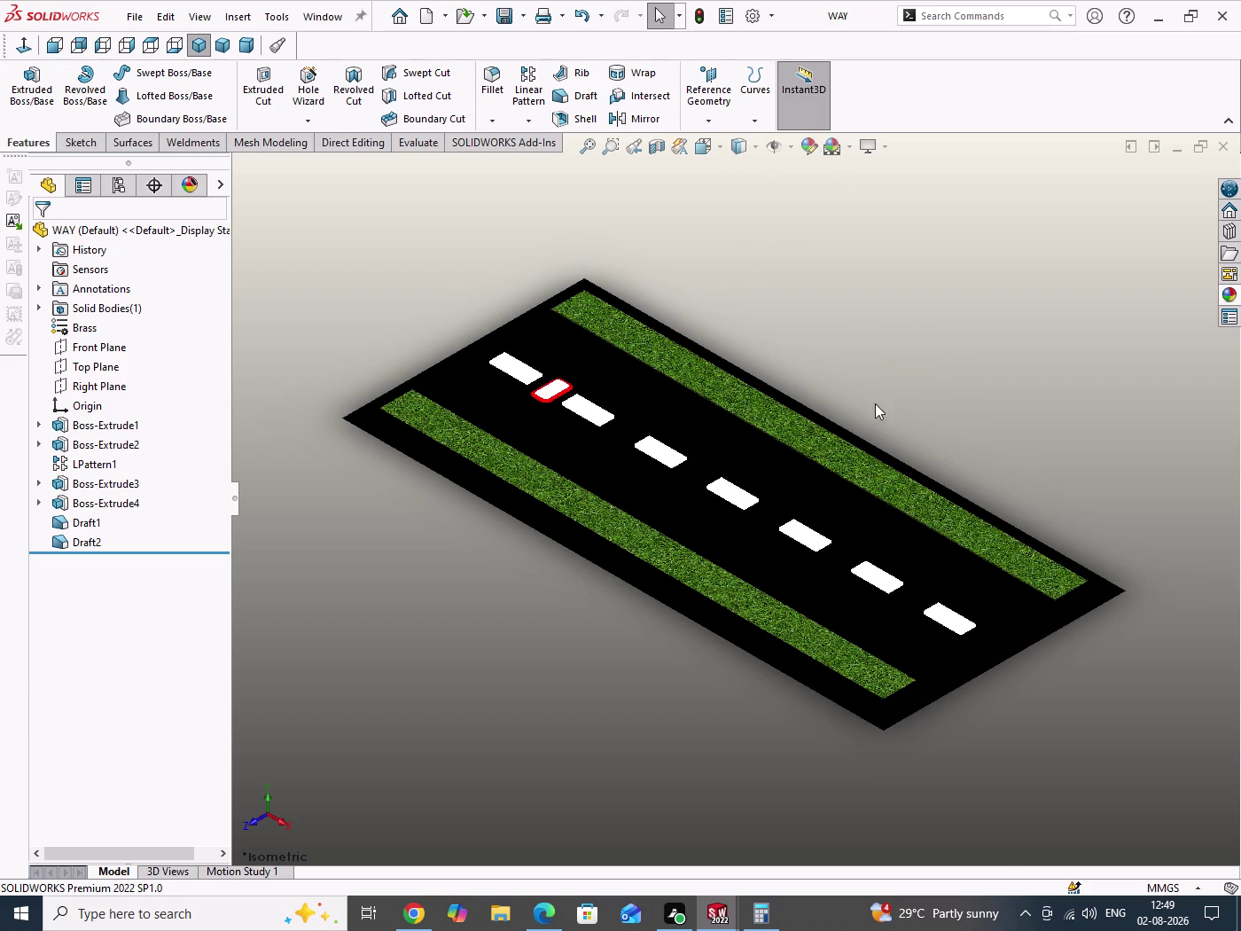
scroll(down, 3)
drag(1029, 269, 1057, 340)
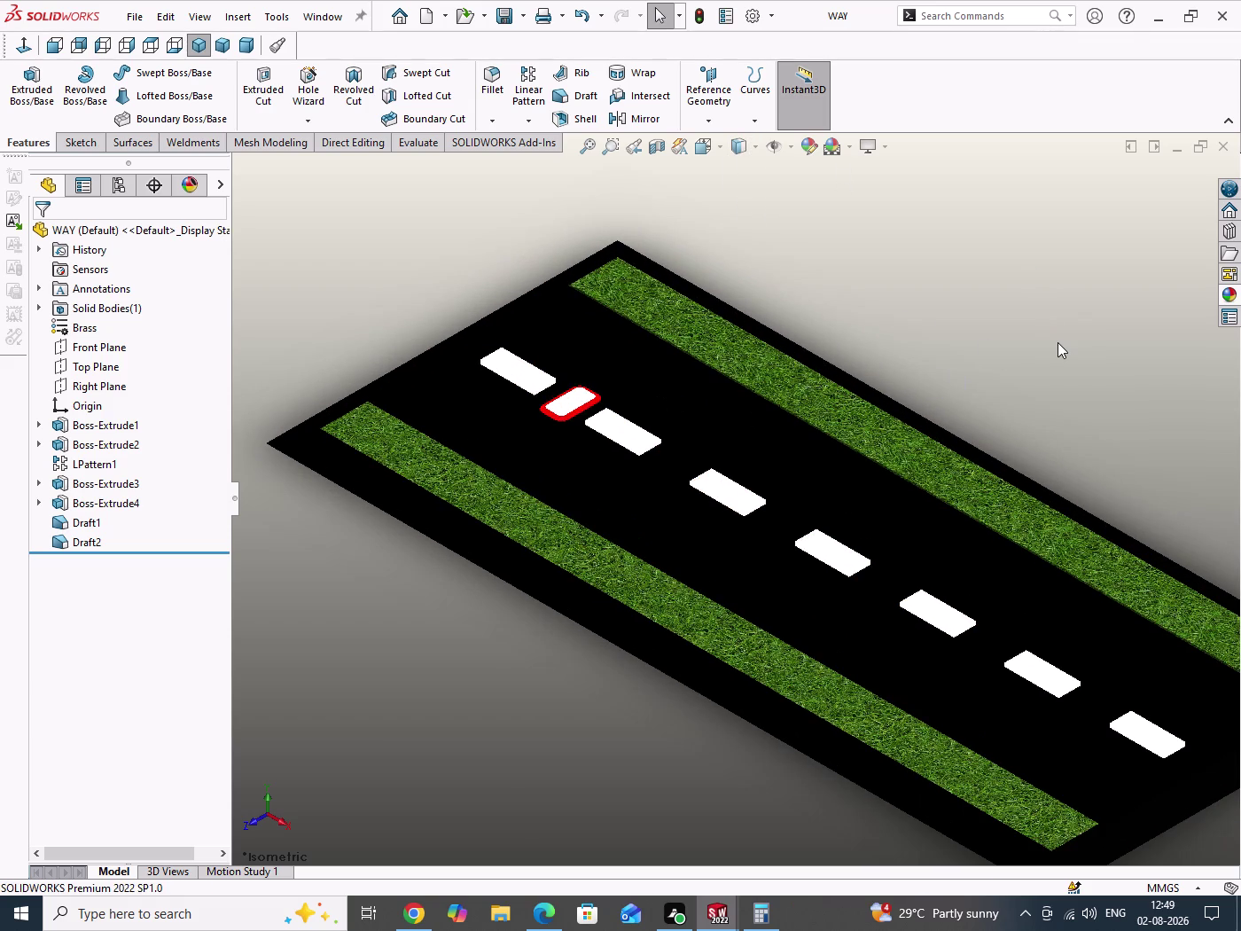
scroll(down, 3)
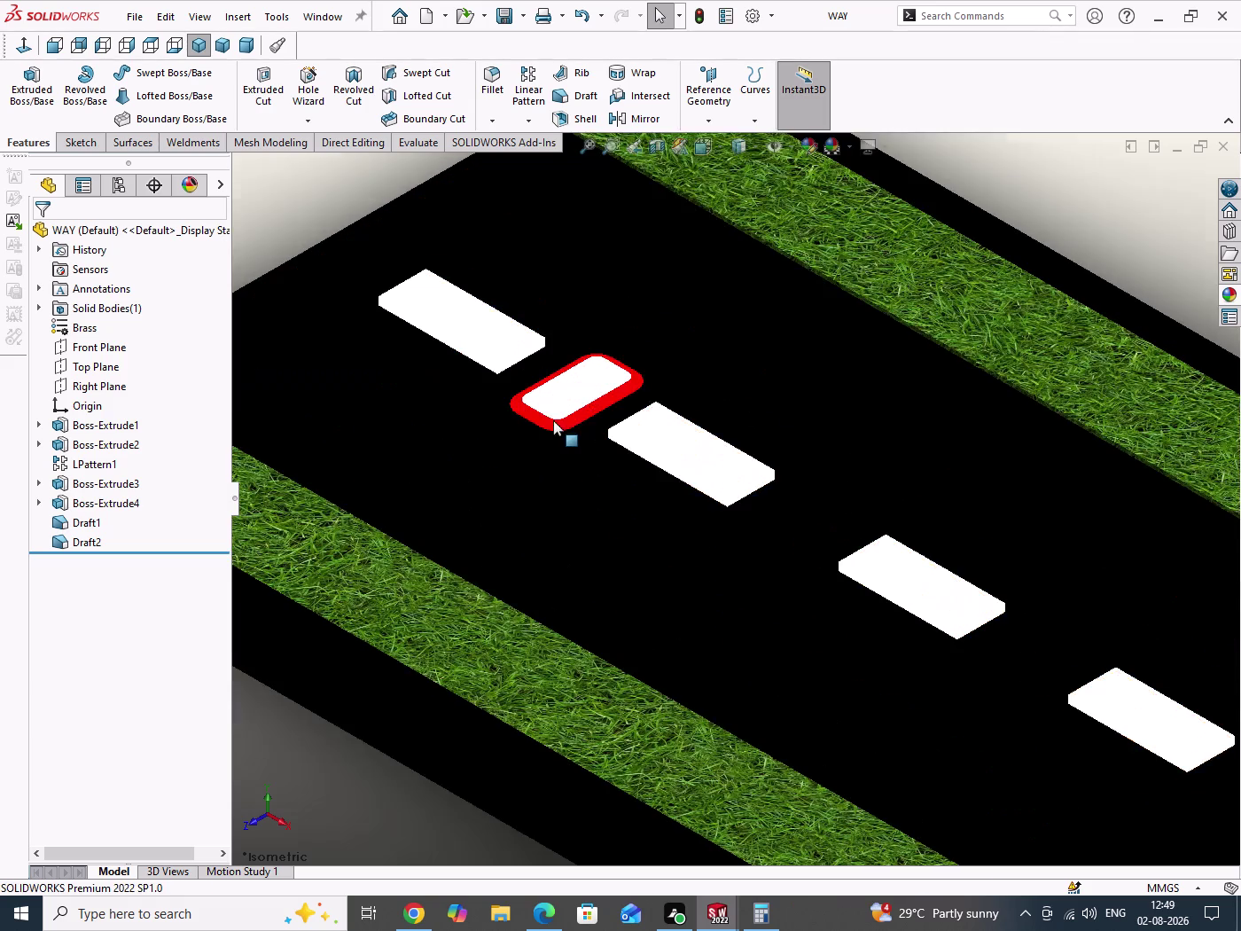
scroll(down, 3)
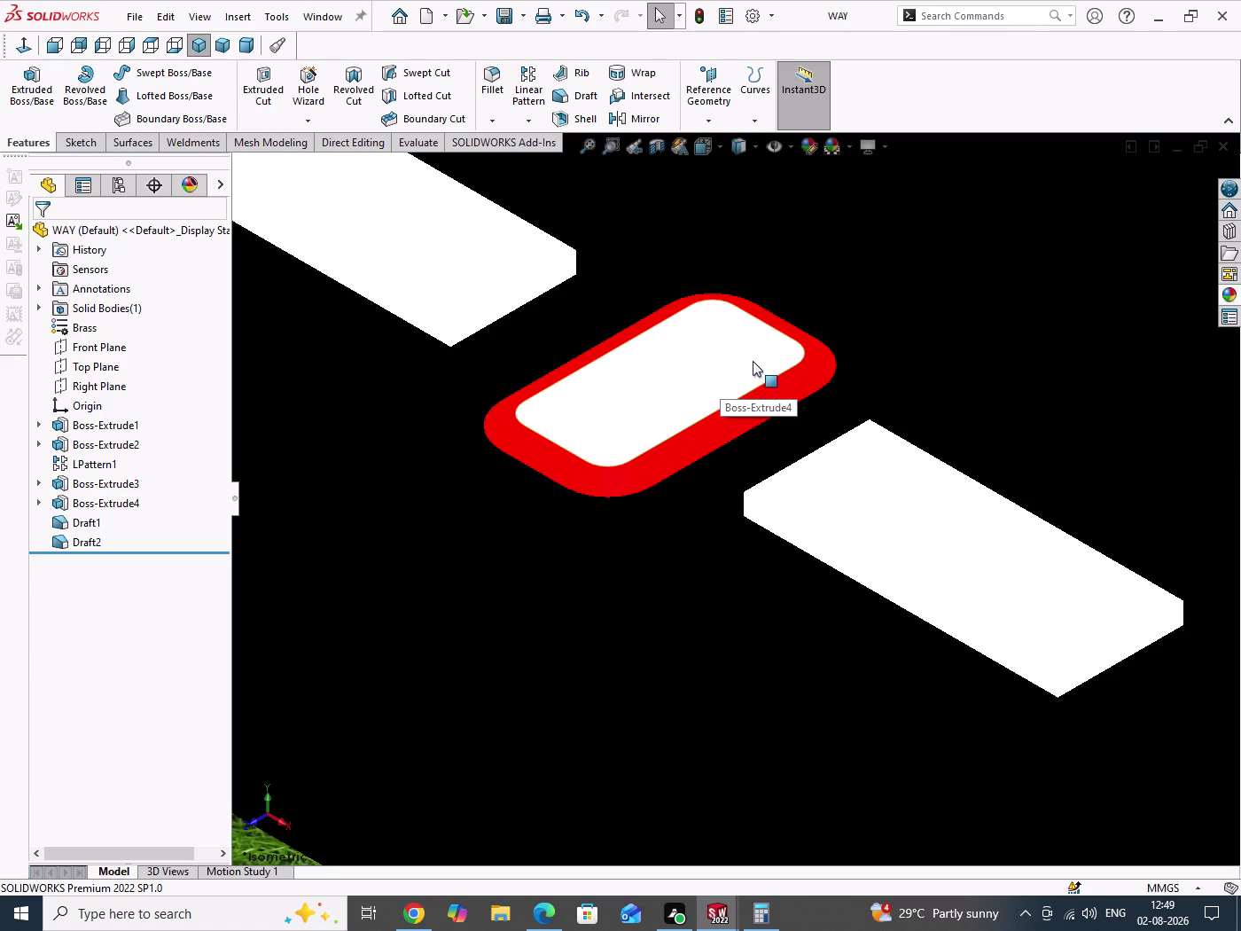
click(753, 361)
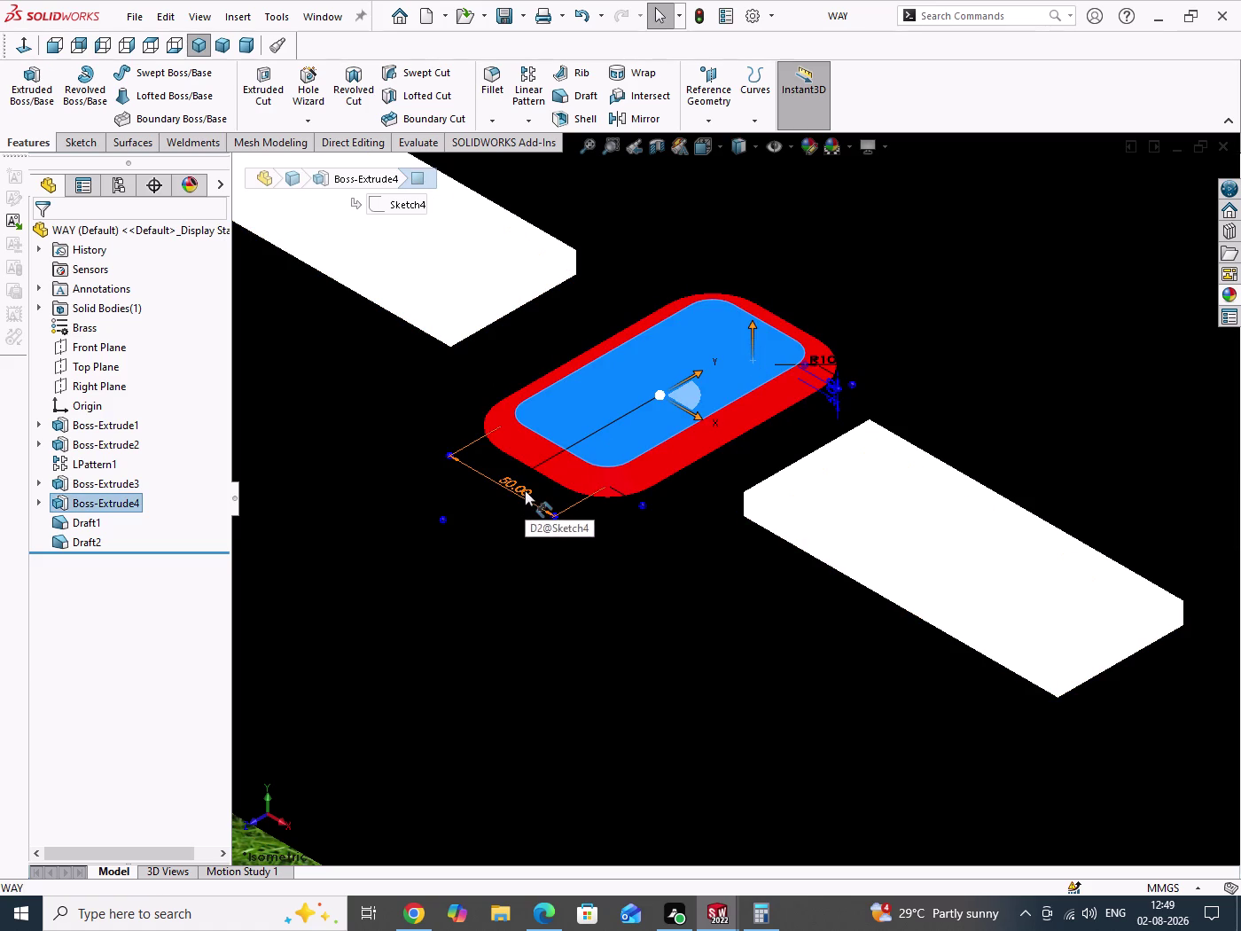
Reduce the pad's 50 mm width dimension to 30 mm and view the narrower pad.
double_click(525, 490)
click(602, 514)
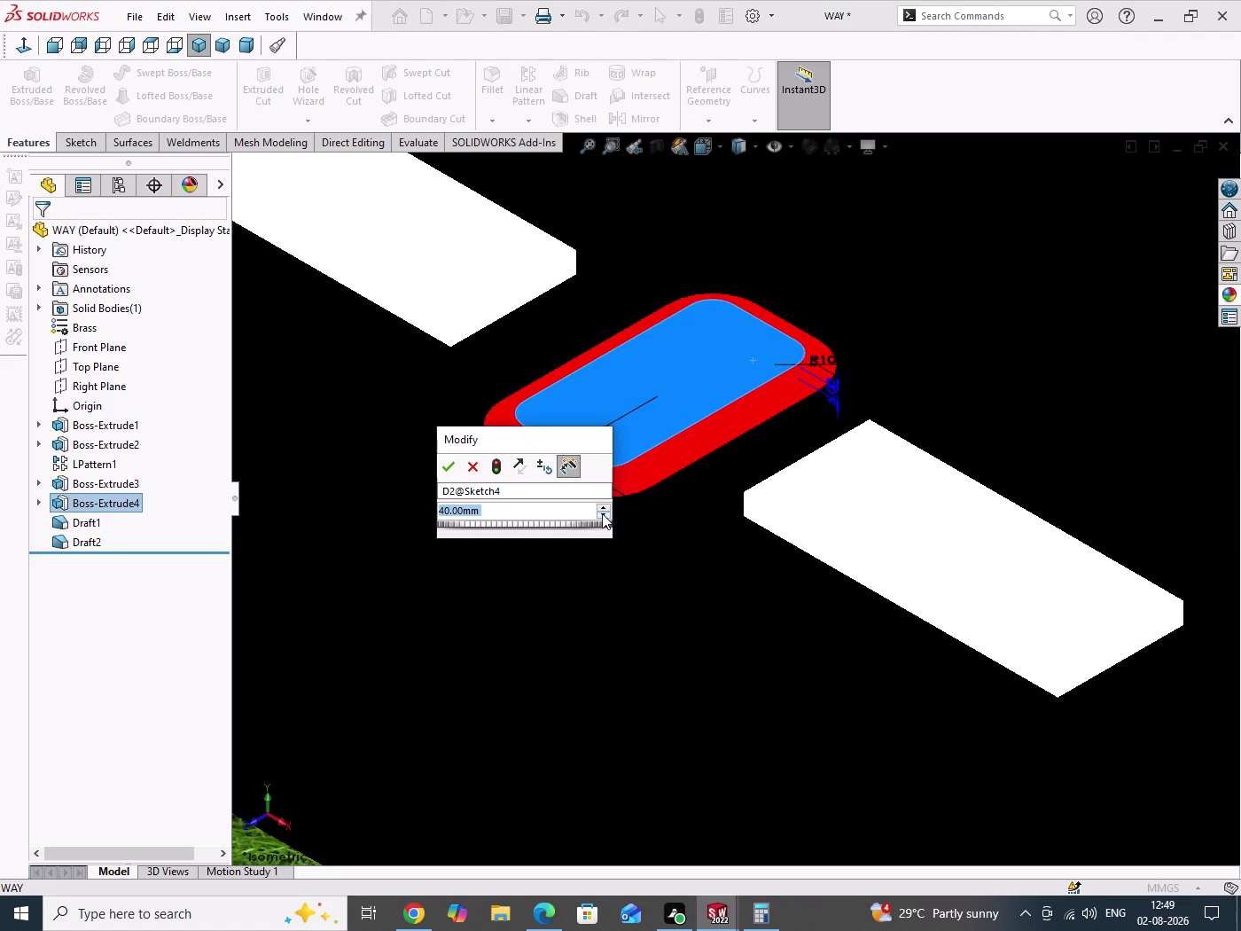
click(602, 514)
click(499, 472)
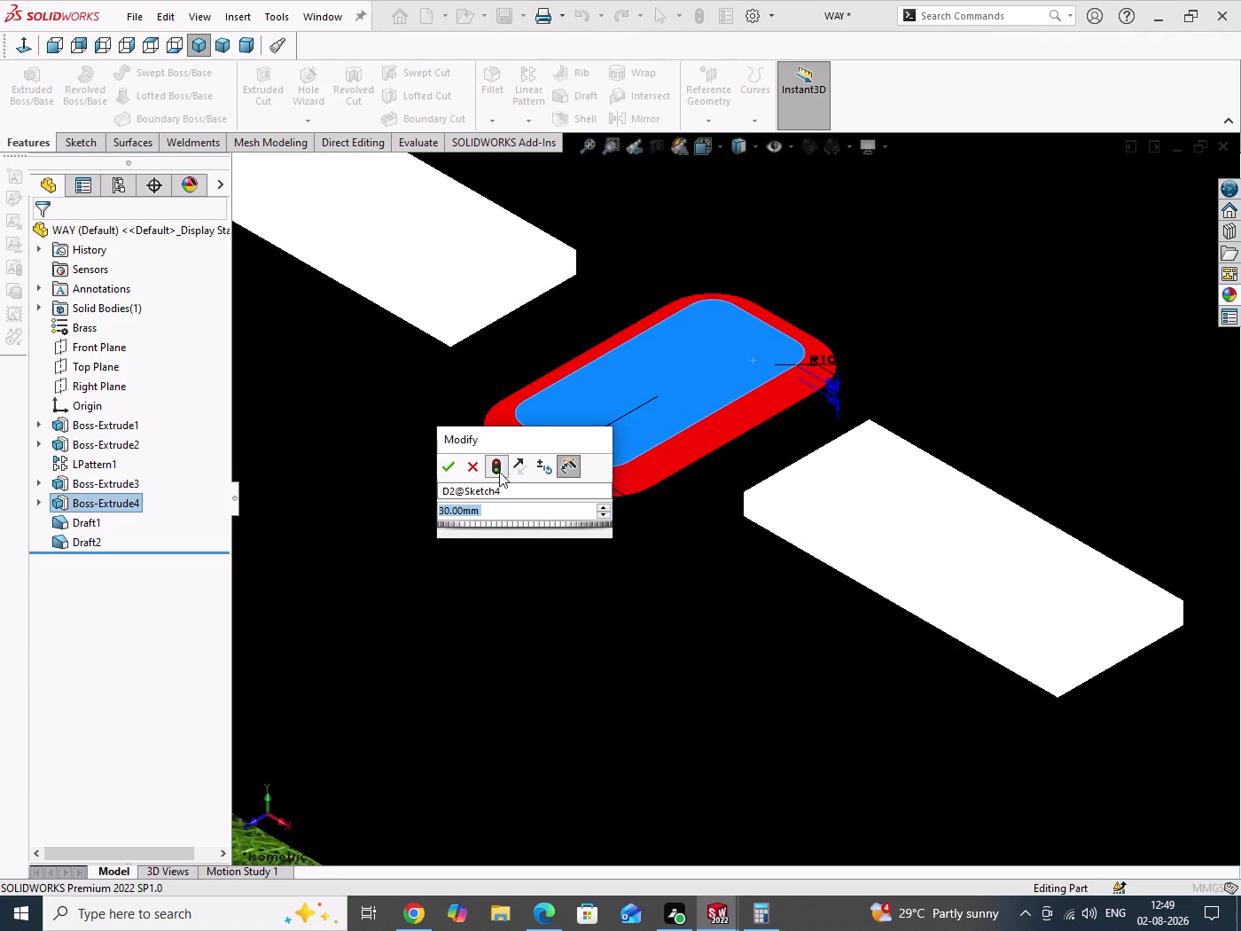
click(447, 464)
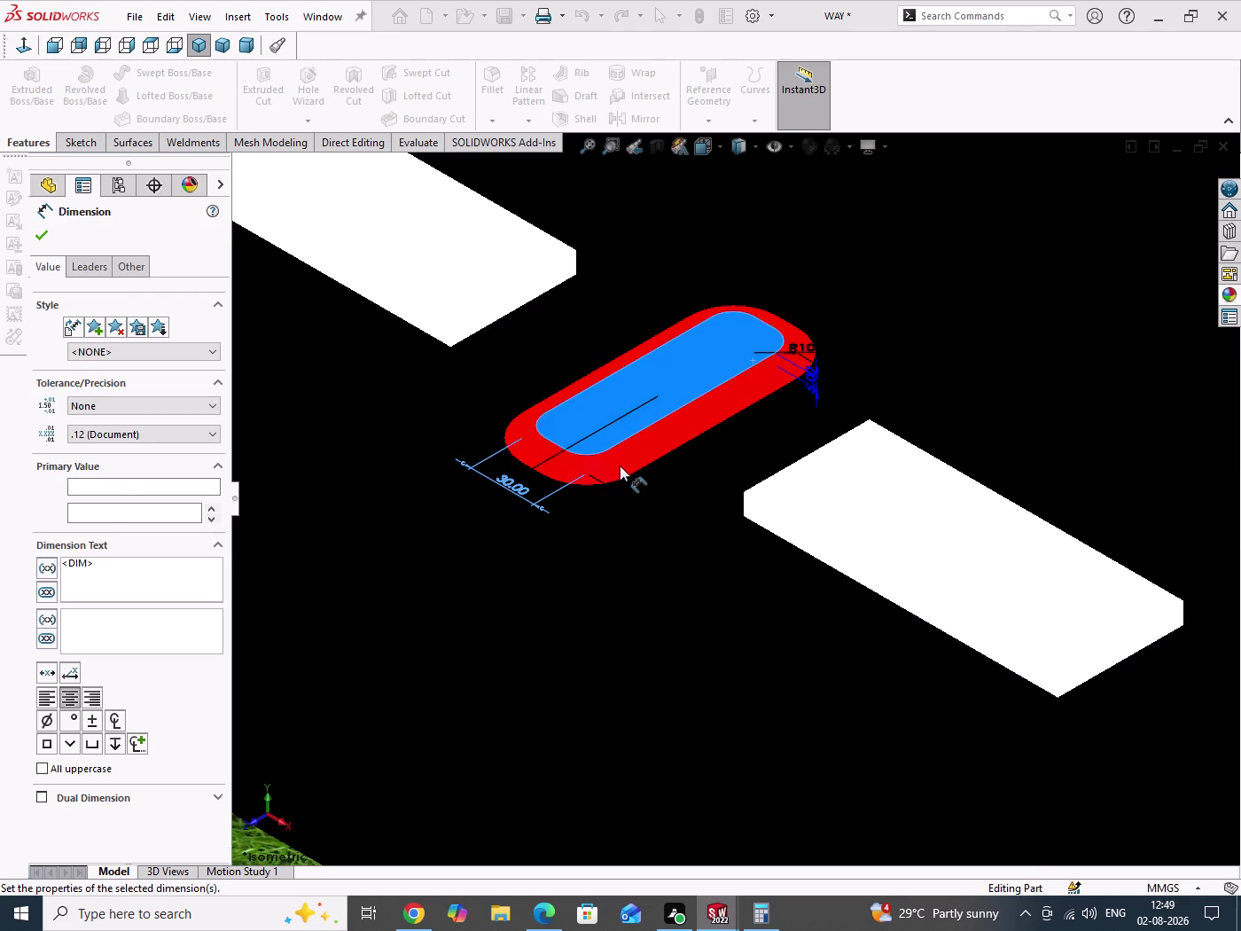
scroll(up, 3)
scroll(up, 3)
drag(441, 287, 491, 321)
scroll(down, 3)
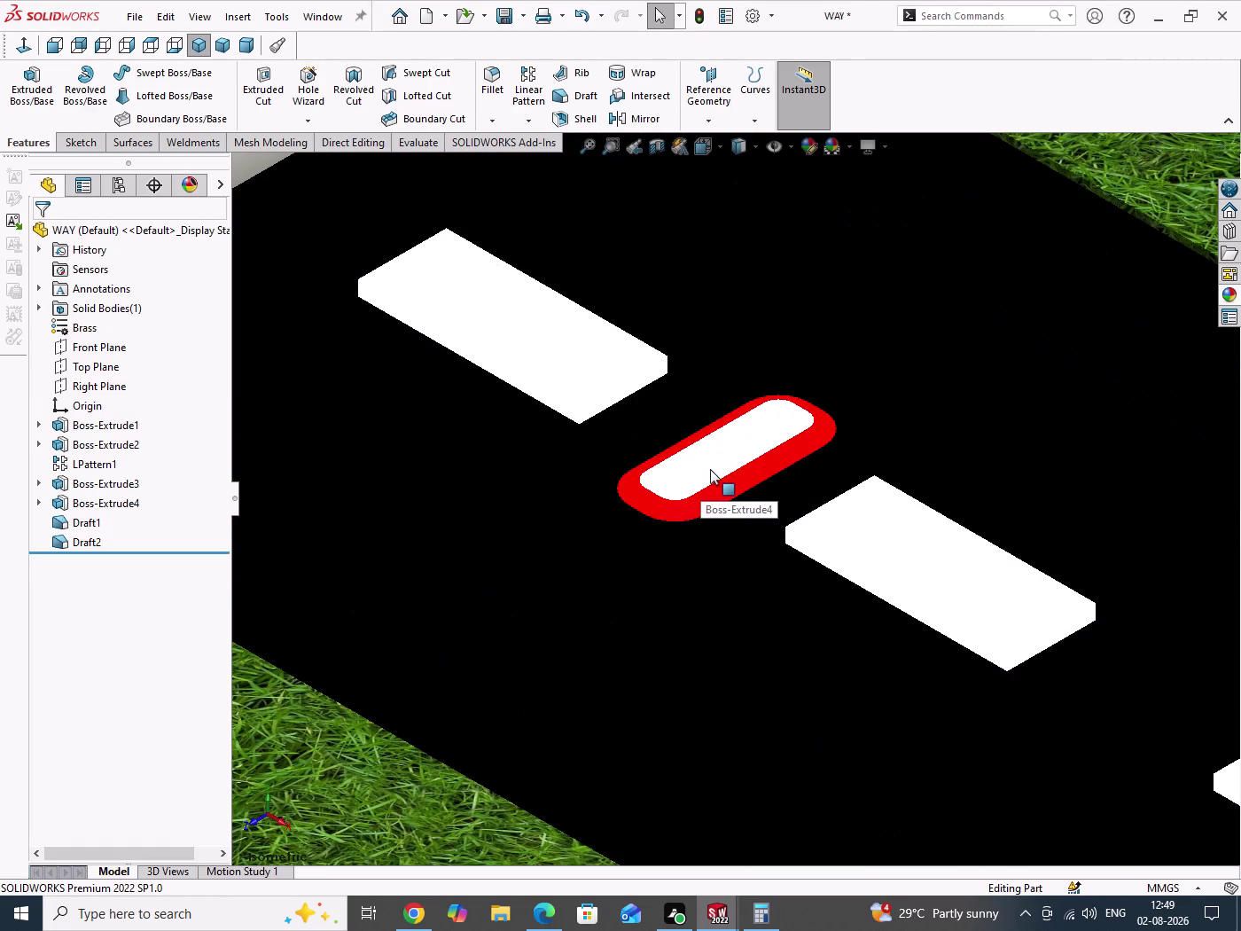
Lower the pad's D1@Sketch4 length dimension from 100 mm to 60 mm.
click(710, 469)
double_click(749, 498)
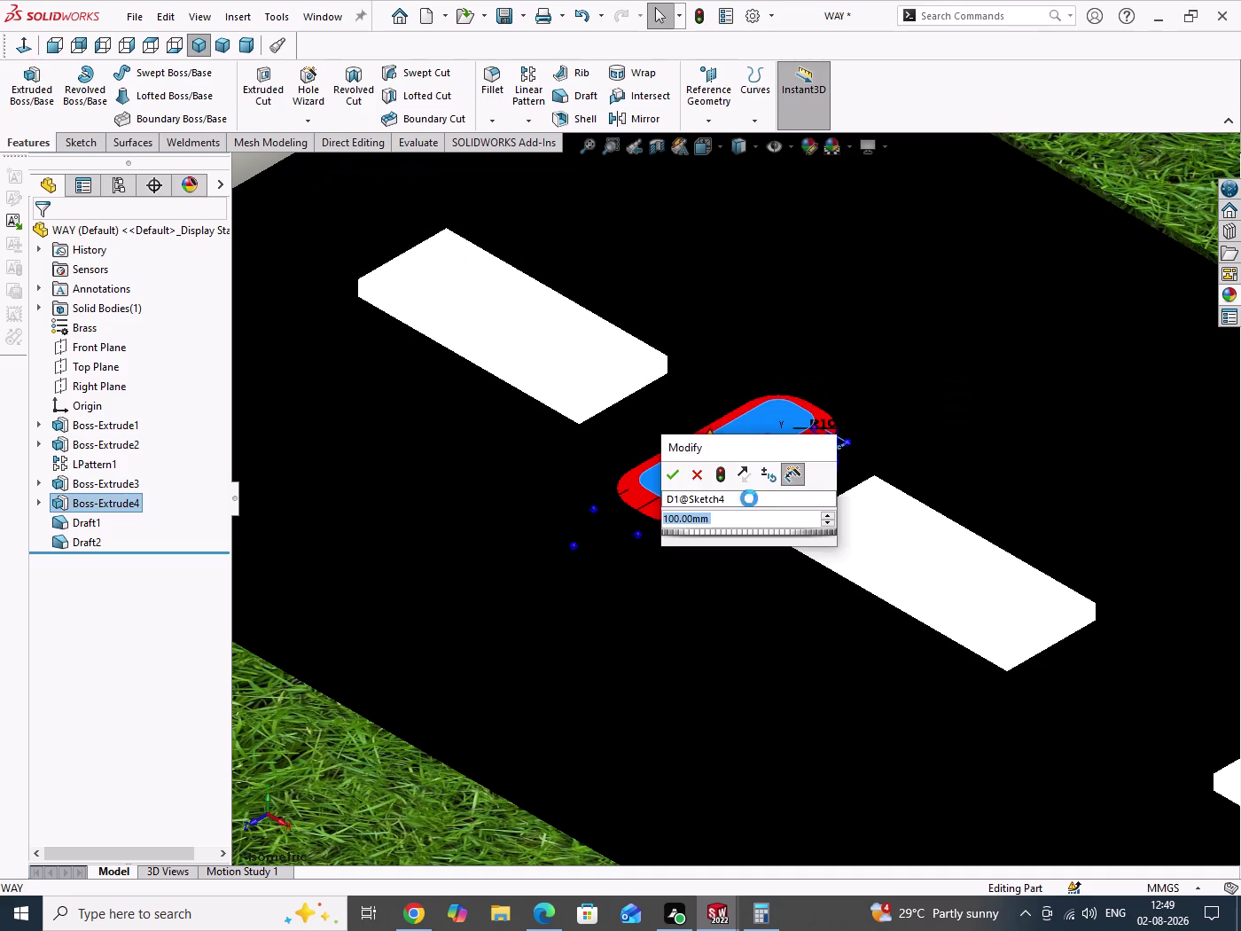
click(829, 523)
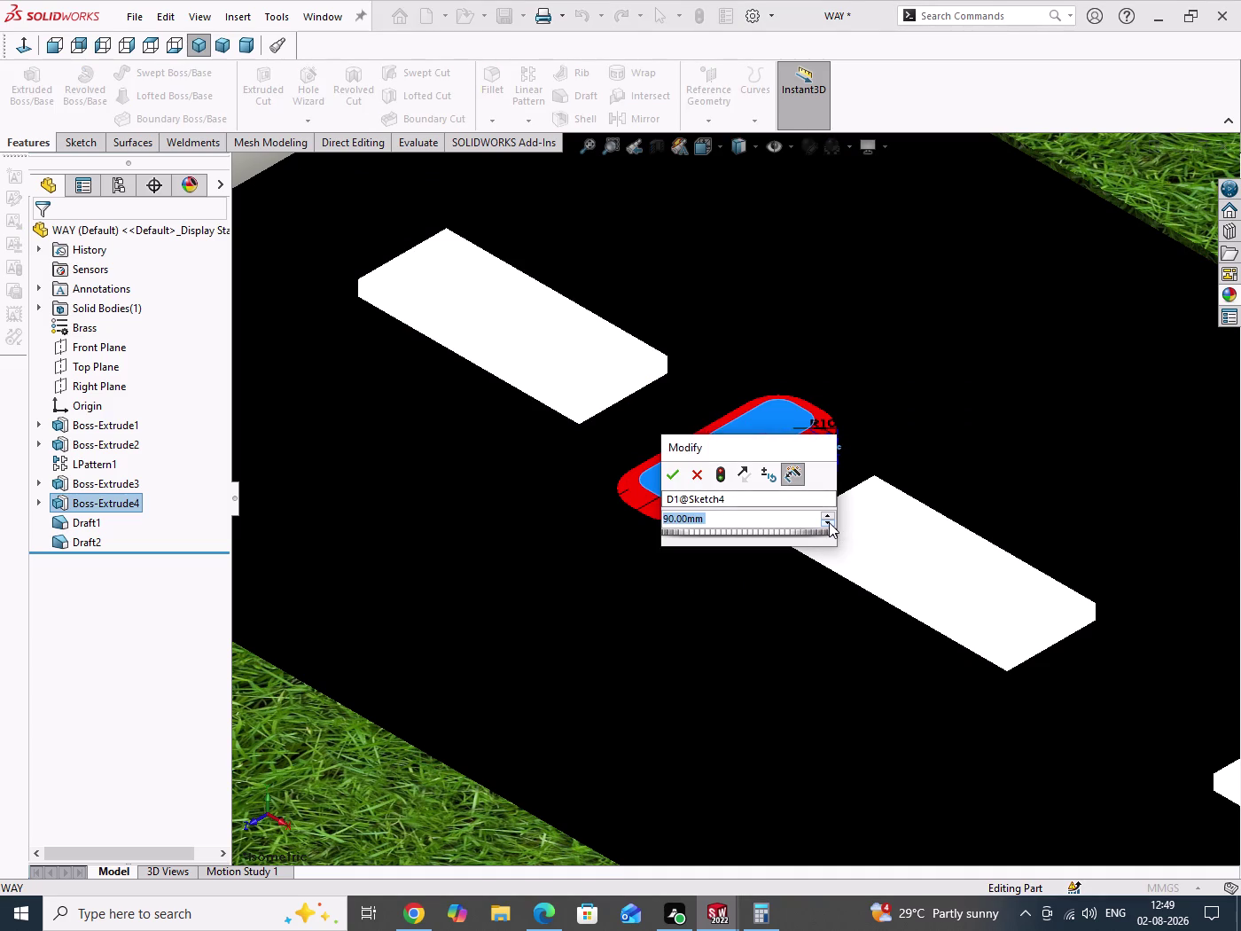
click(829, 522)
click(829, 522)
click(829, 523)
click(724, 483)
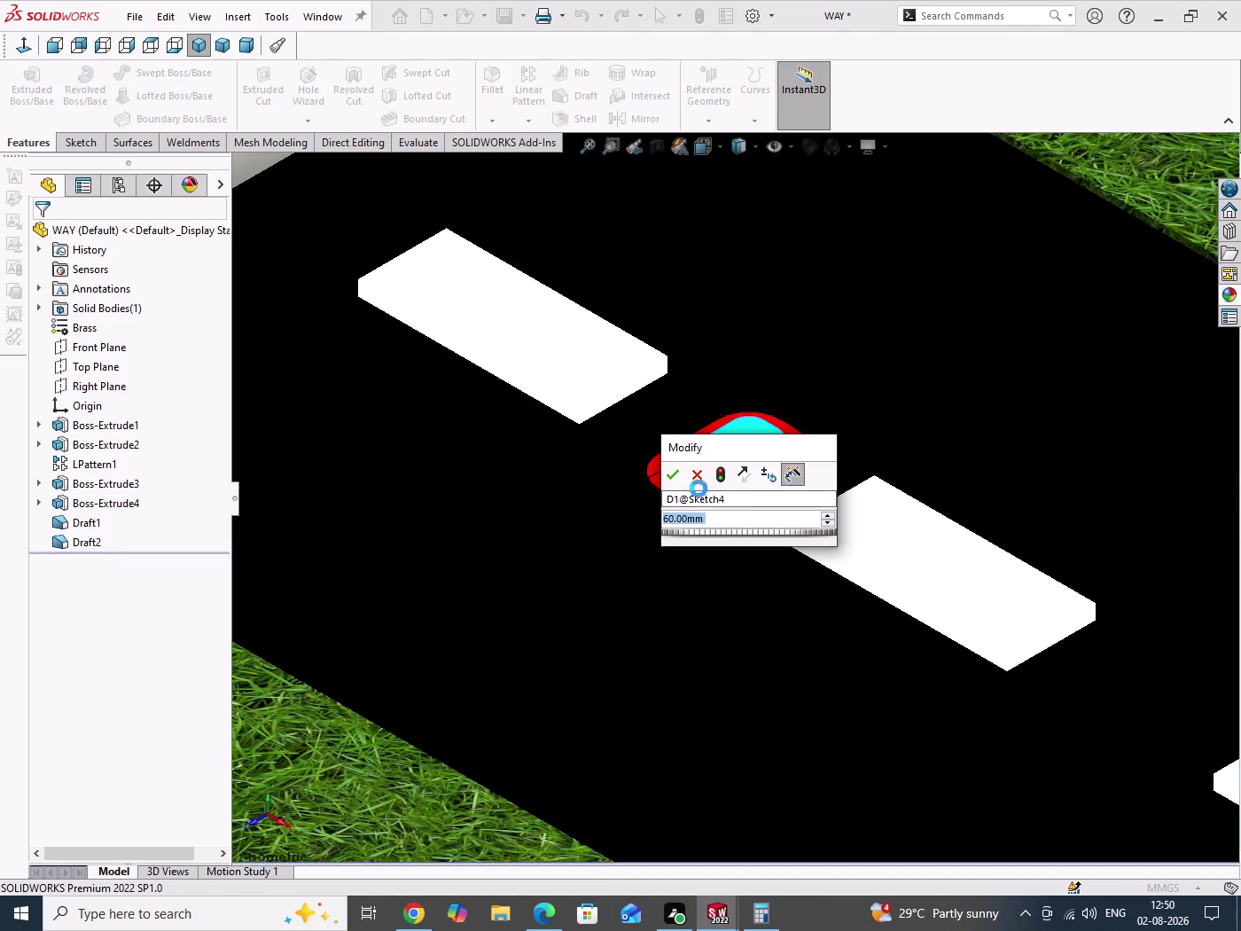
click(672, 472)
Zoom and pan to centre the whole road with the shortened red pad.
scroll(up, 3)
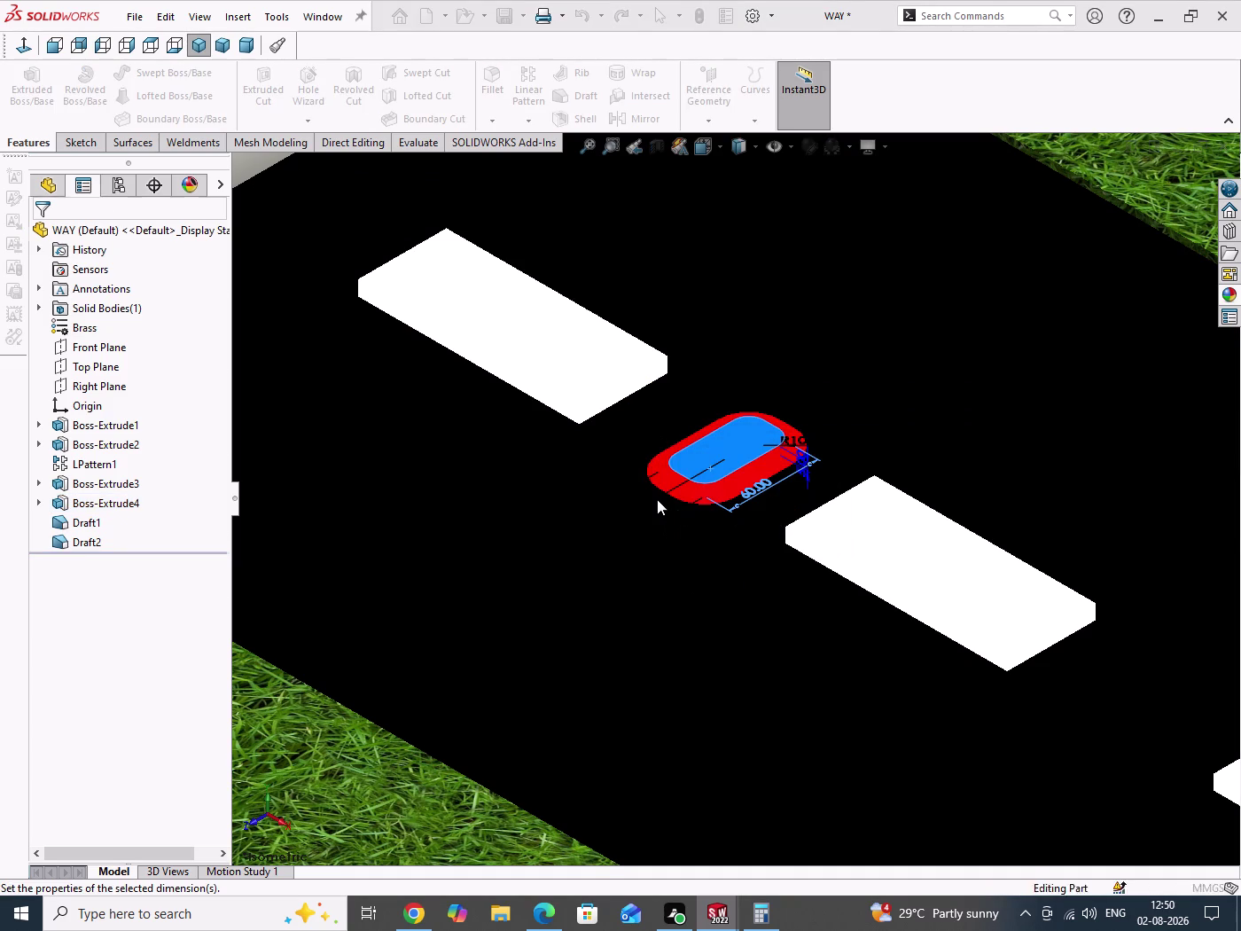
scroll(up, 3)
drag(539, 389, 578, 482)
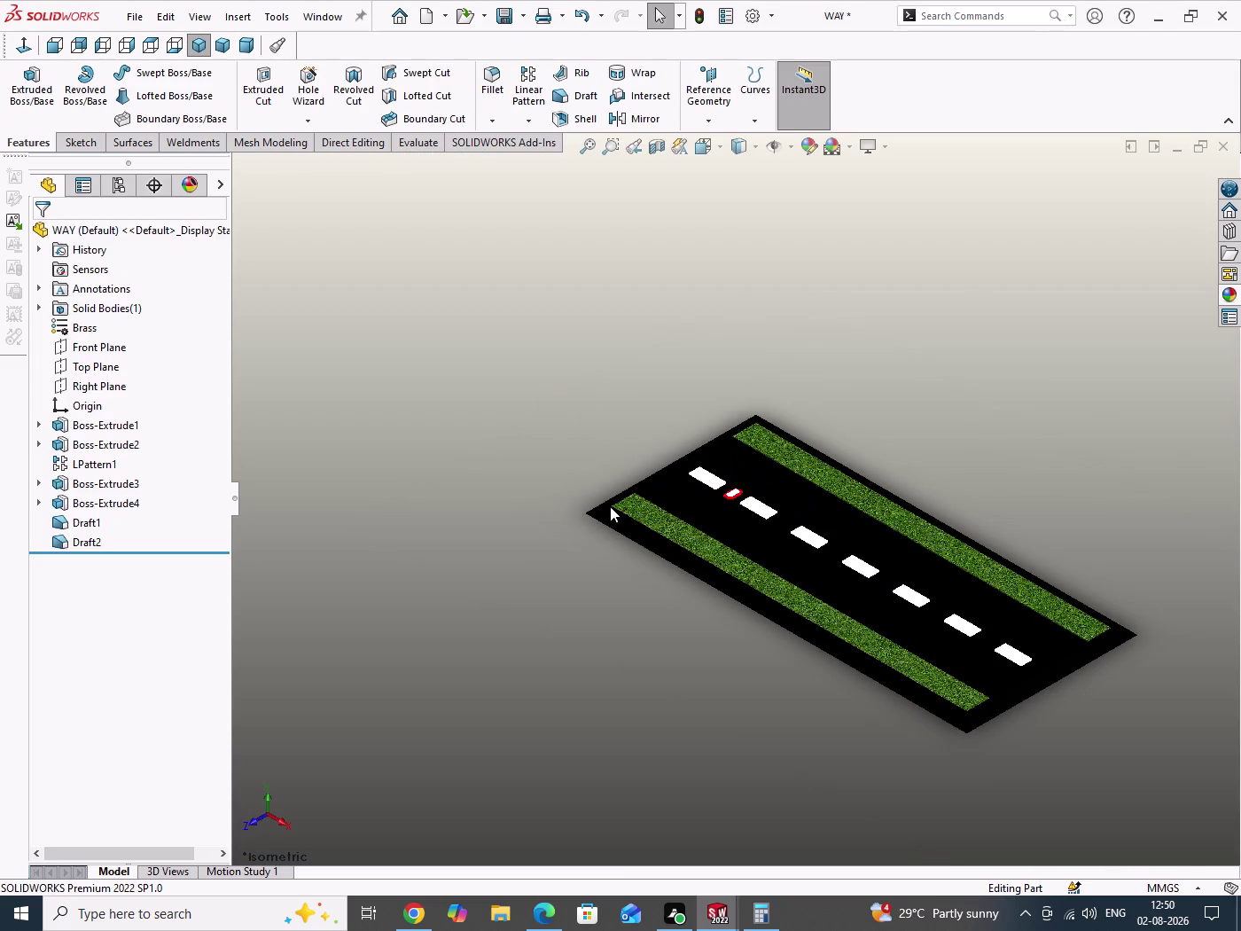
scroll(down, 3)
scroll(up, 3)
drag(980, 433, 1028, 549)
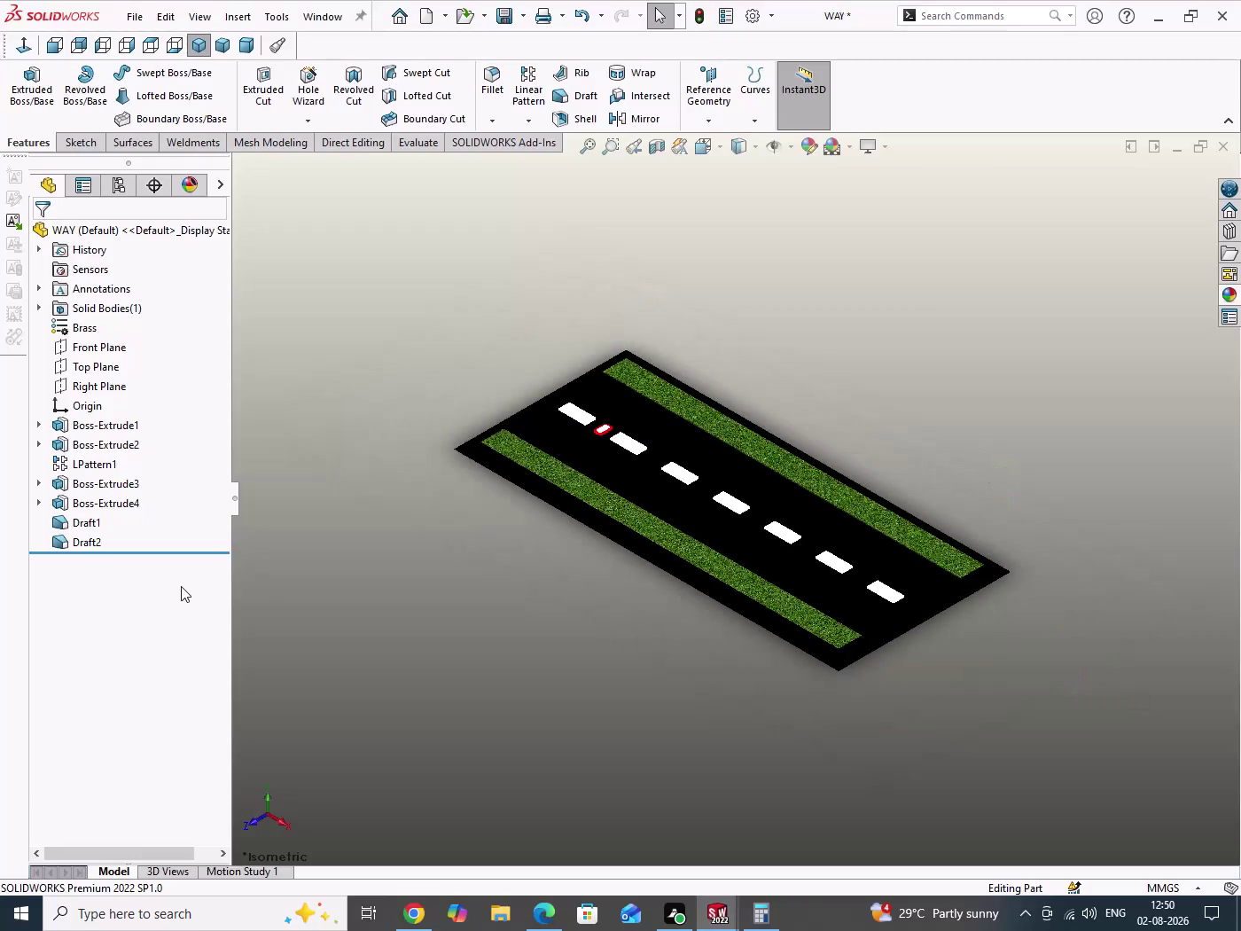
Linear-pattern Boss-Extrude4 and Draft2 along the road's long edge at 290 mm spacing.
click(117, 504)
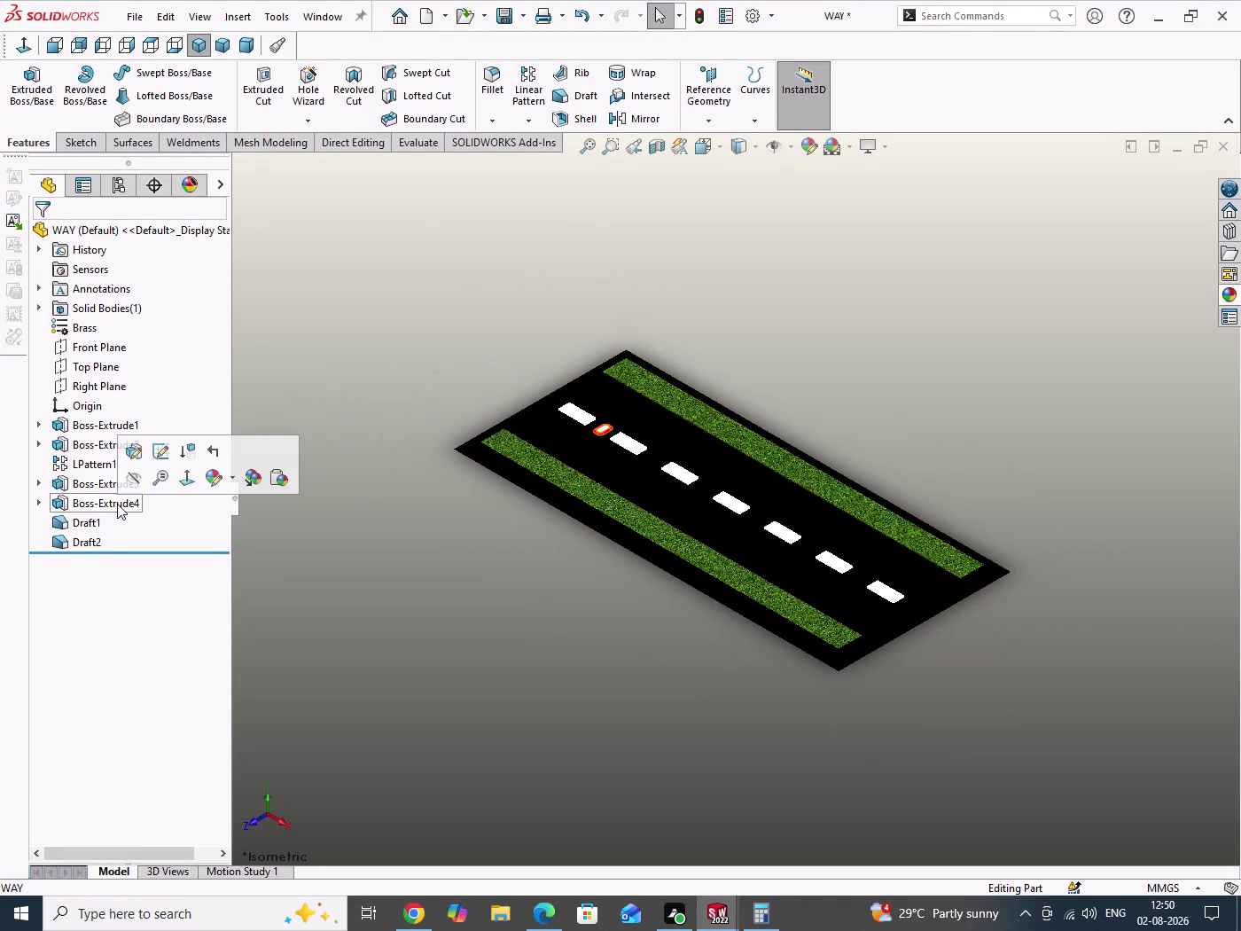
click(93, 541)
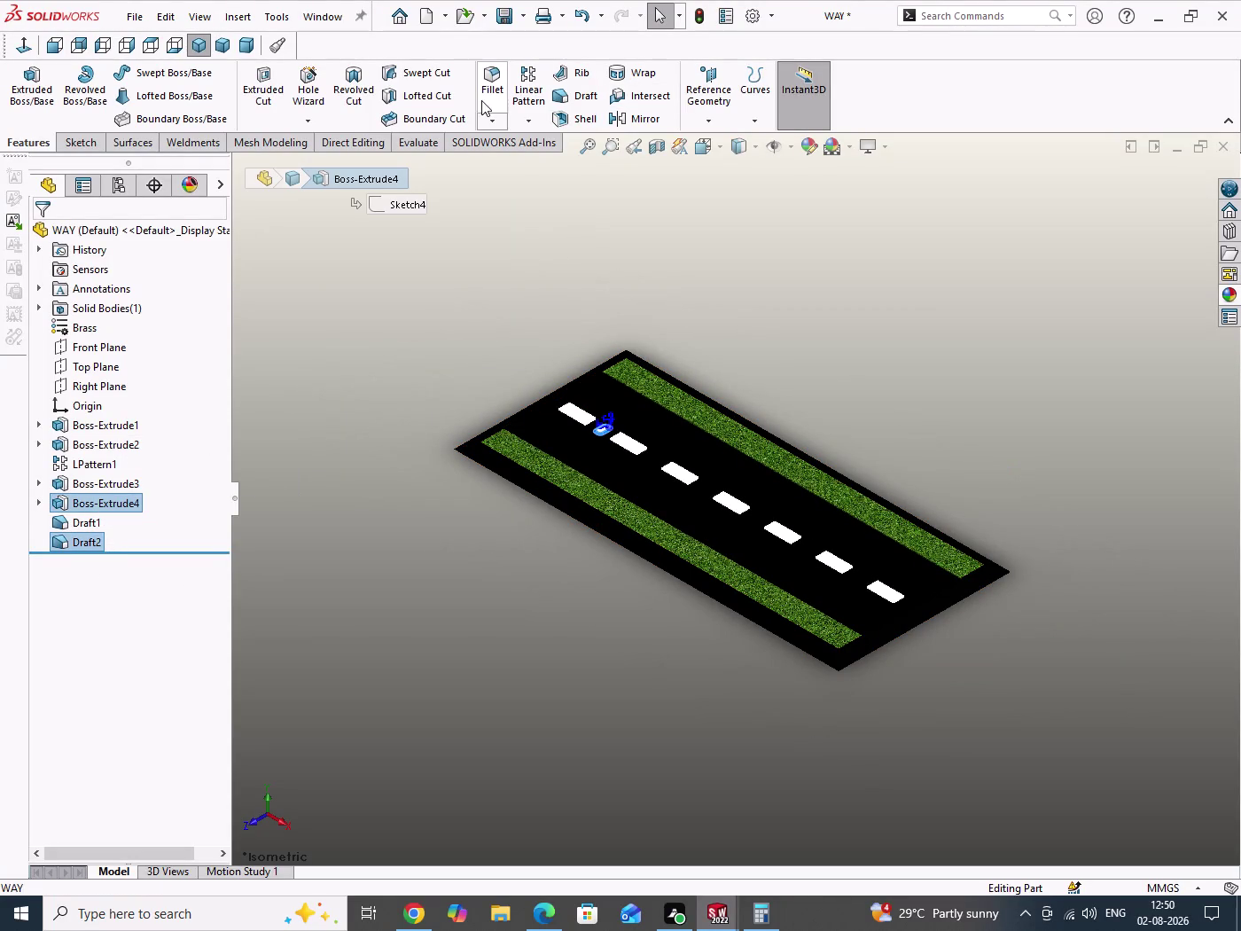
click(532, 96)
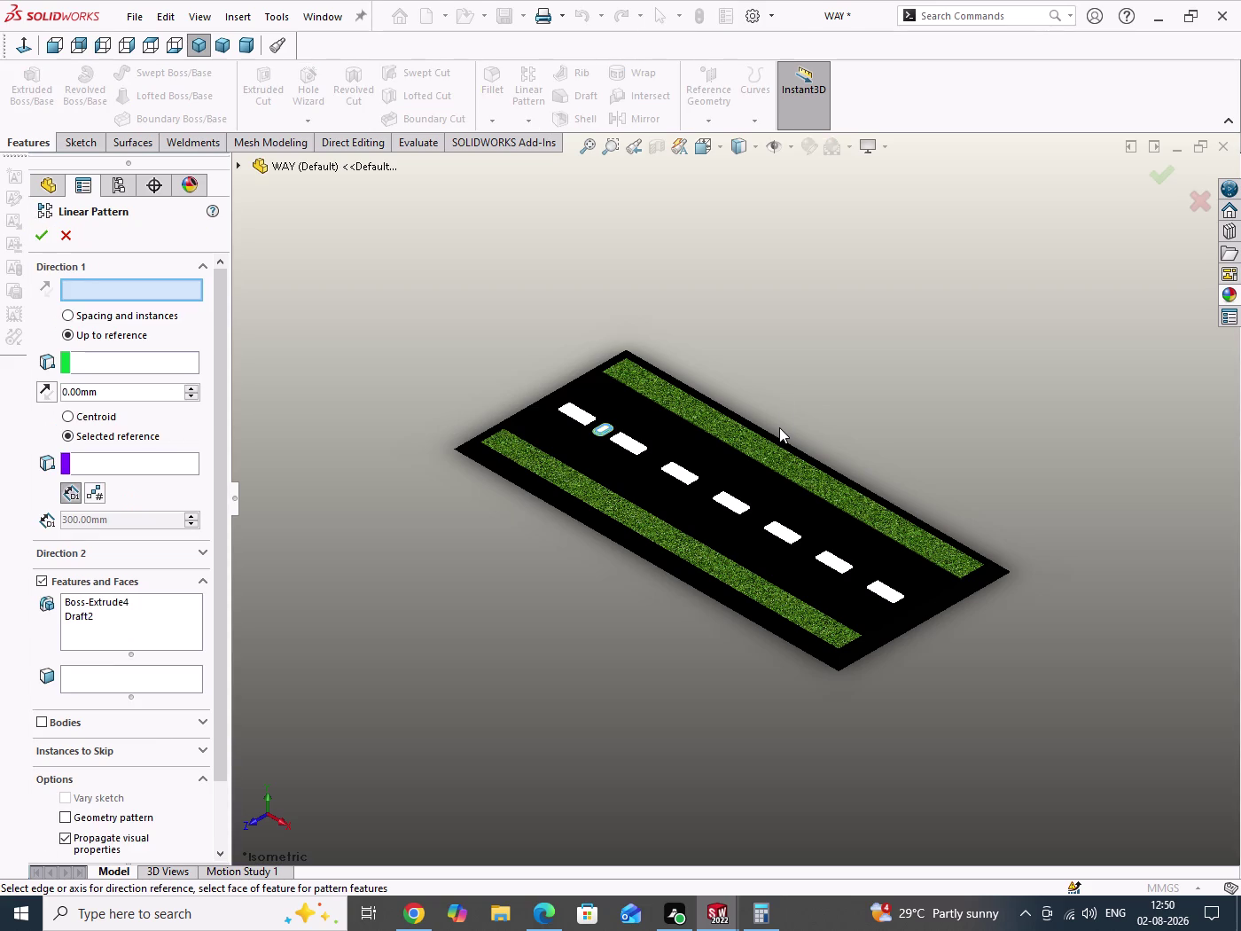
scroll(down, 3)
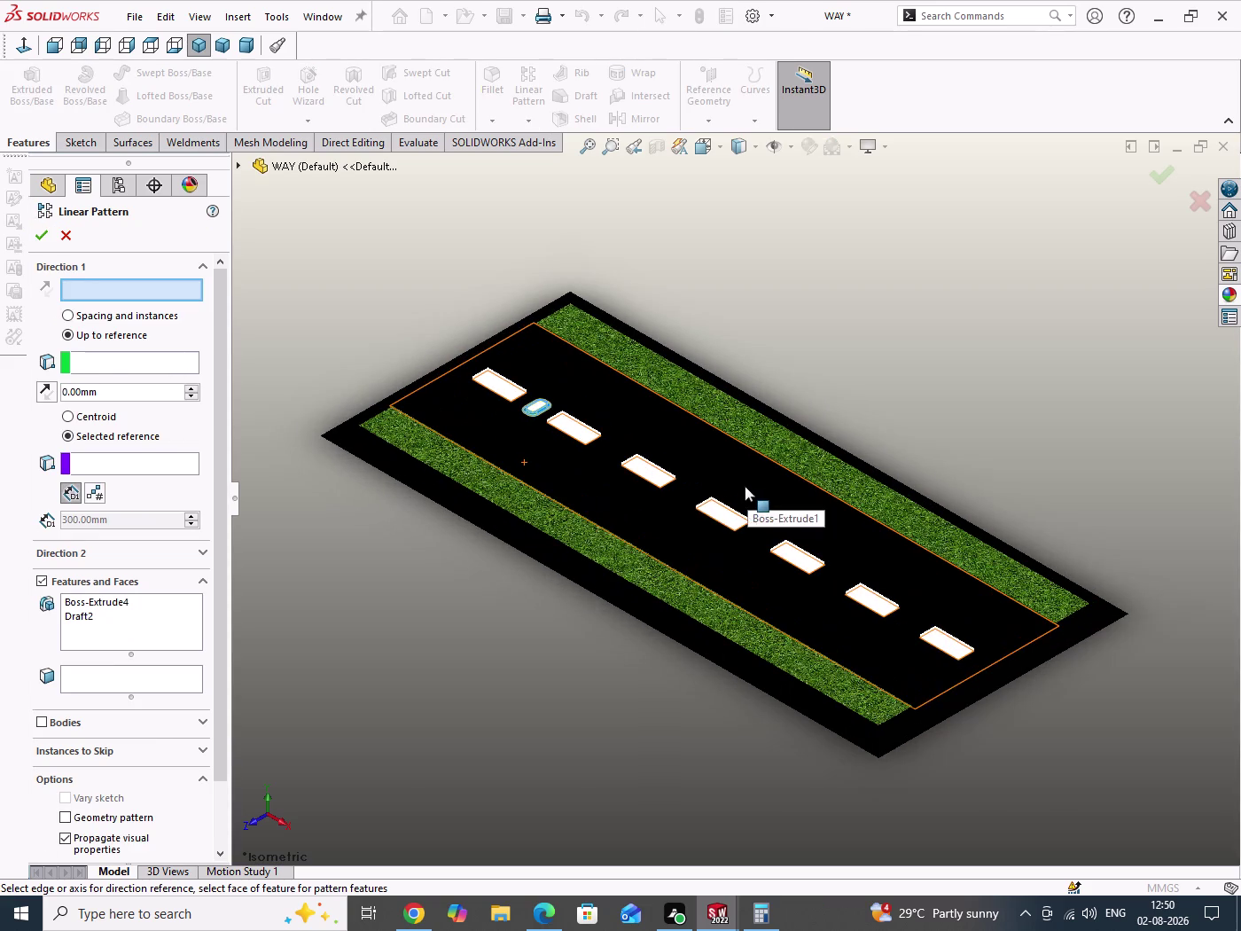
click(562, 544)
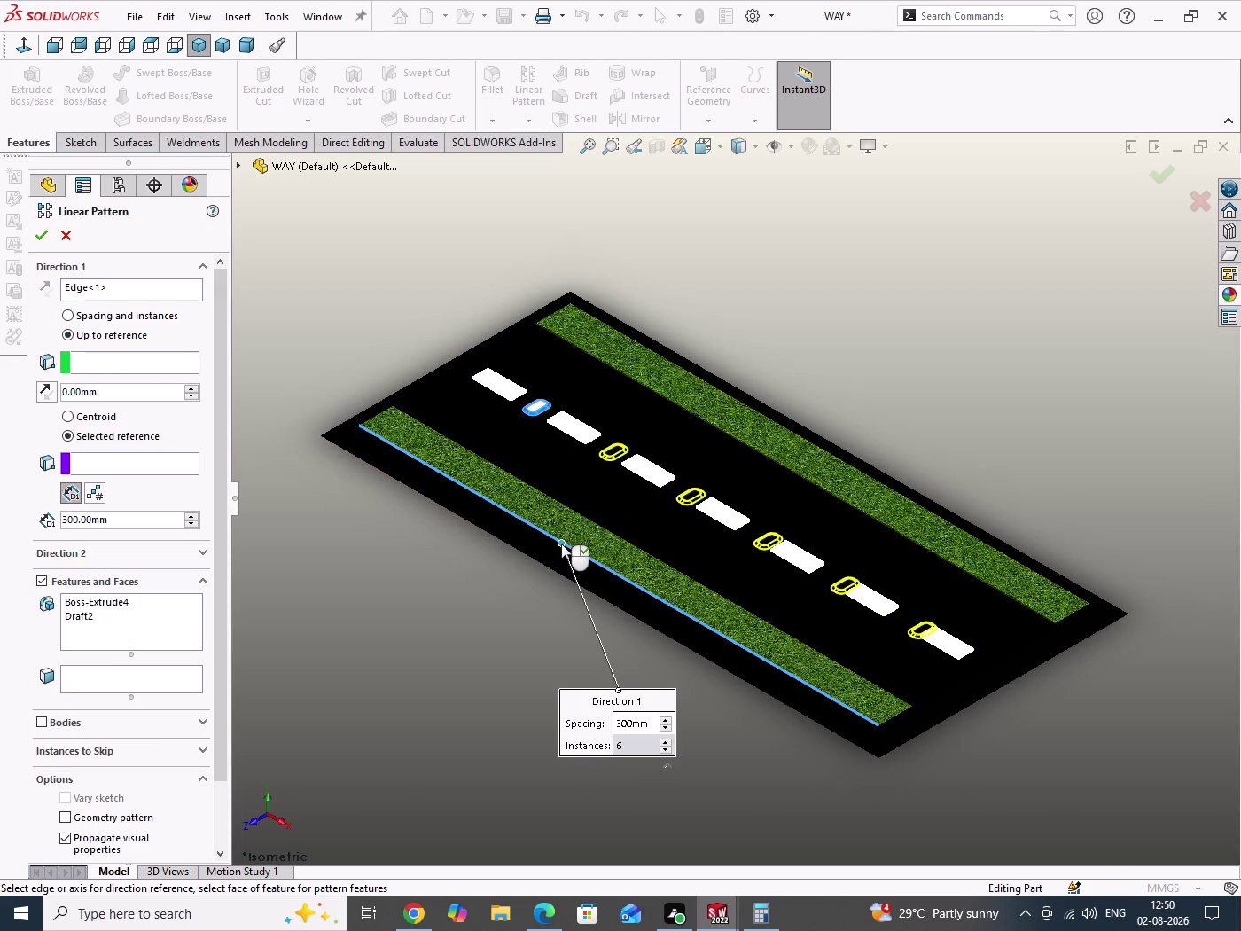
click(144, 47)
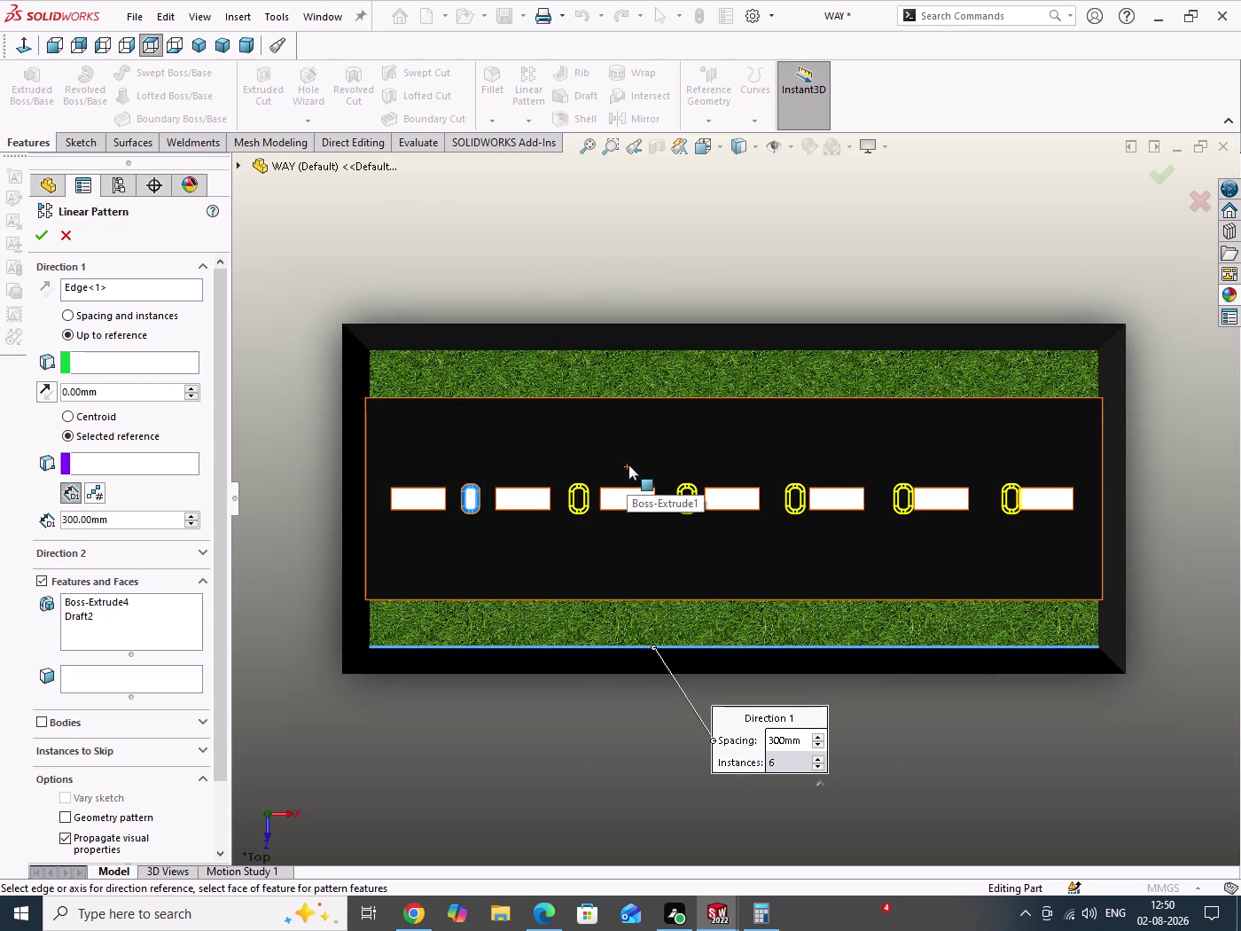
click(188, 526)
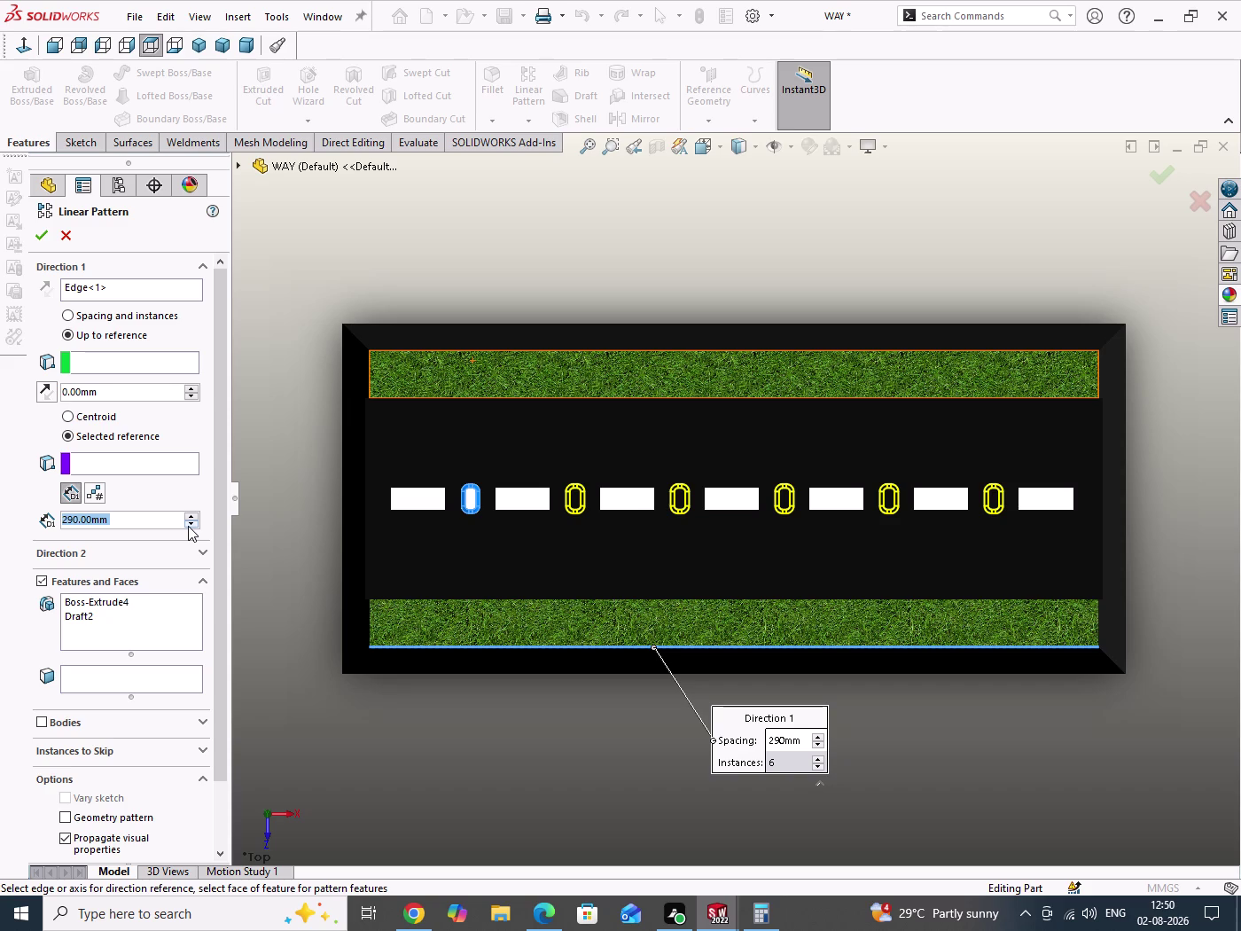
Try the pad's edge as the Up to reference starting reference, then reorient the road.
click(33, 240)
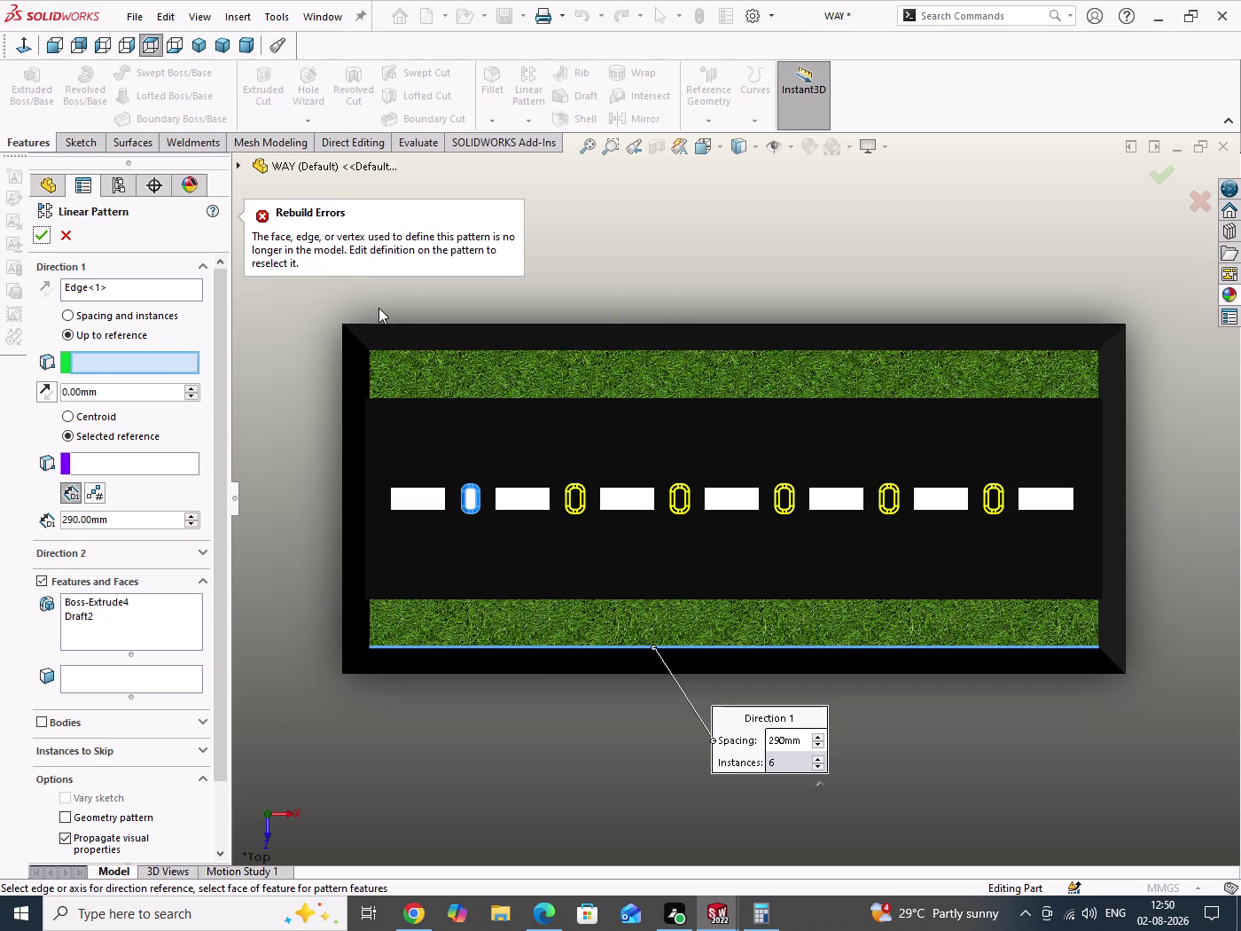
scroll(down, 3)
scroll(down, 3)
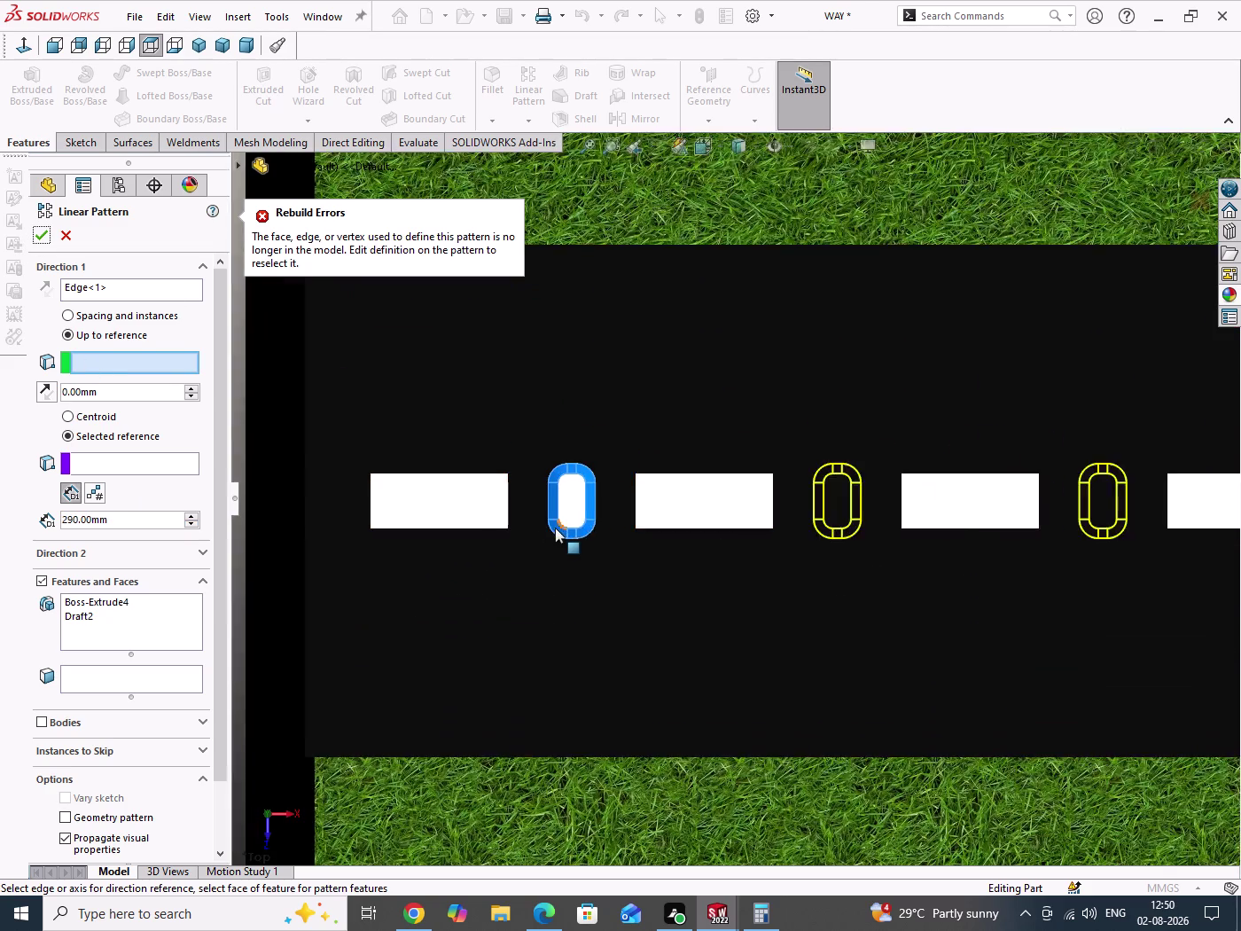
scroll(down, 3)
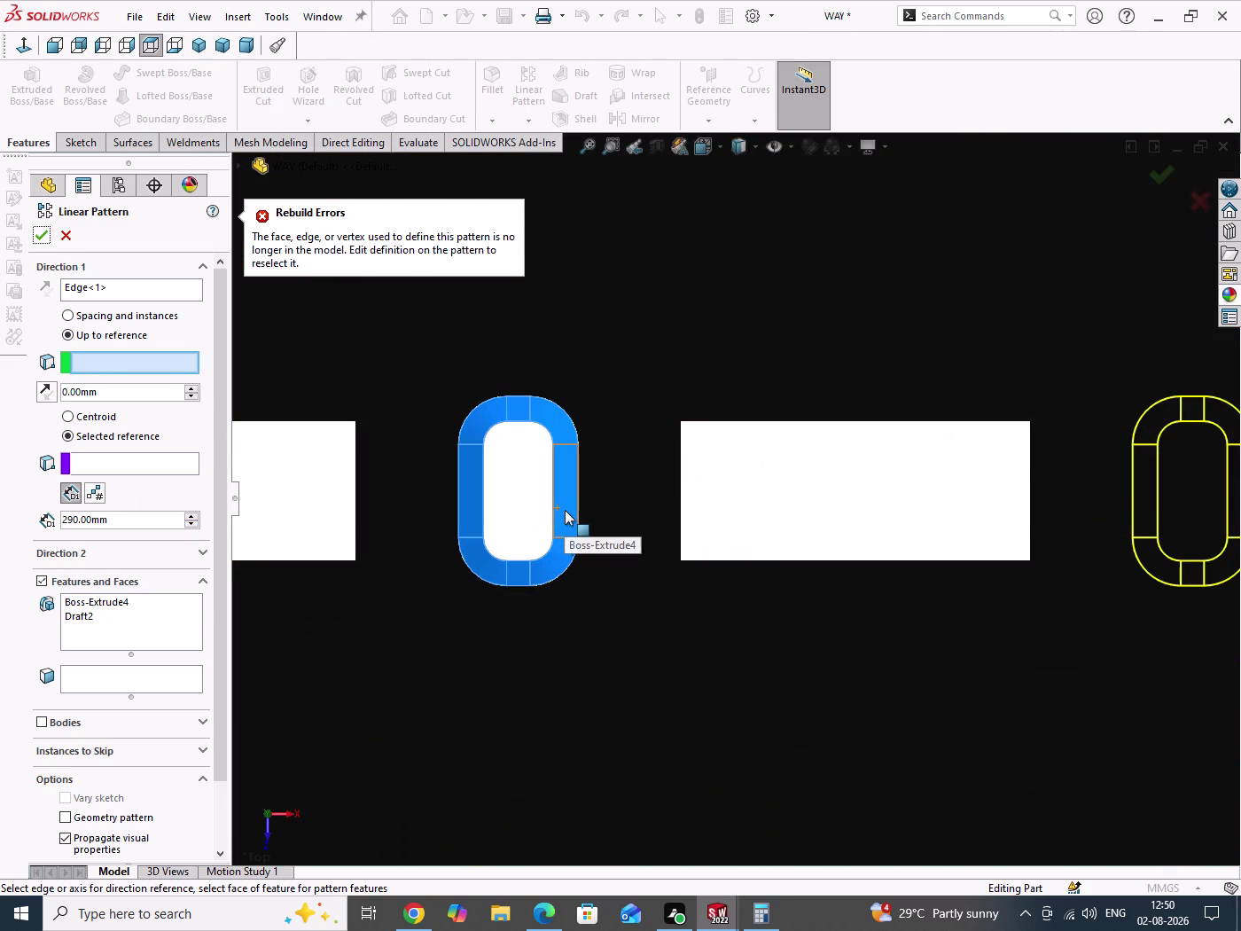
click(565, 510)
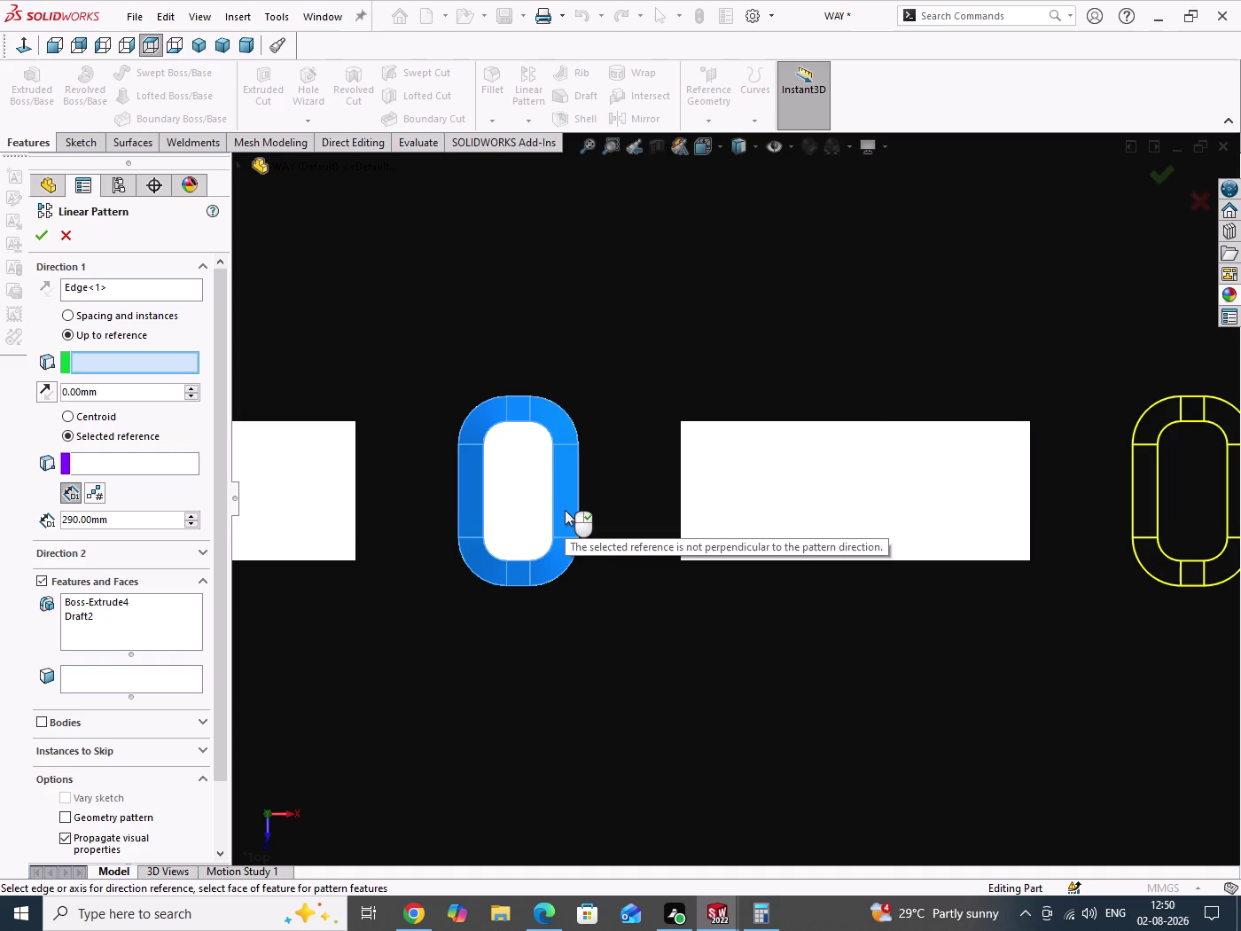
click(146, 465)
scroll(up, 3)
middle_drag(921, 664, 932, 630)
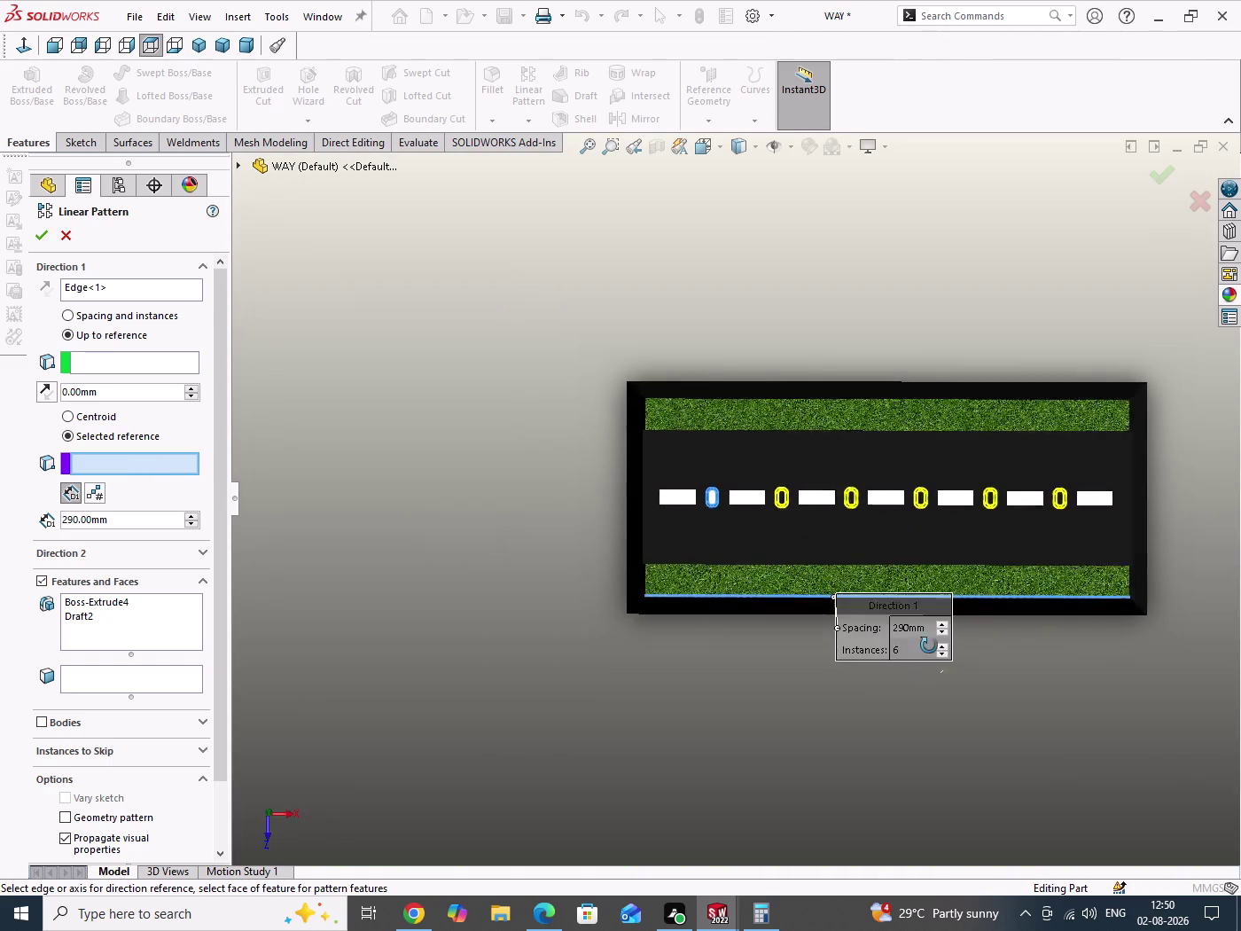
middle_drag(932, 630, 841, 606)
scroll(down, 3)
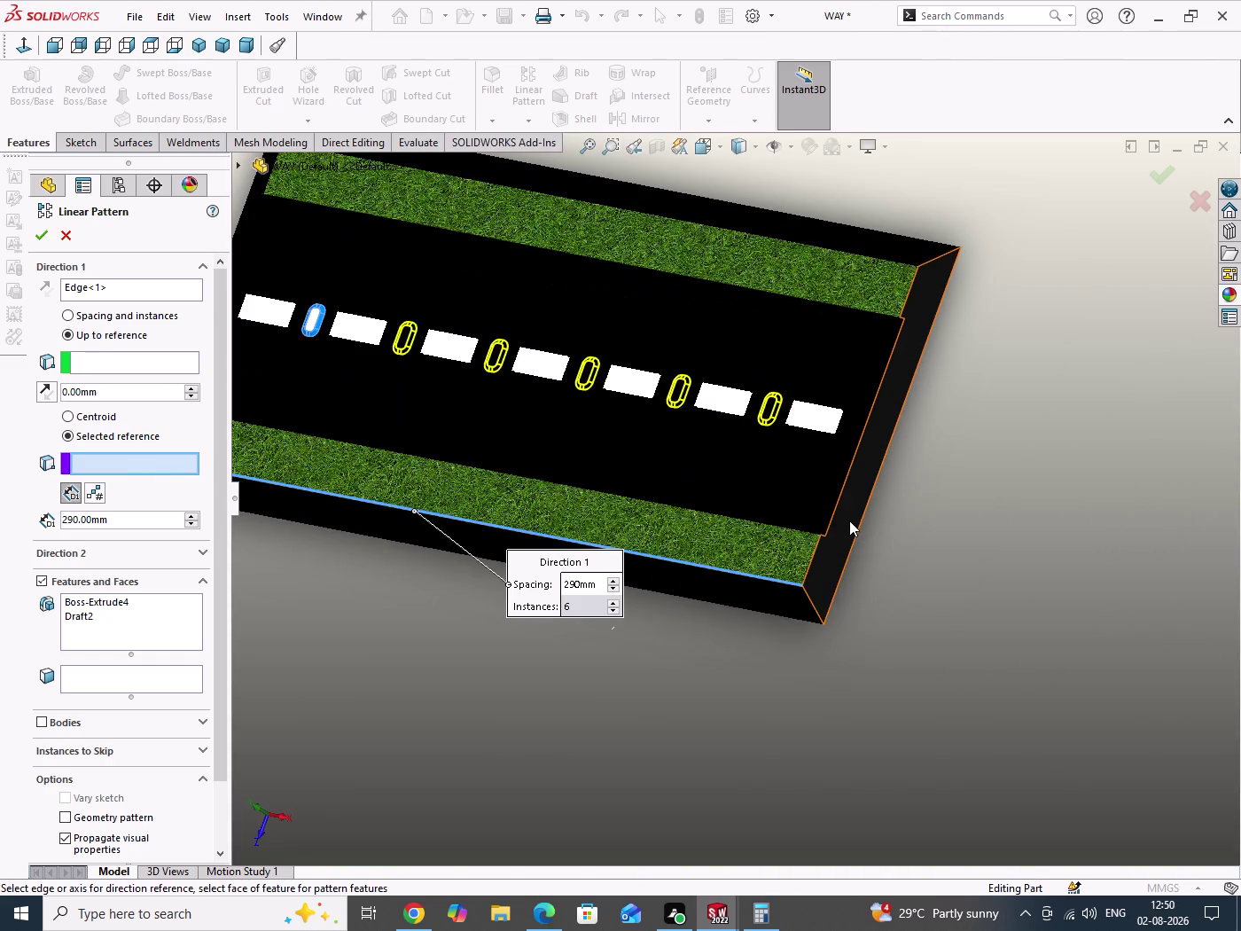
Orbit close to the road's end and try picking its bottom end edge as reference.
click(850, 521)
scroll(up, 3)
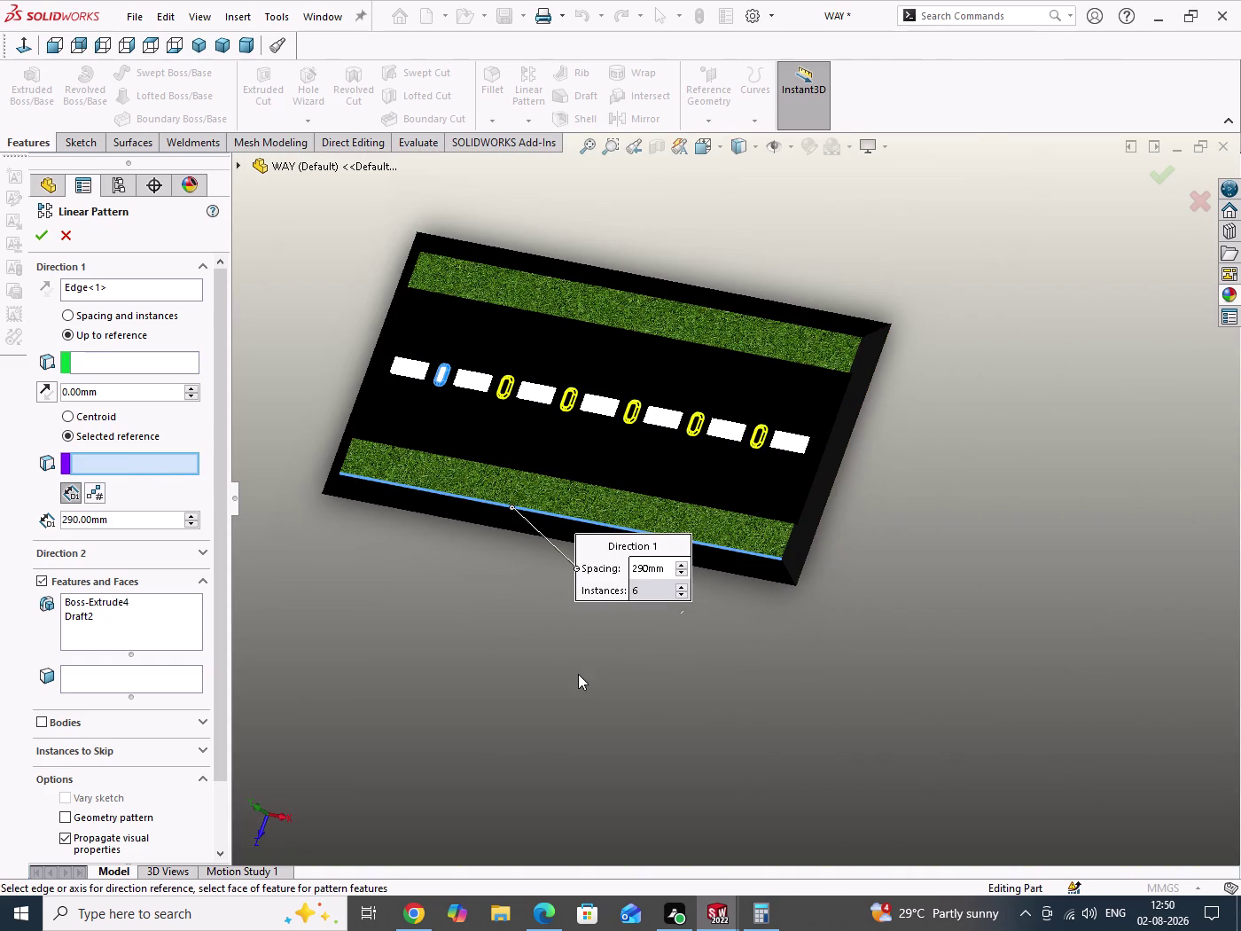
middle_drag(771, 701, 795, 664)
scroll(down, 3)
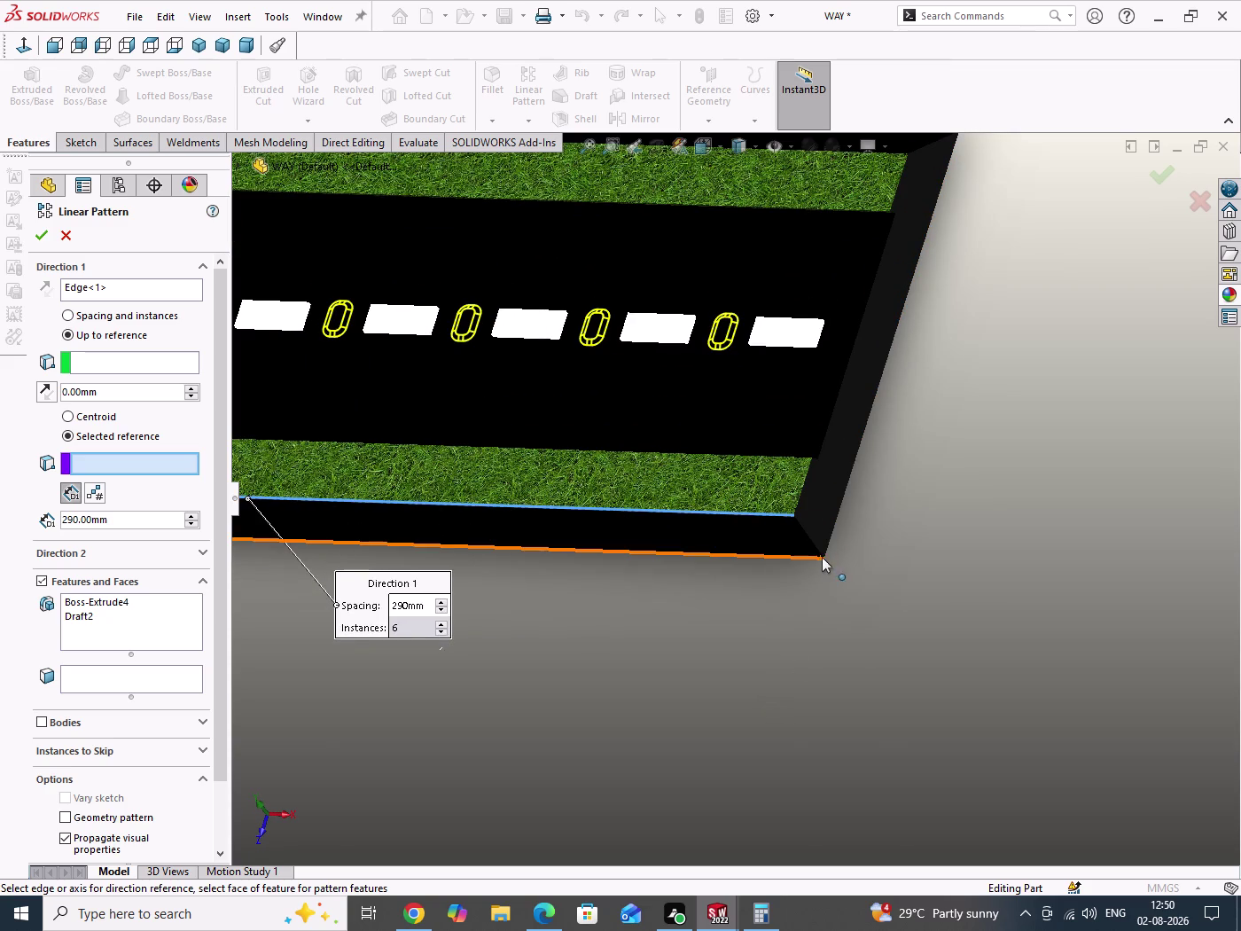
click(825, 557)
click(822, 560)
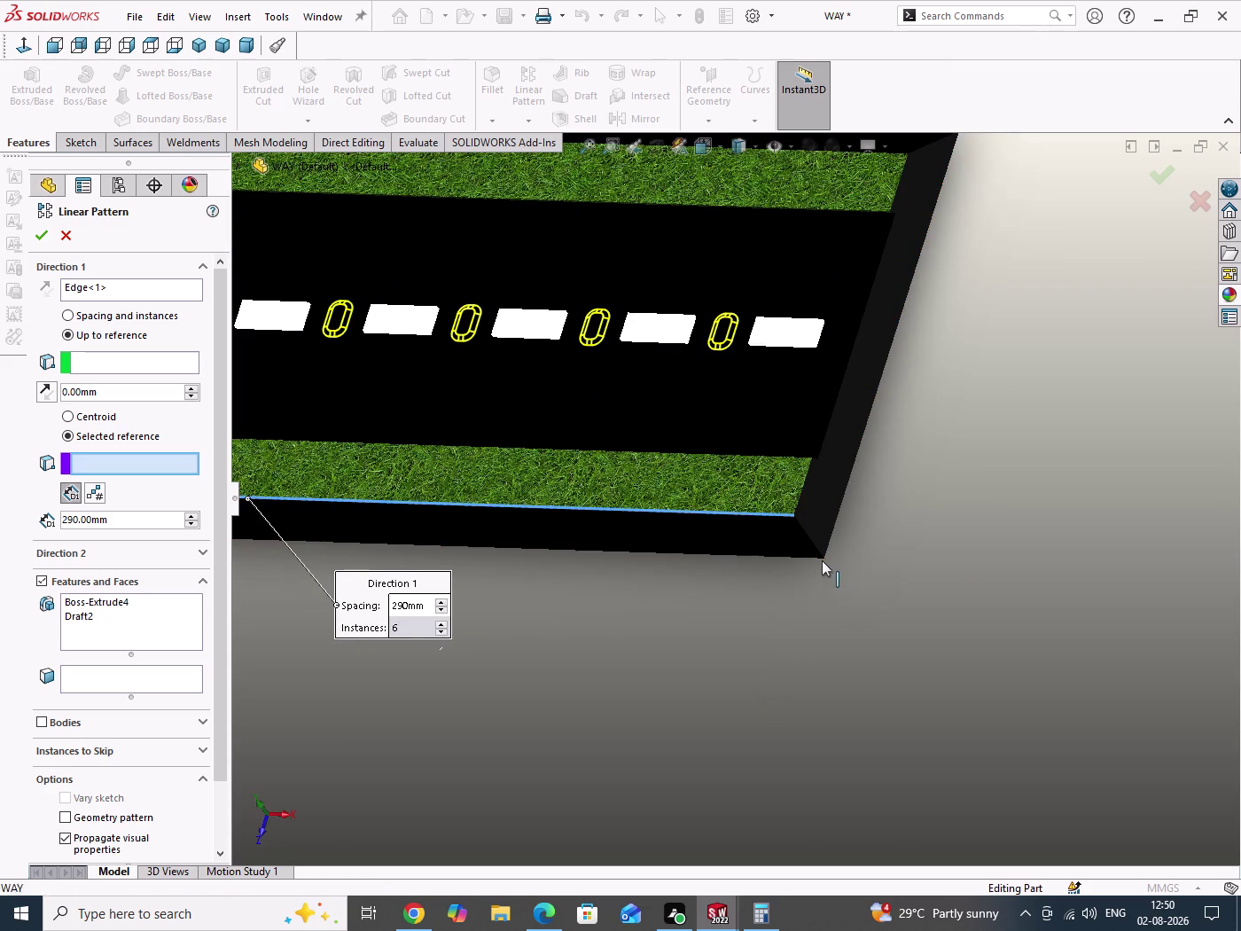
click(824, 560)
scroll(up, 3)
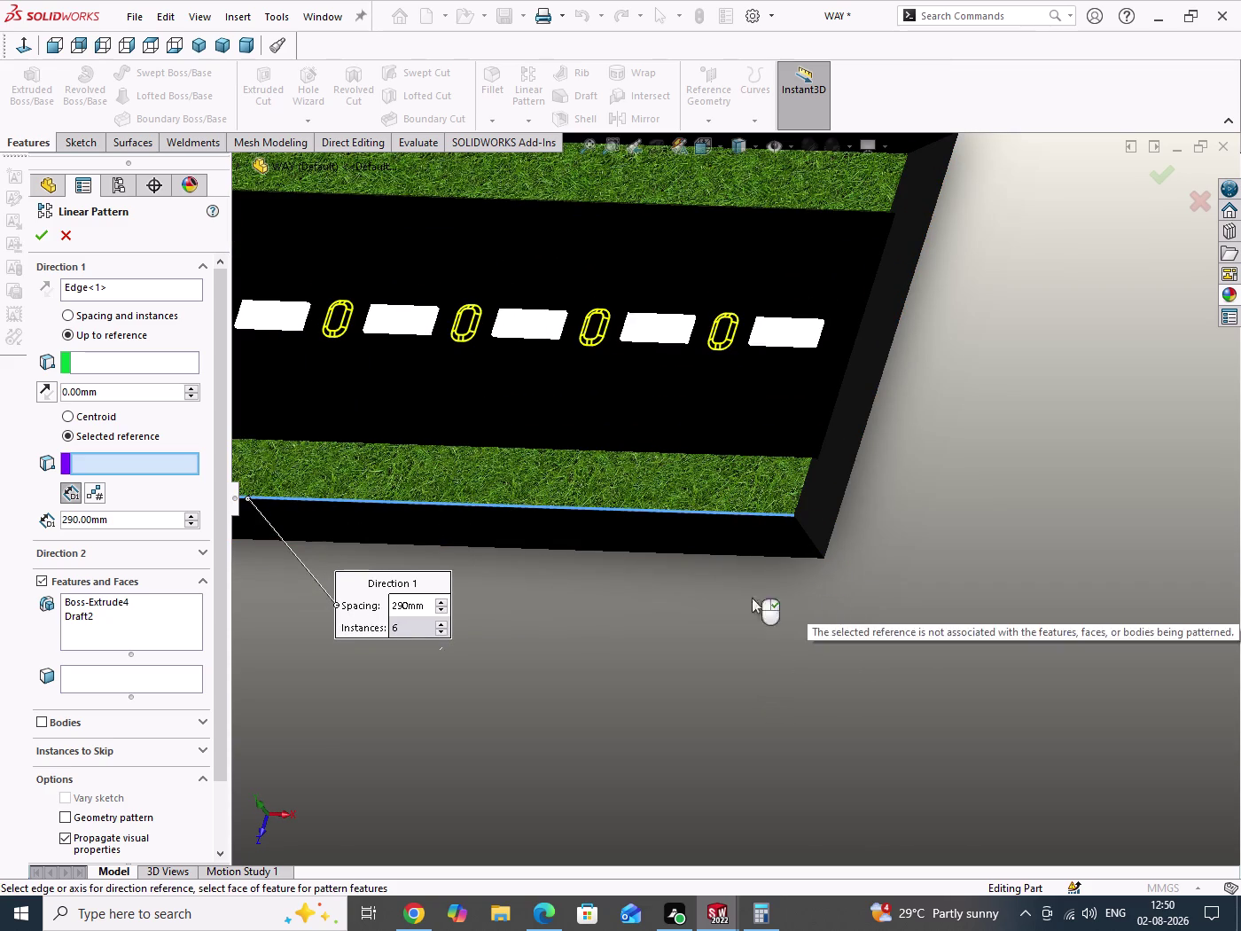
Set the road's end edge as the pattern's starting reference.
click(84, 363)
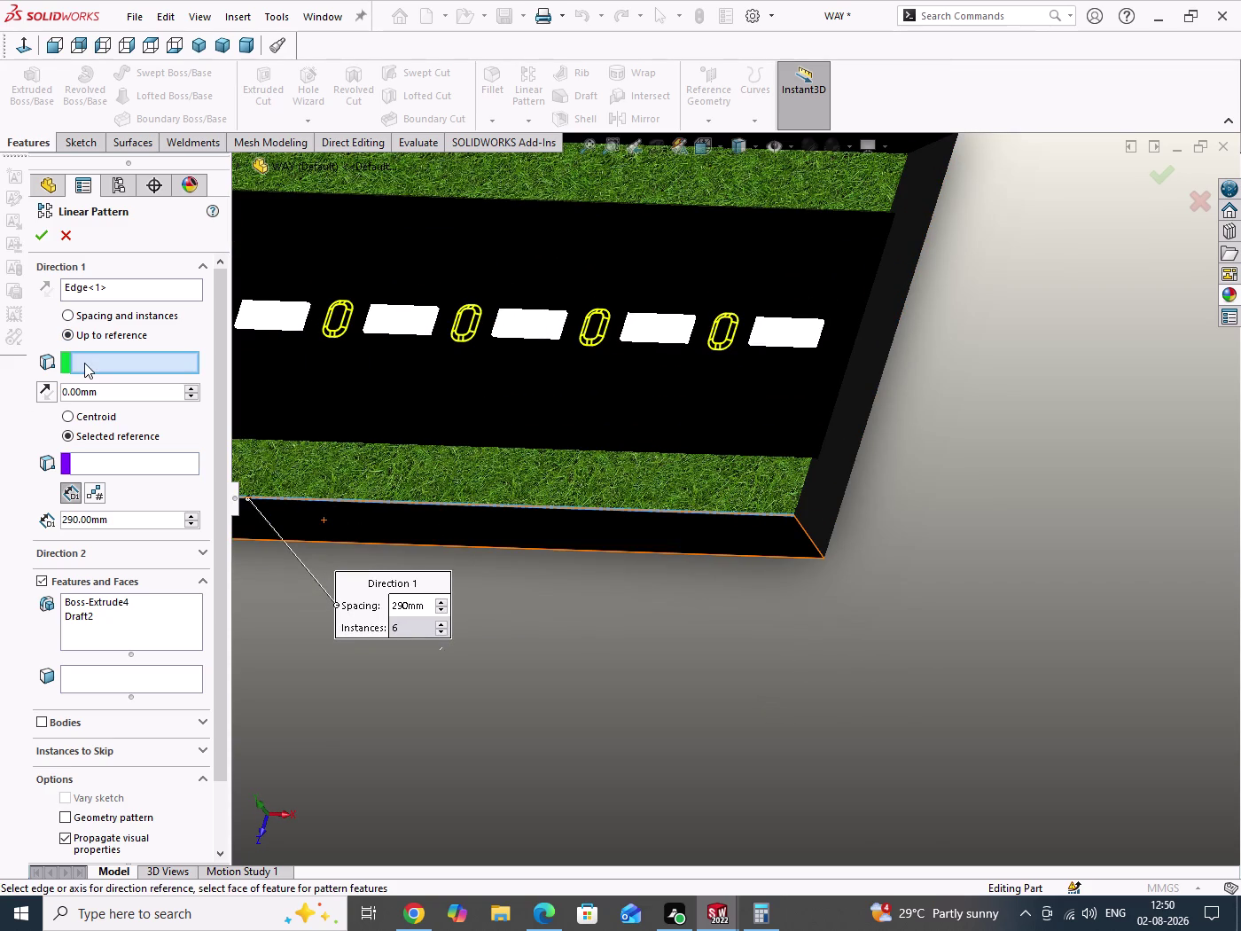
scroll(up, 3)
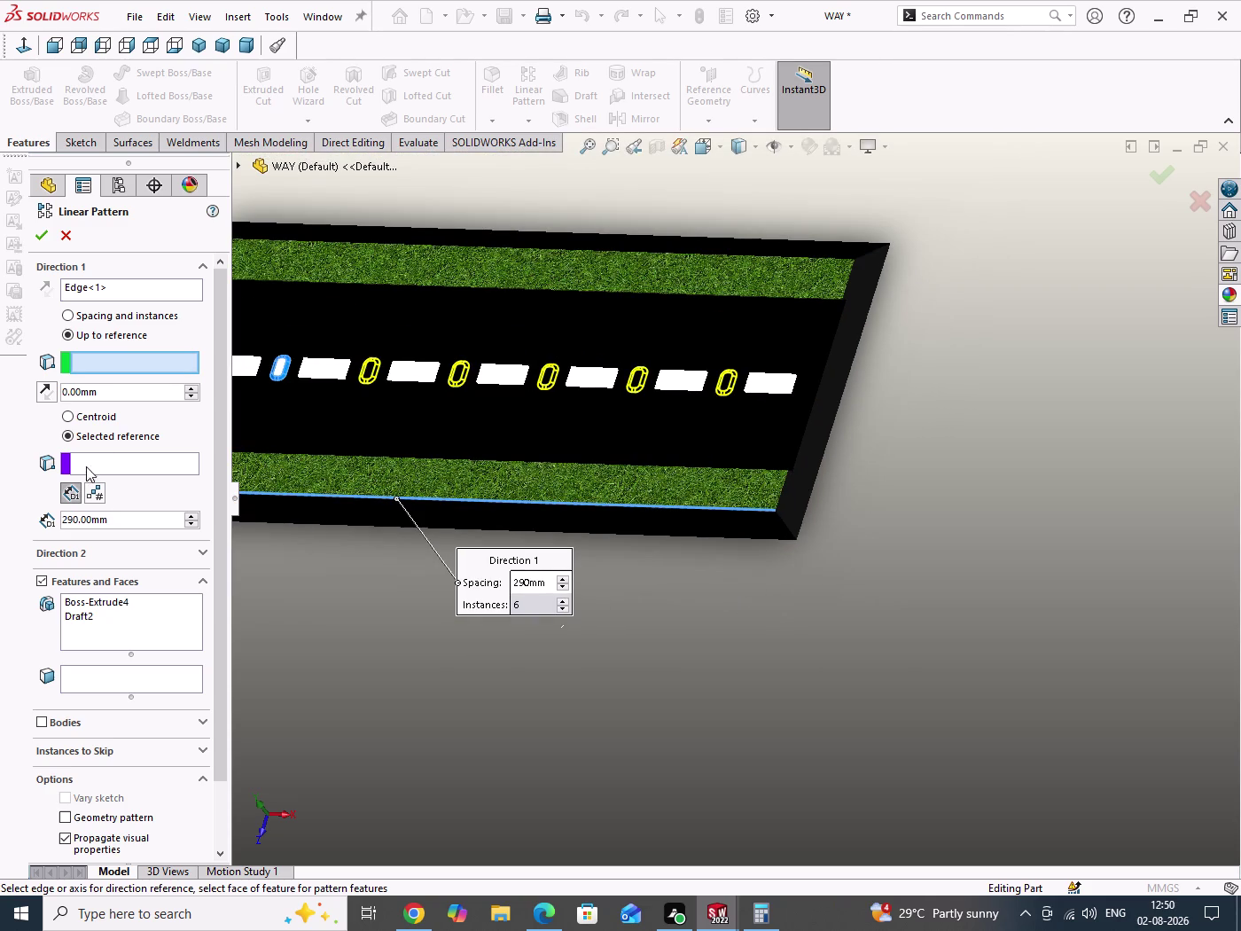
click(795, 492)
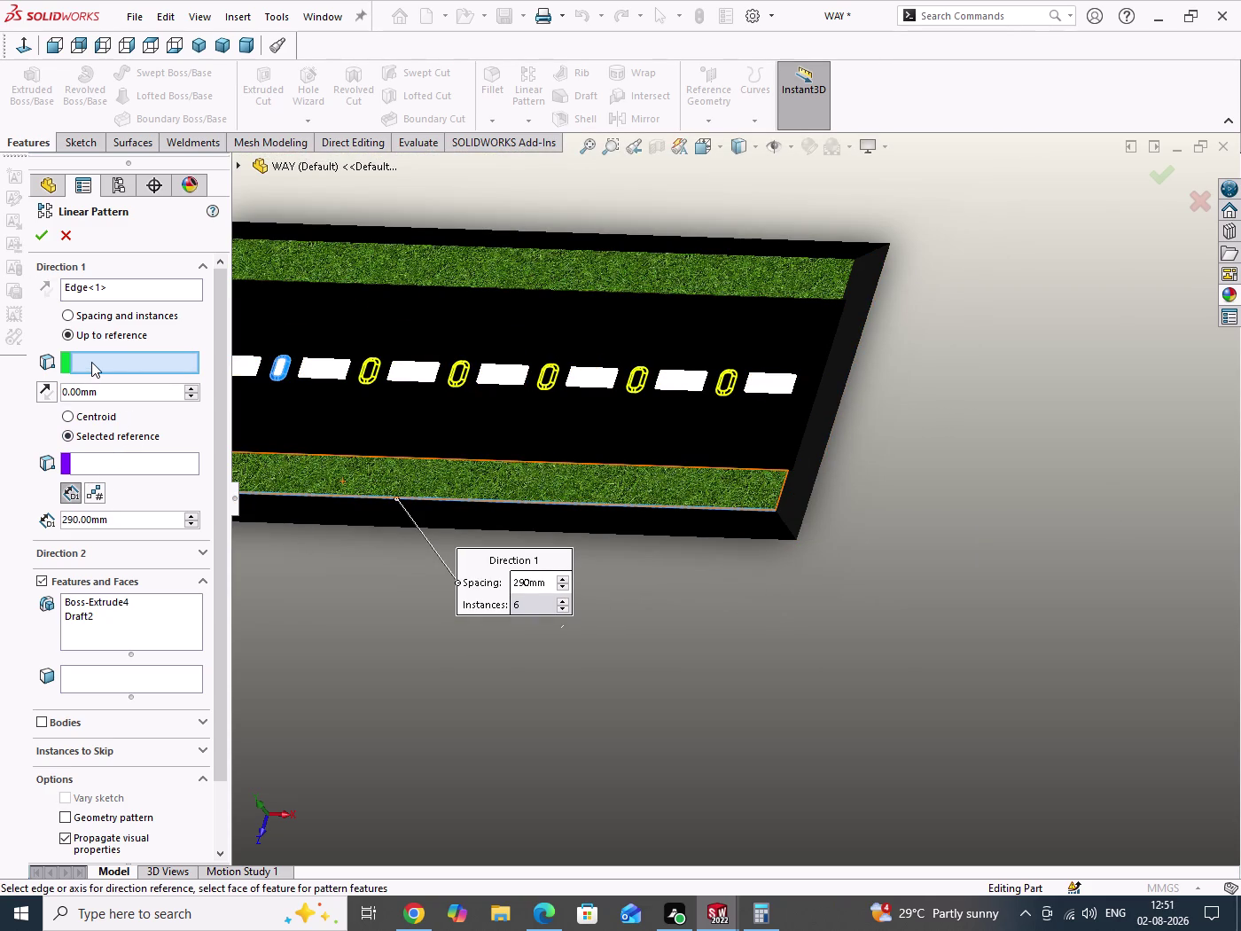
click(805, 465)
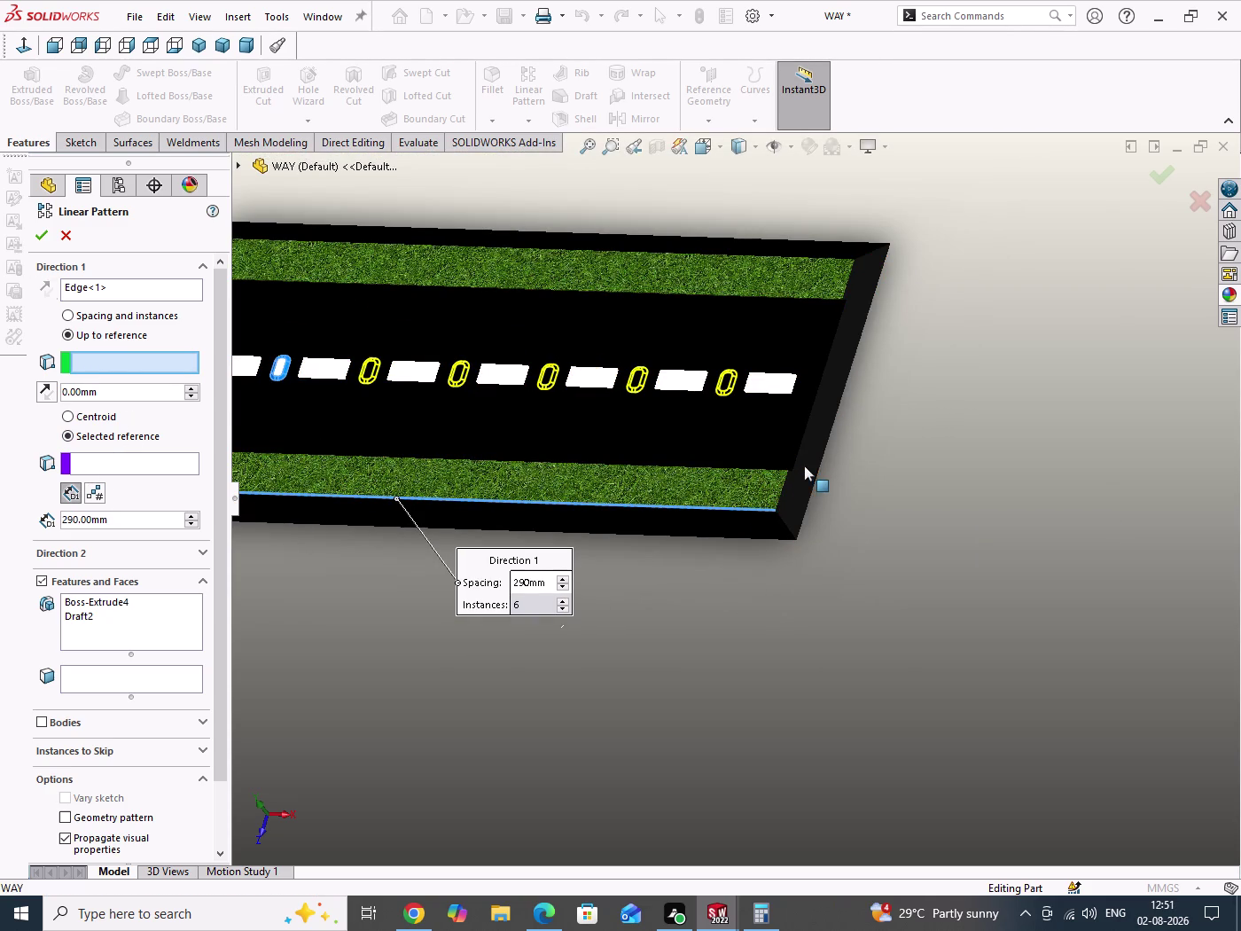
click(804, 519)
scroll(up, 3)
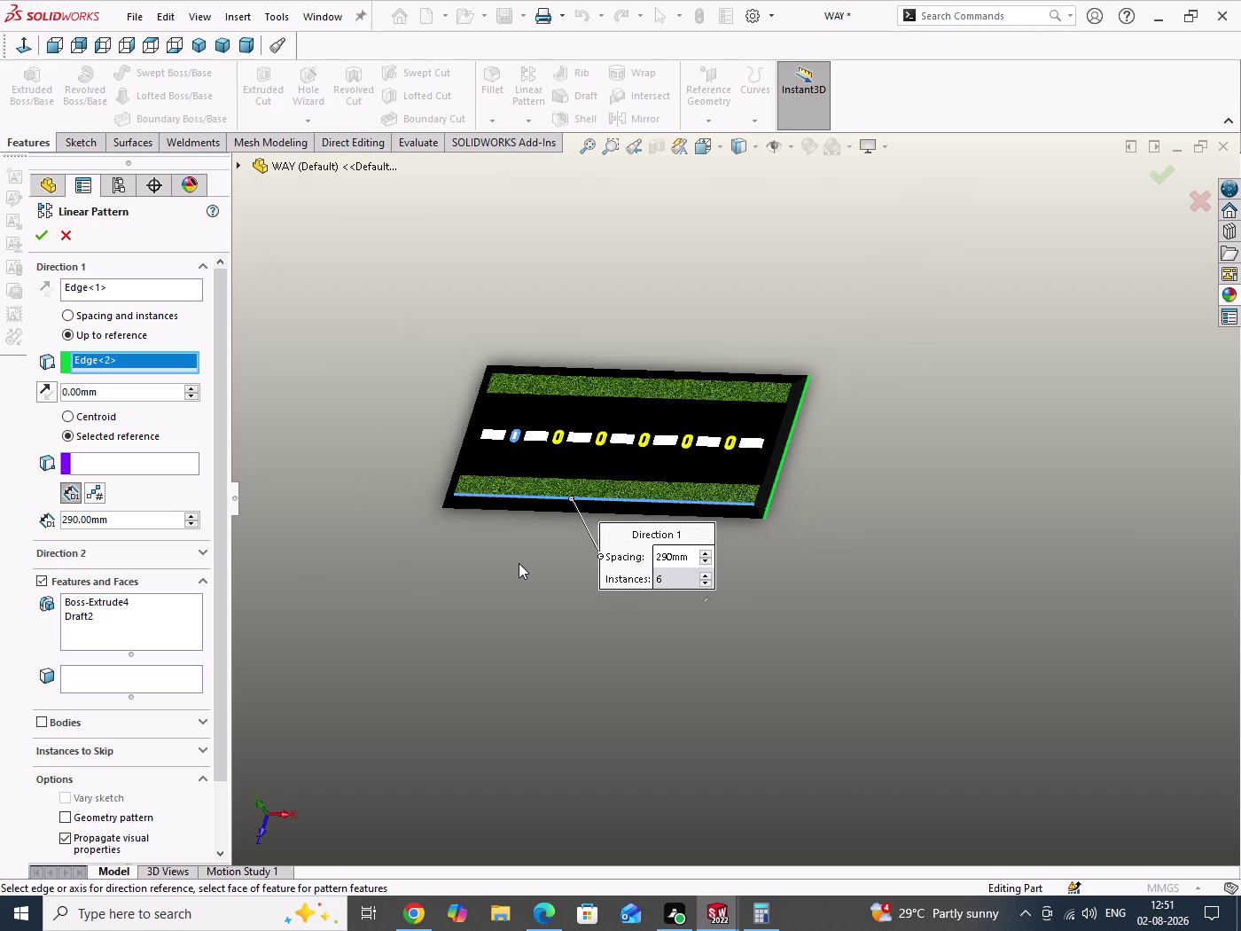
middle_drag(516, 563, 573, 570)
Set the pad's edge as the second reference and confirm the linear pattern.
click(100, 467)
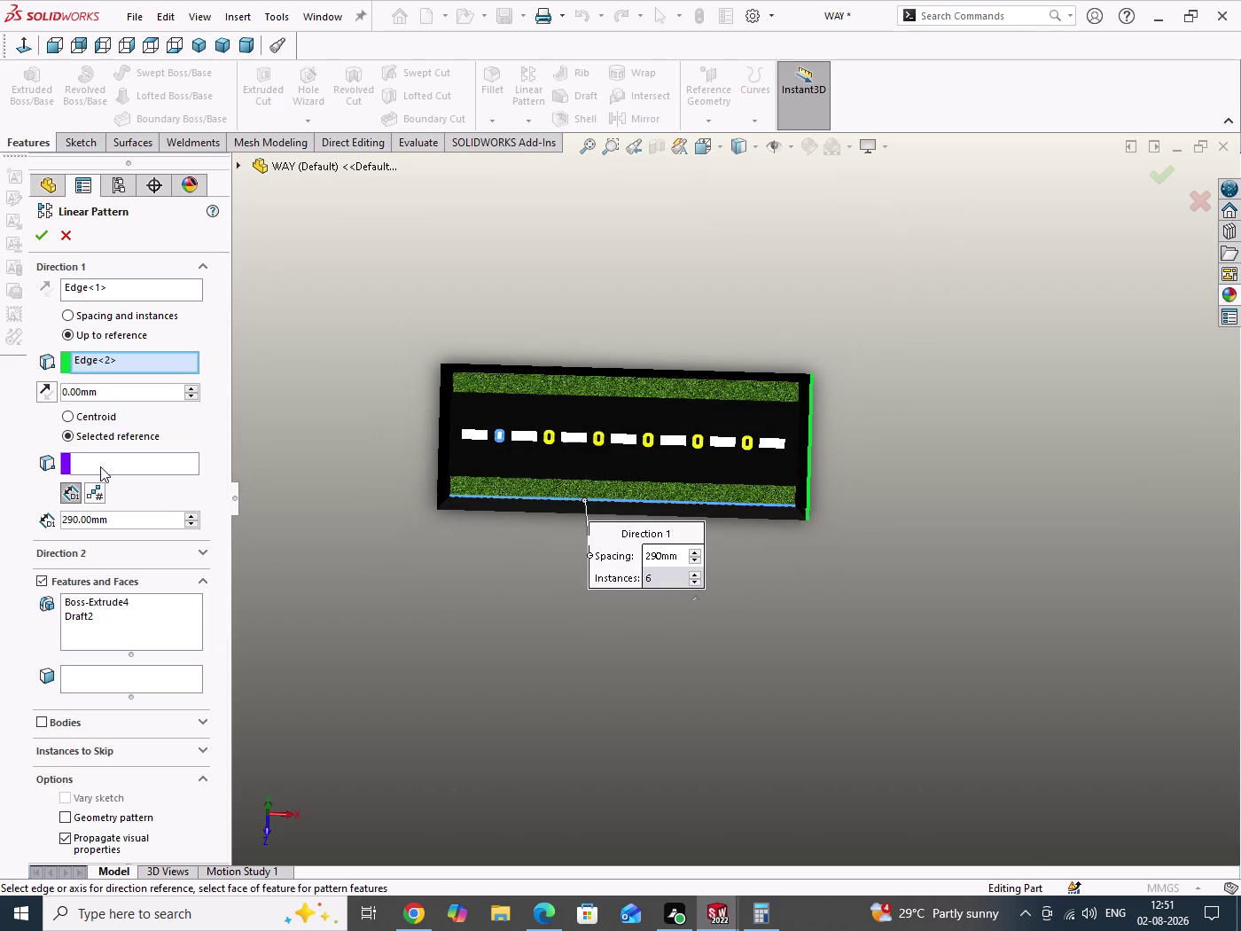
scroll(down, 3)
scroll(down, 3)
scroll(down, 3)
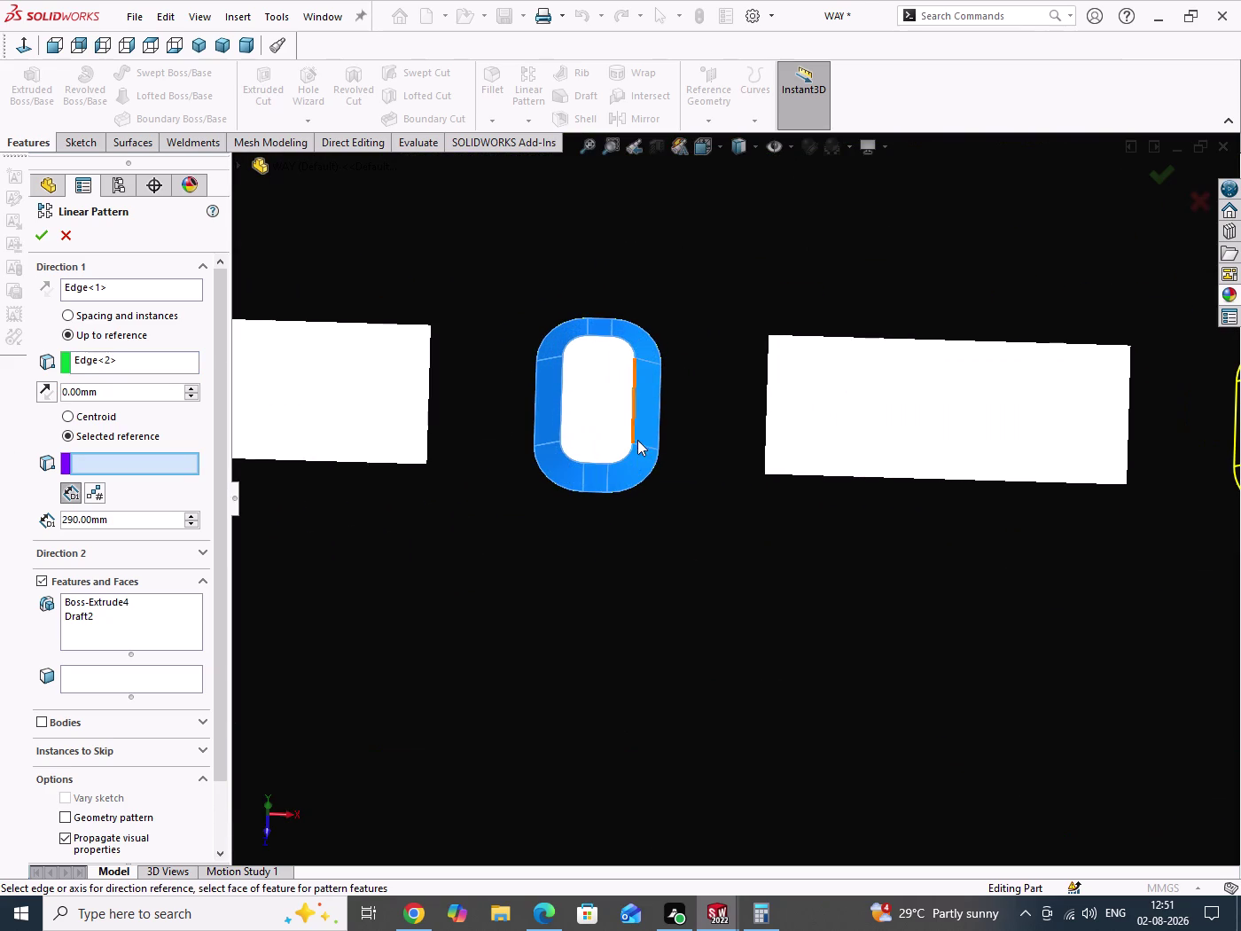
click(635, 418)
right_click(634, 418)
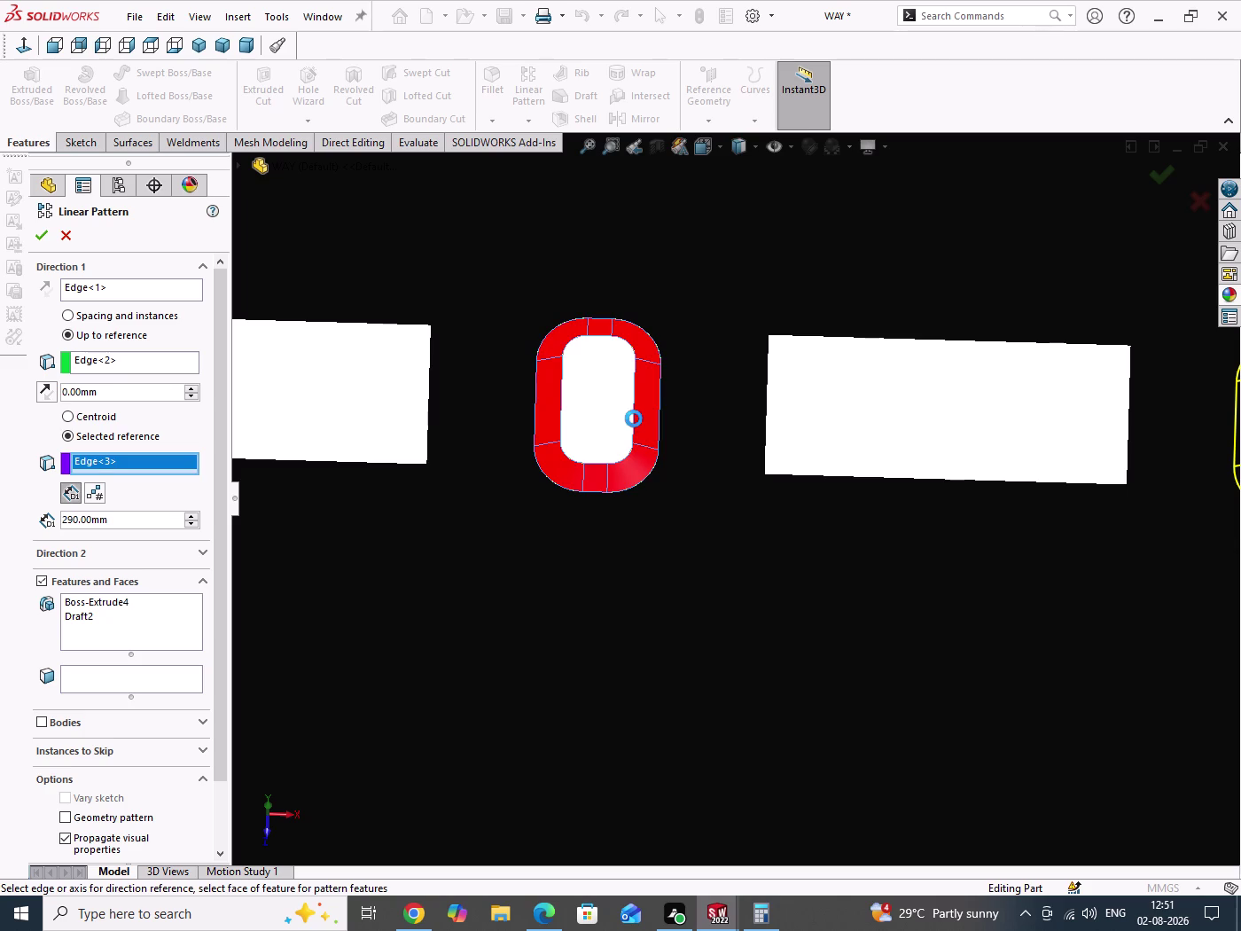
scroll(up, 3)
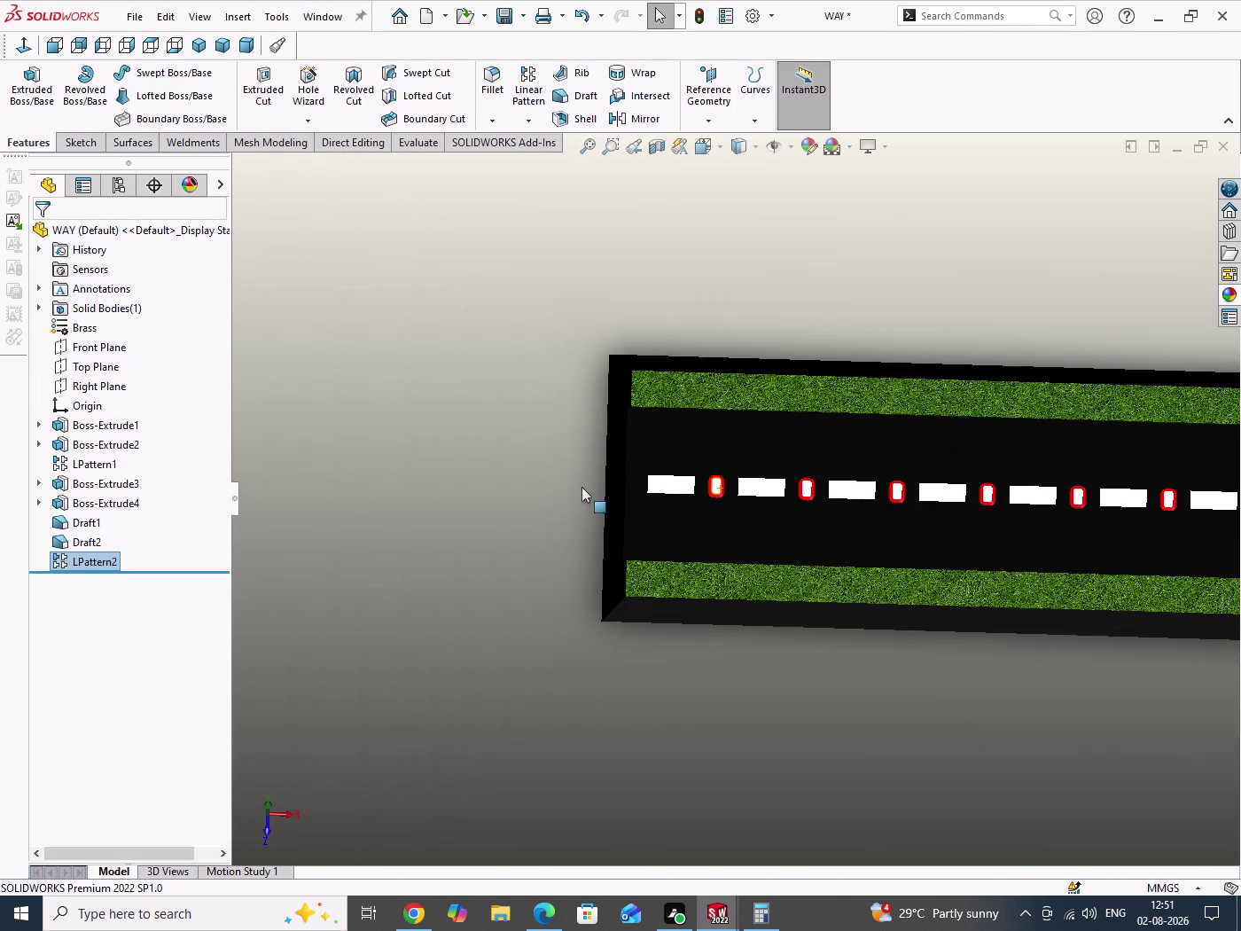
Orbit and zoom the WAY road part to inspect the red pads.
scroll(up, 3)
scroll(down, 3)
drag(1045, 511, 1059, 575)
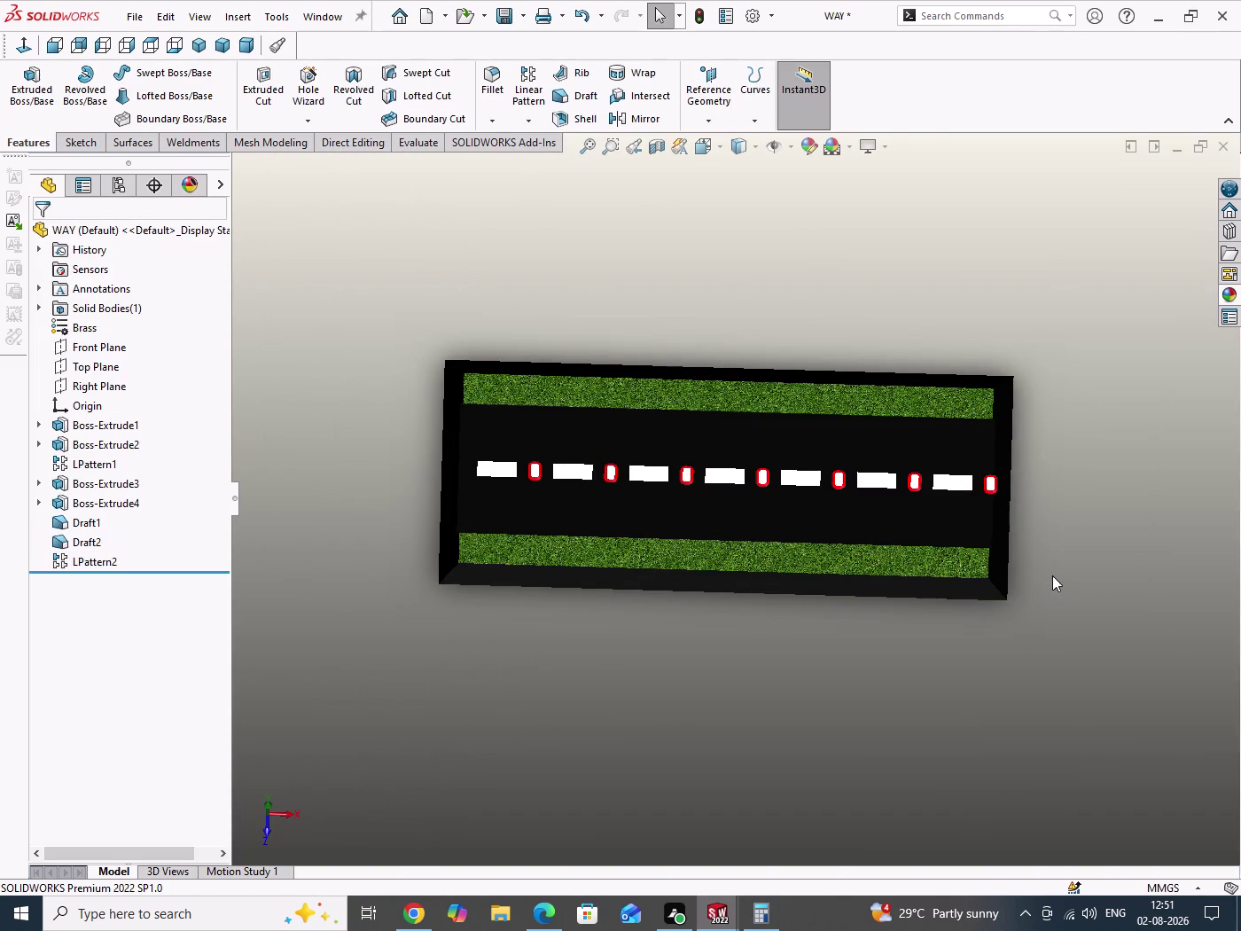
scroll(down, 3)
middle_drag(1021, 531, 950, 505)
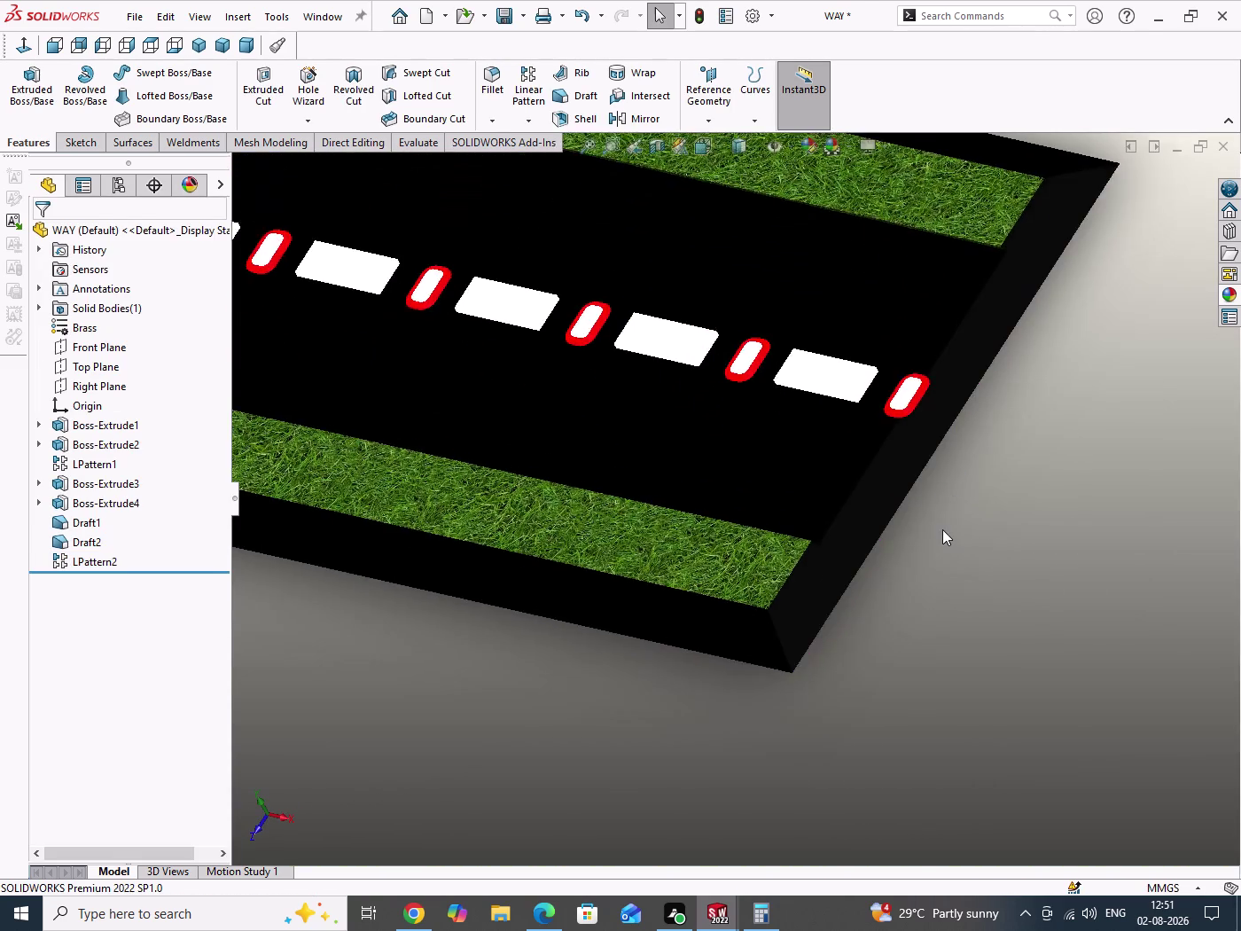
scroll(up, 3)
Save the WAY part in isometric view and switch to the ROLLER TRACK assembly.
key(ctrl+s)
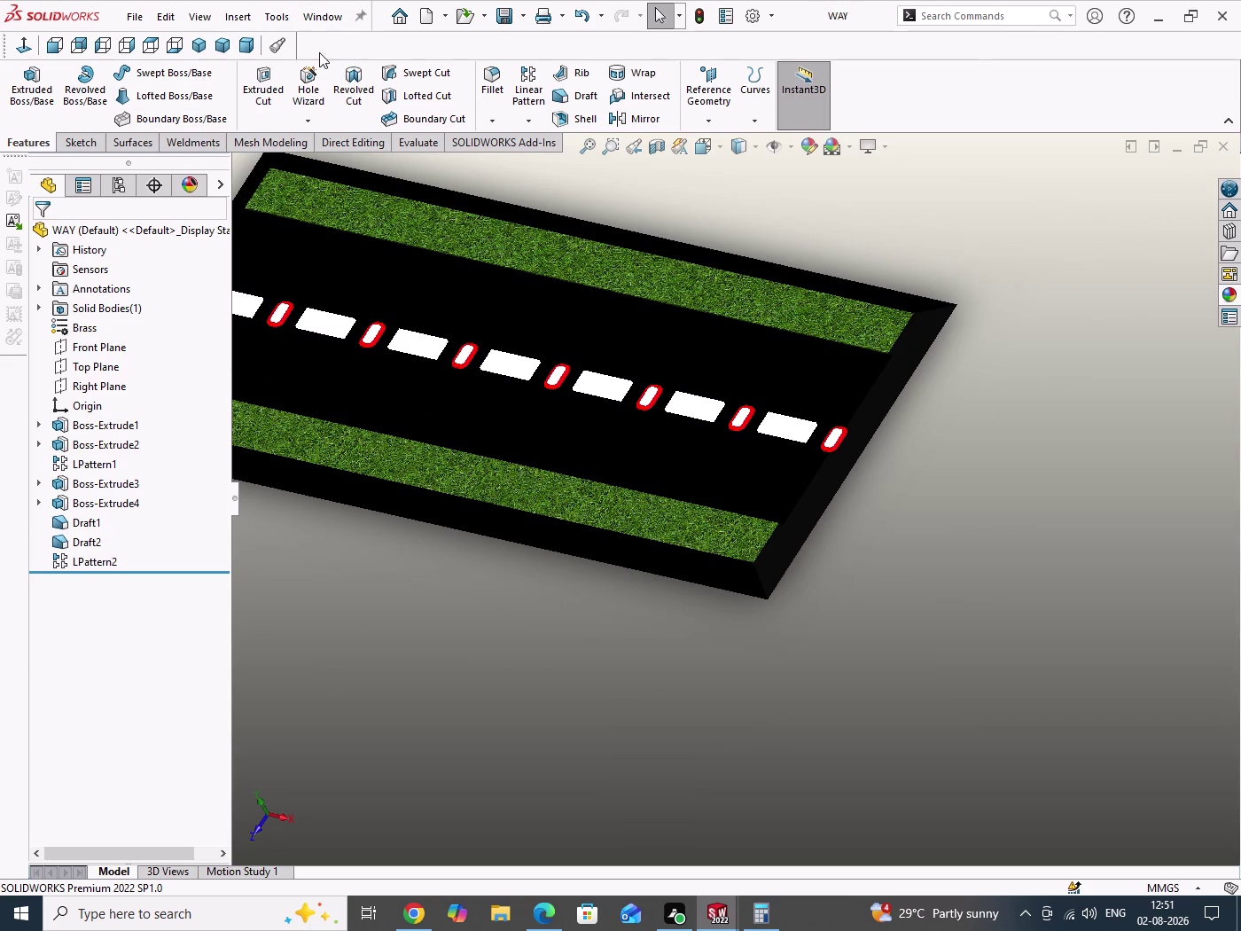
click(194, 48)
click(318, 14)
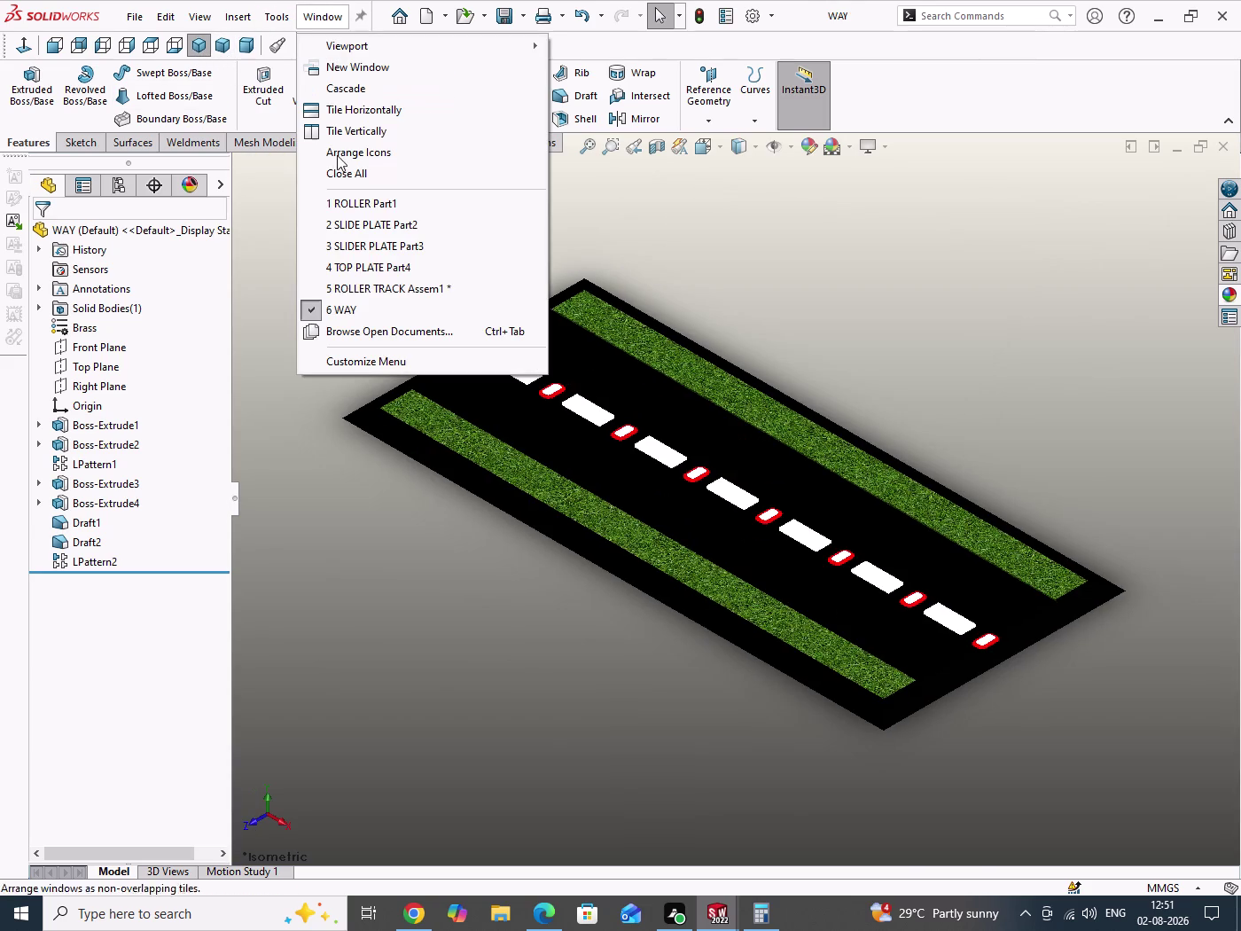
click(360, 290)
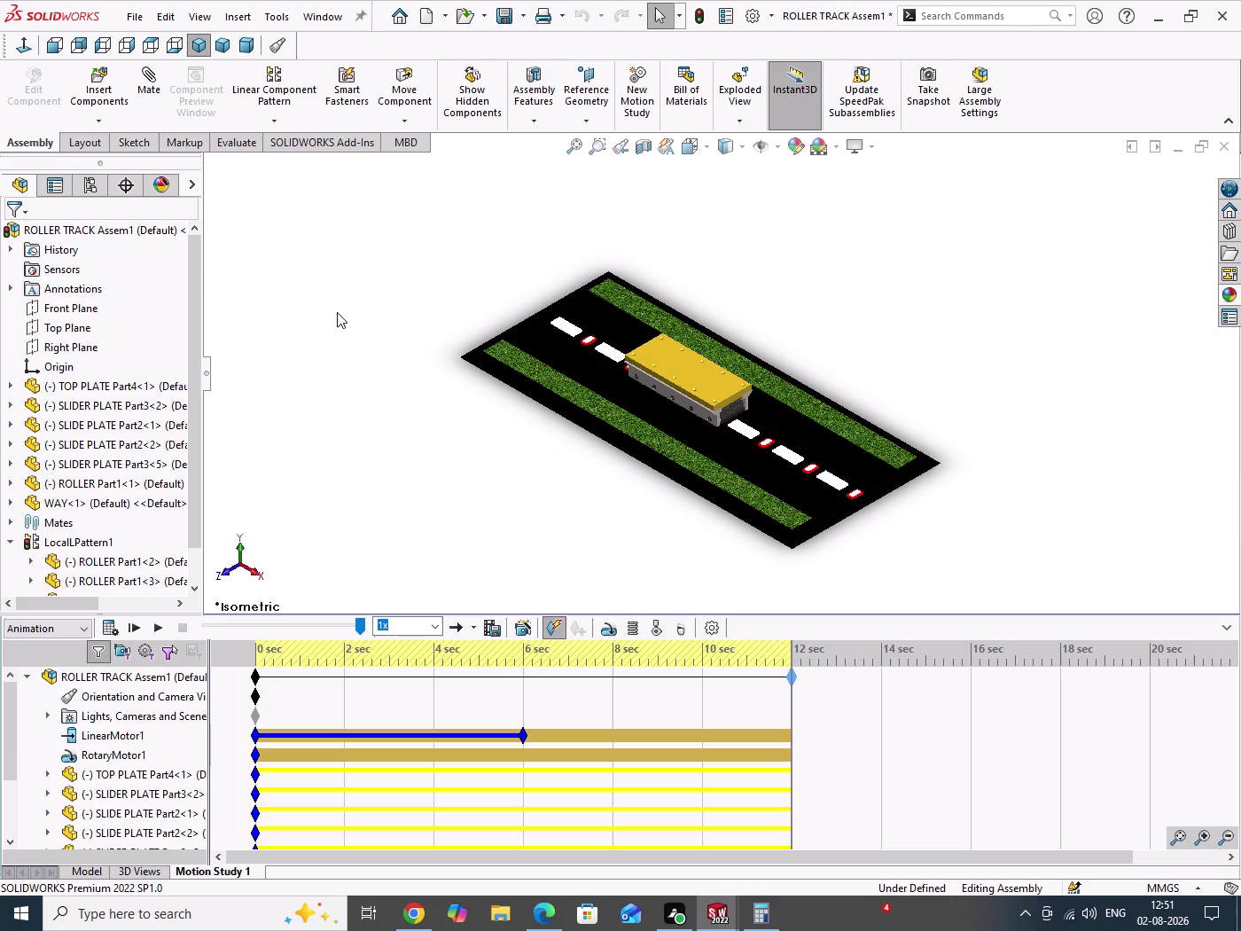
Play Motion Study 1 of the ROLLER TRACK assembly.
drag(322, 280, 348, 384)
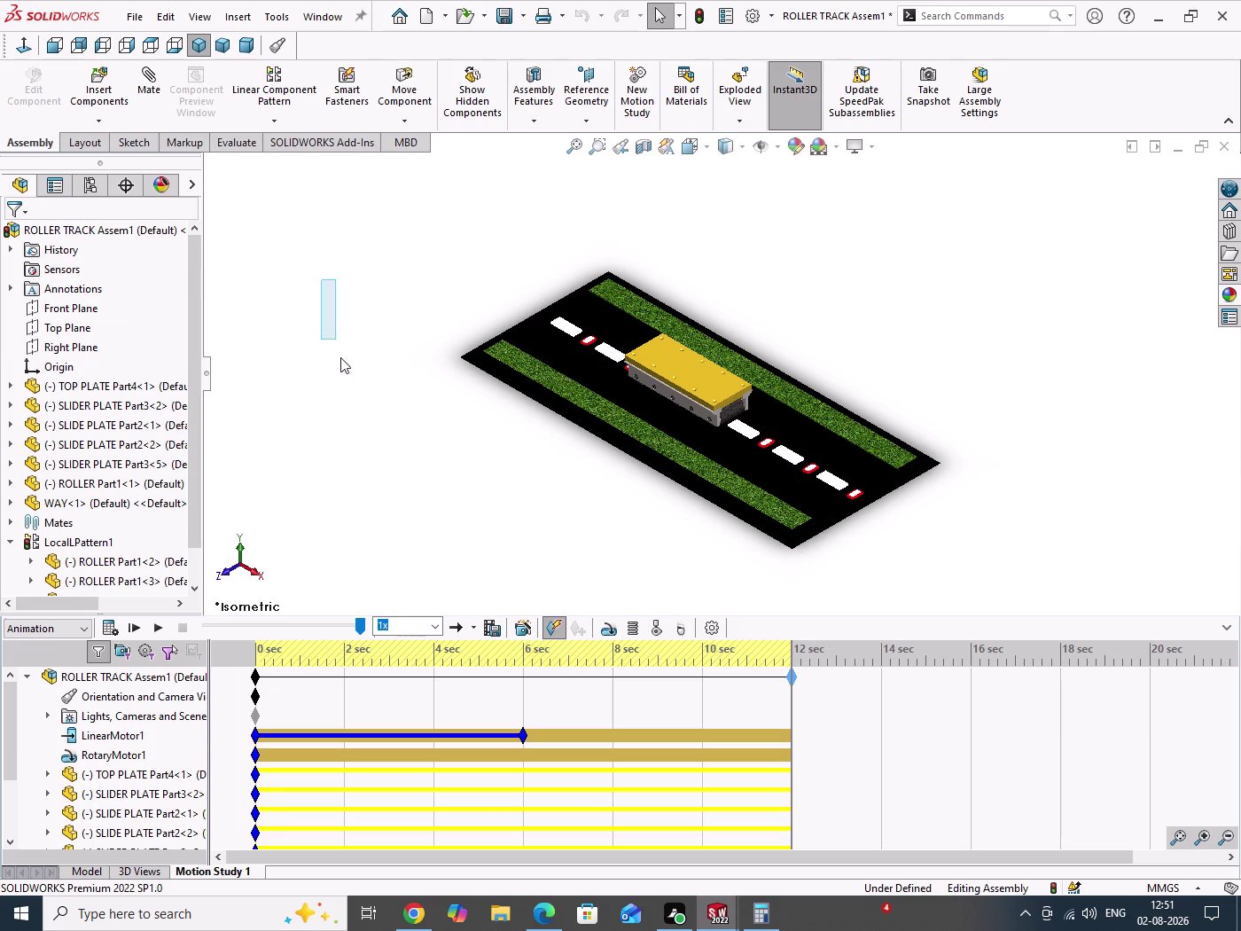
drag(348, 383, 376, 478)
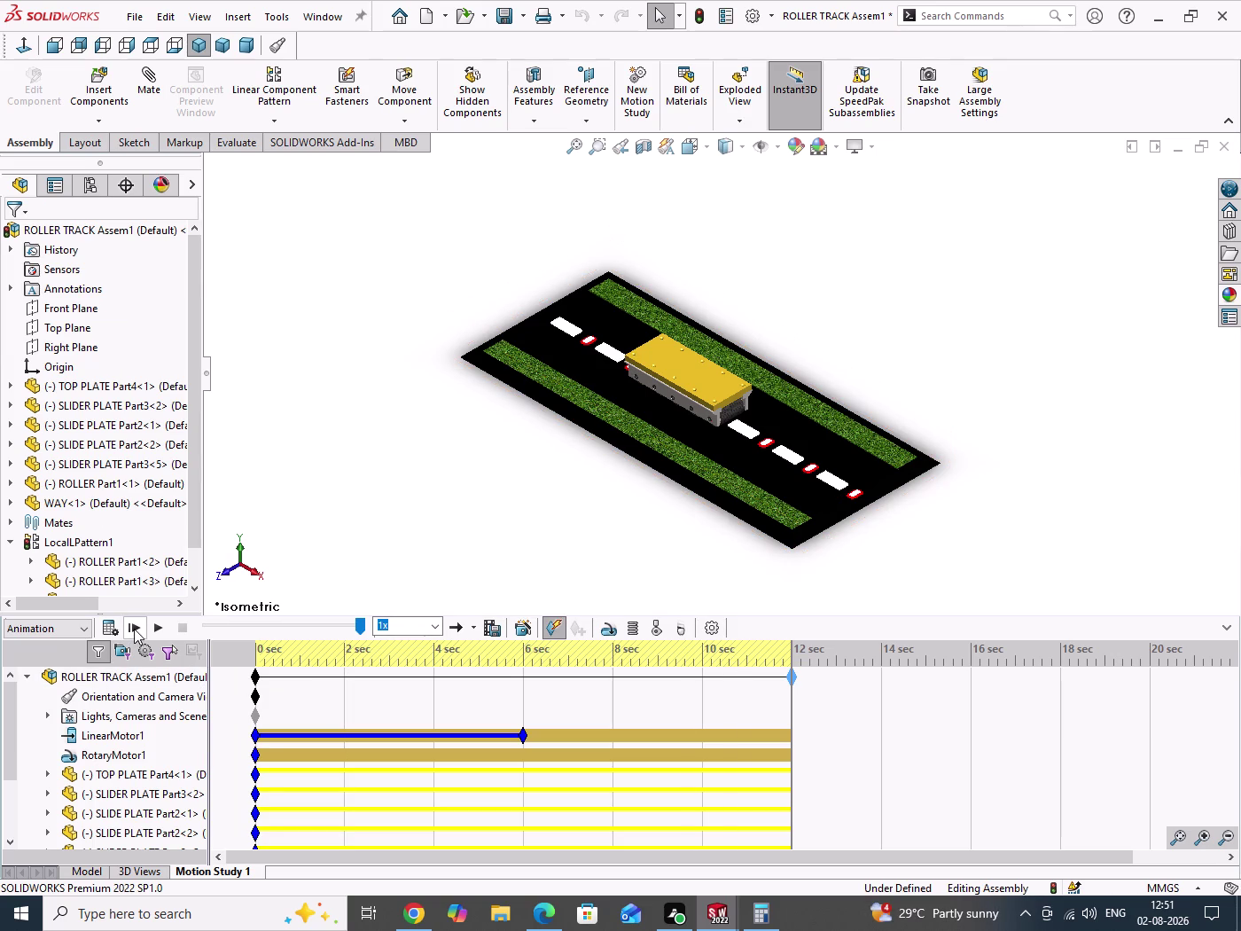
click(134, 628)
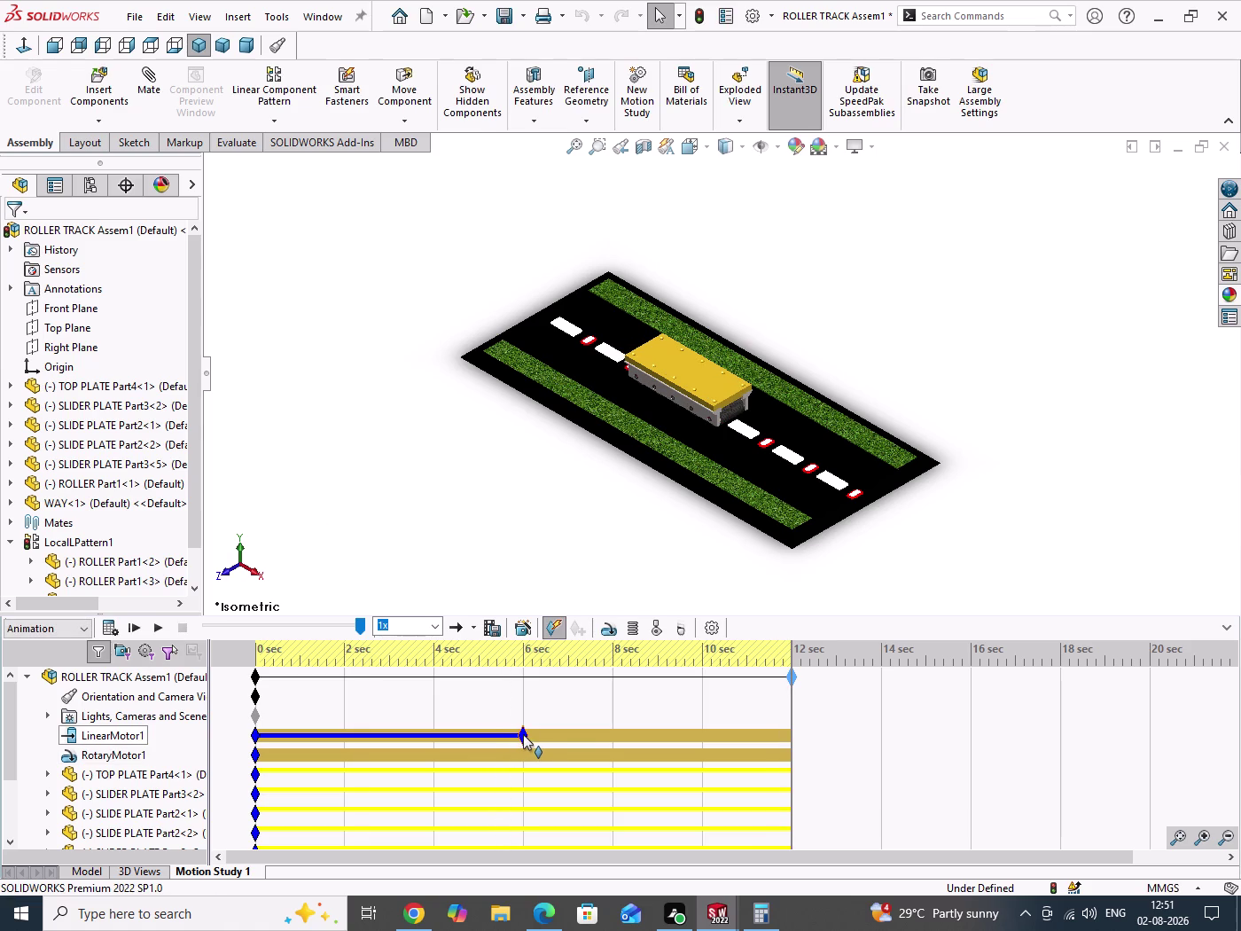
Extend the LinearMotor1 end key to 10 s, then 12 s, replaying after each change.
drag(524, 735, 719, 752)
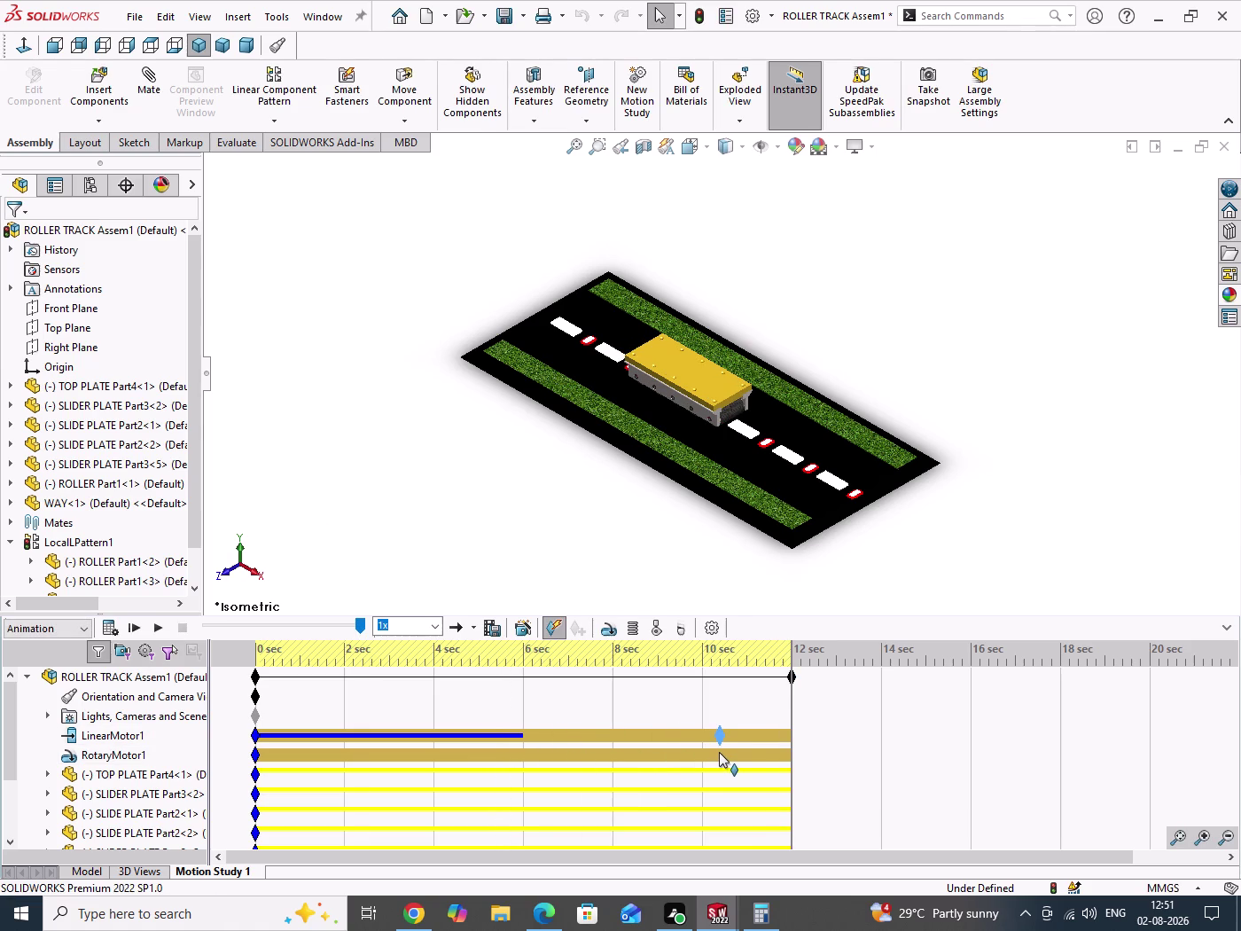
drag(720, 752, 703, 748)
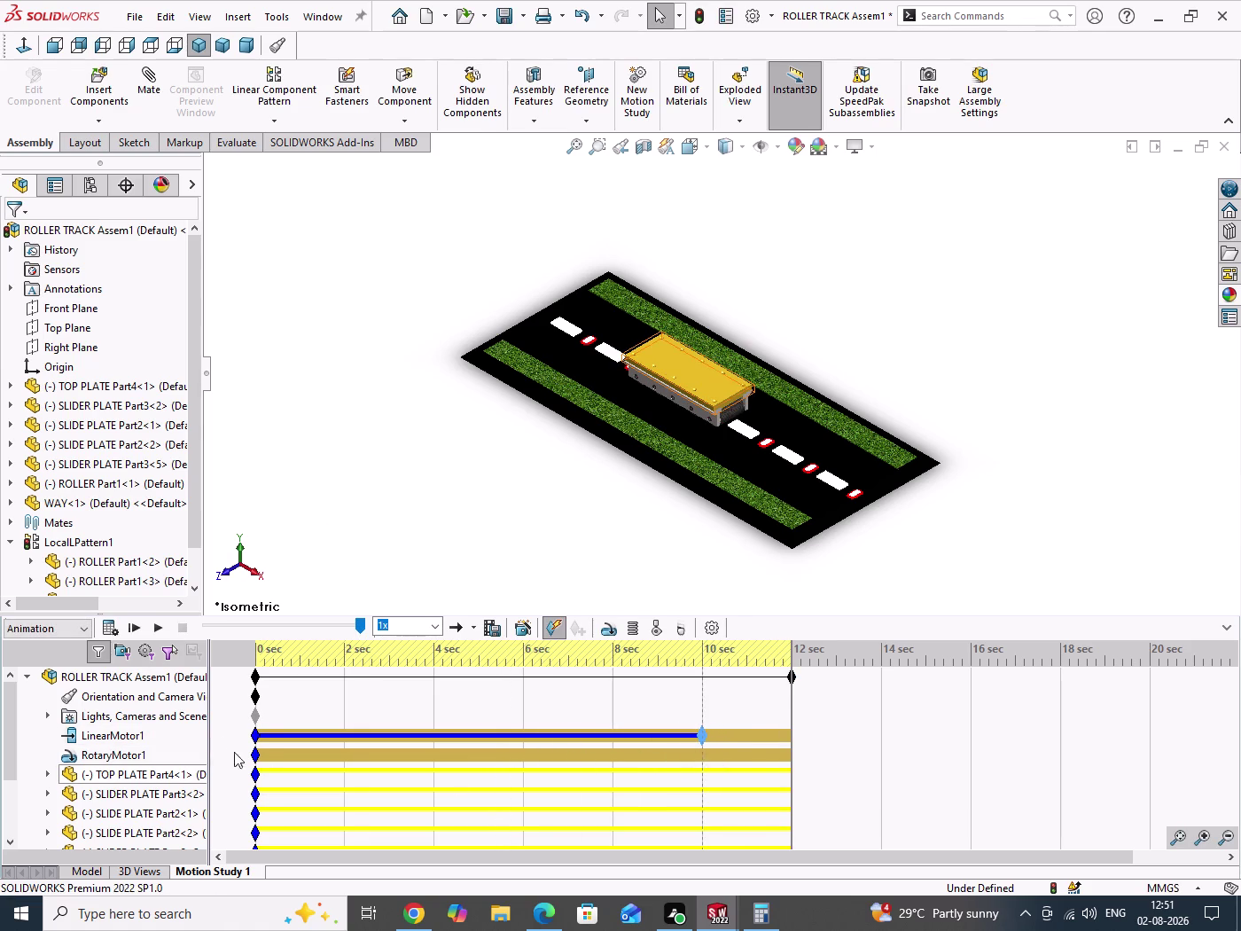
click(129, 629)
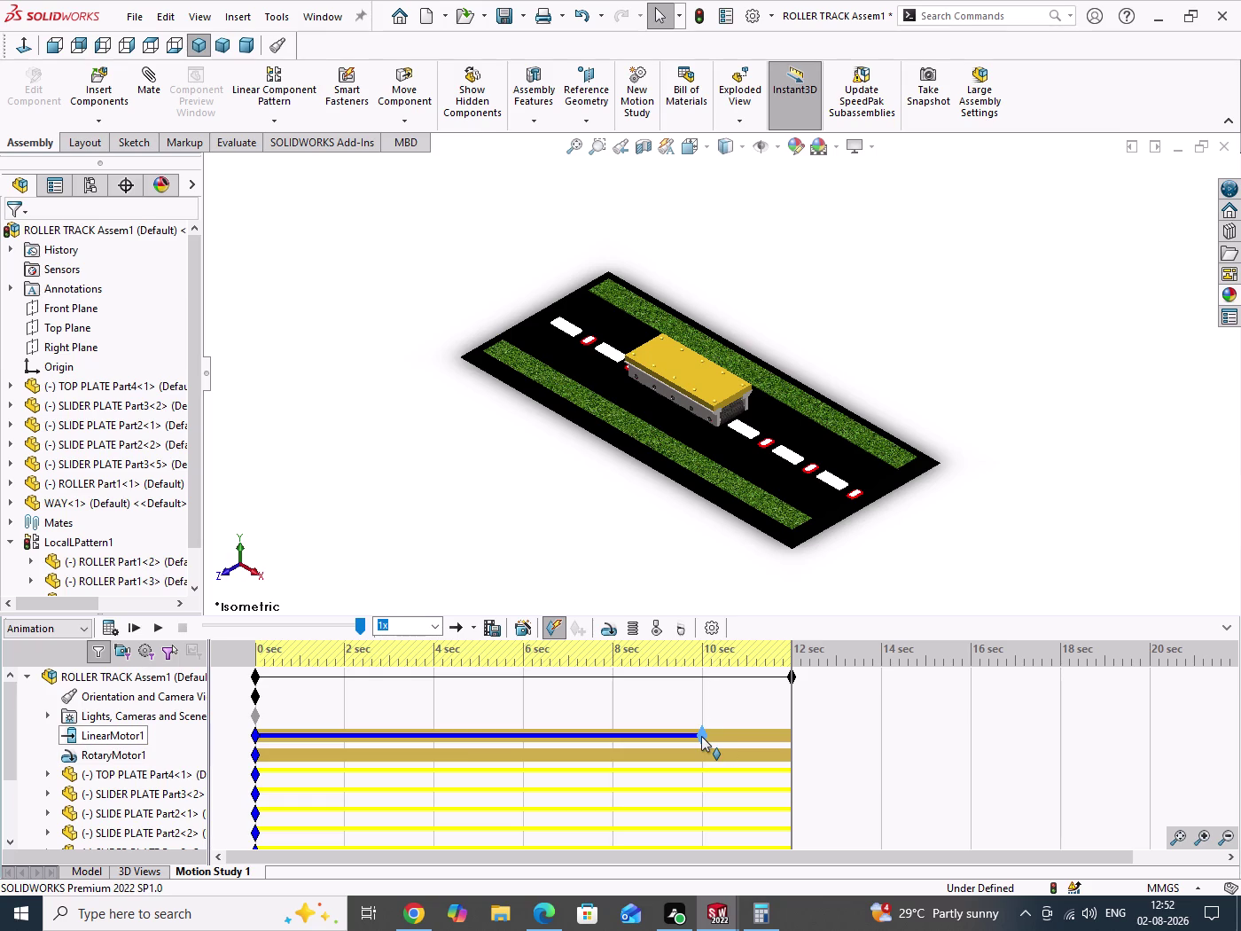
drag(701, 736, 793, 743)
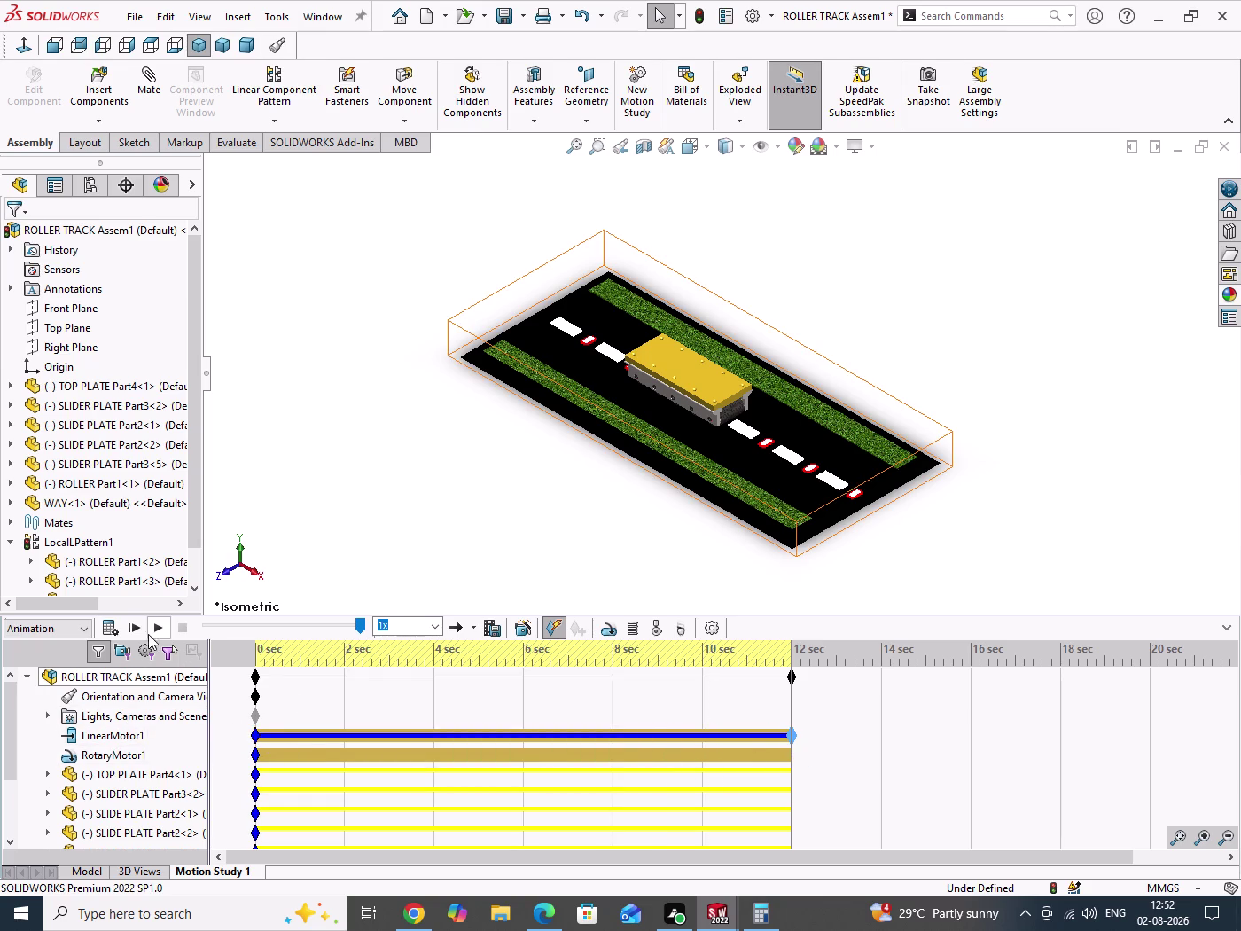
click(131, 629)
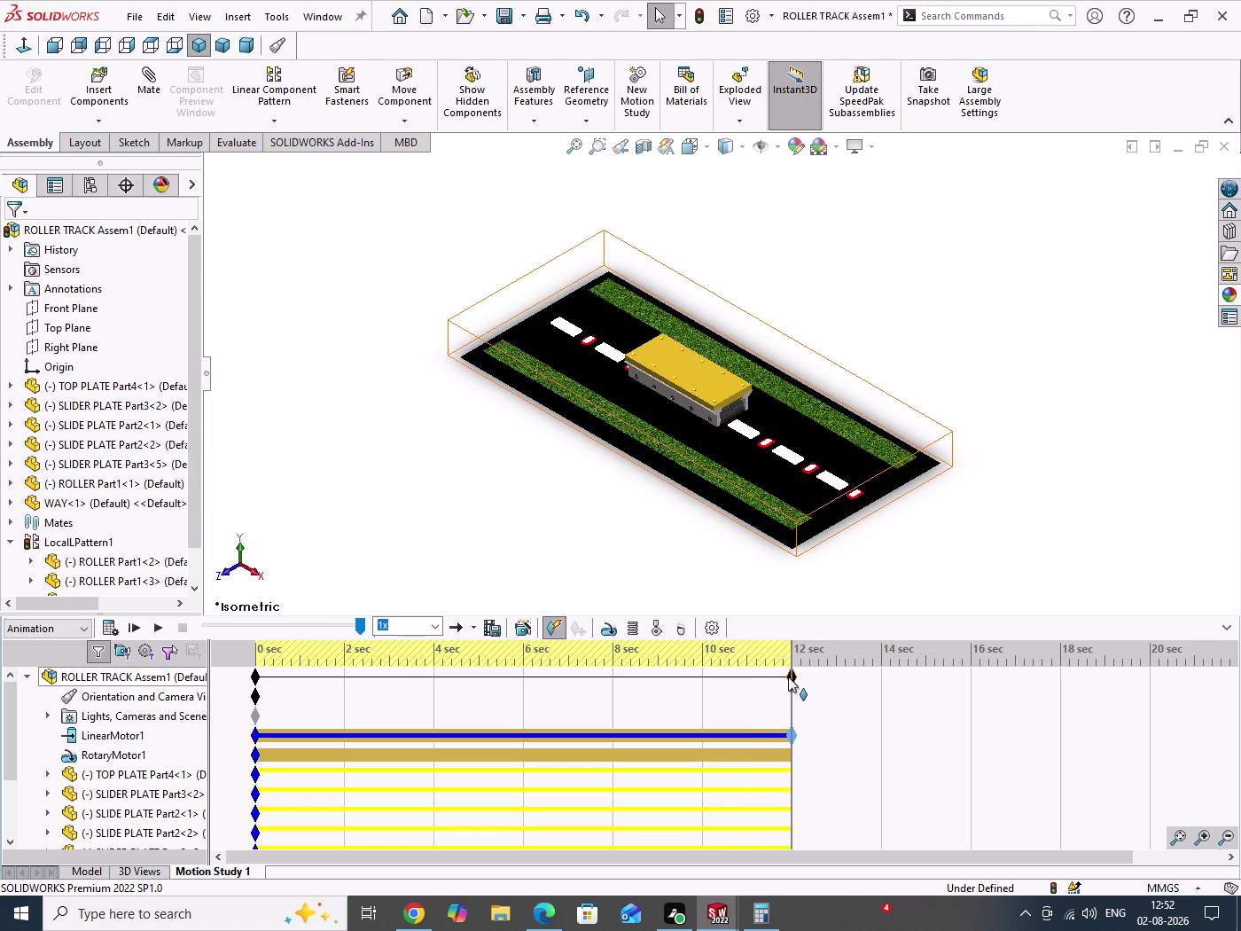
Extend the motion study end time to 20 seconds, play it, and zoom out the timeline.
drag(791, 678, 846, 682)
drag(847, 682, 1151, 694)
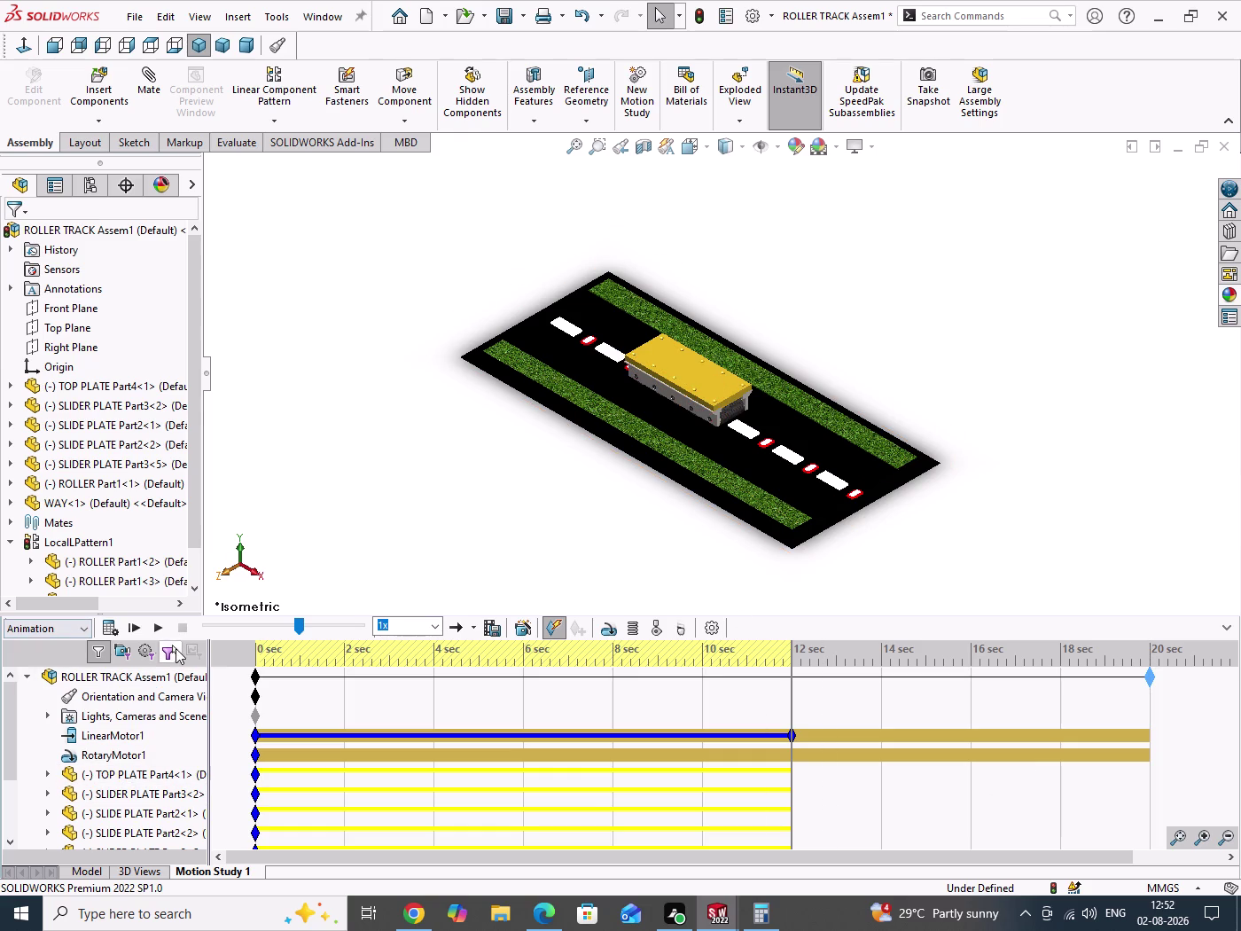
click(135, 630)
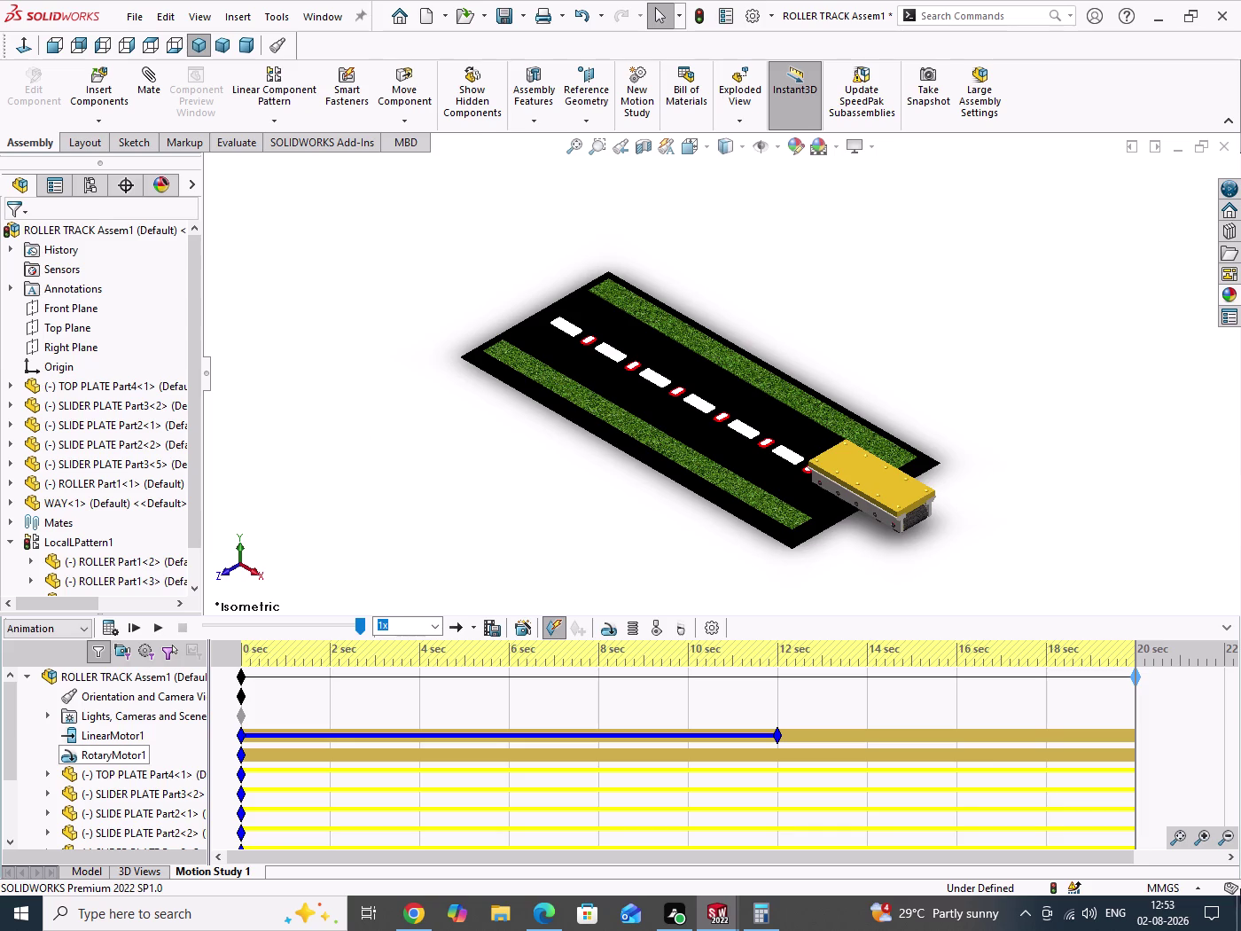
click(1231, 840)
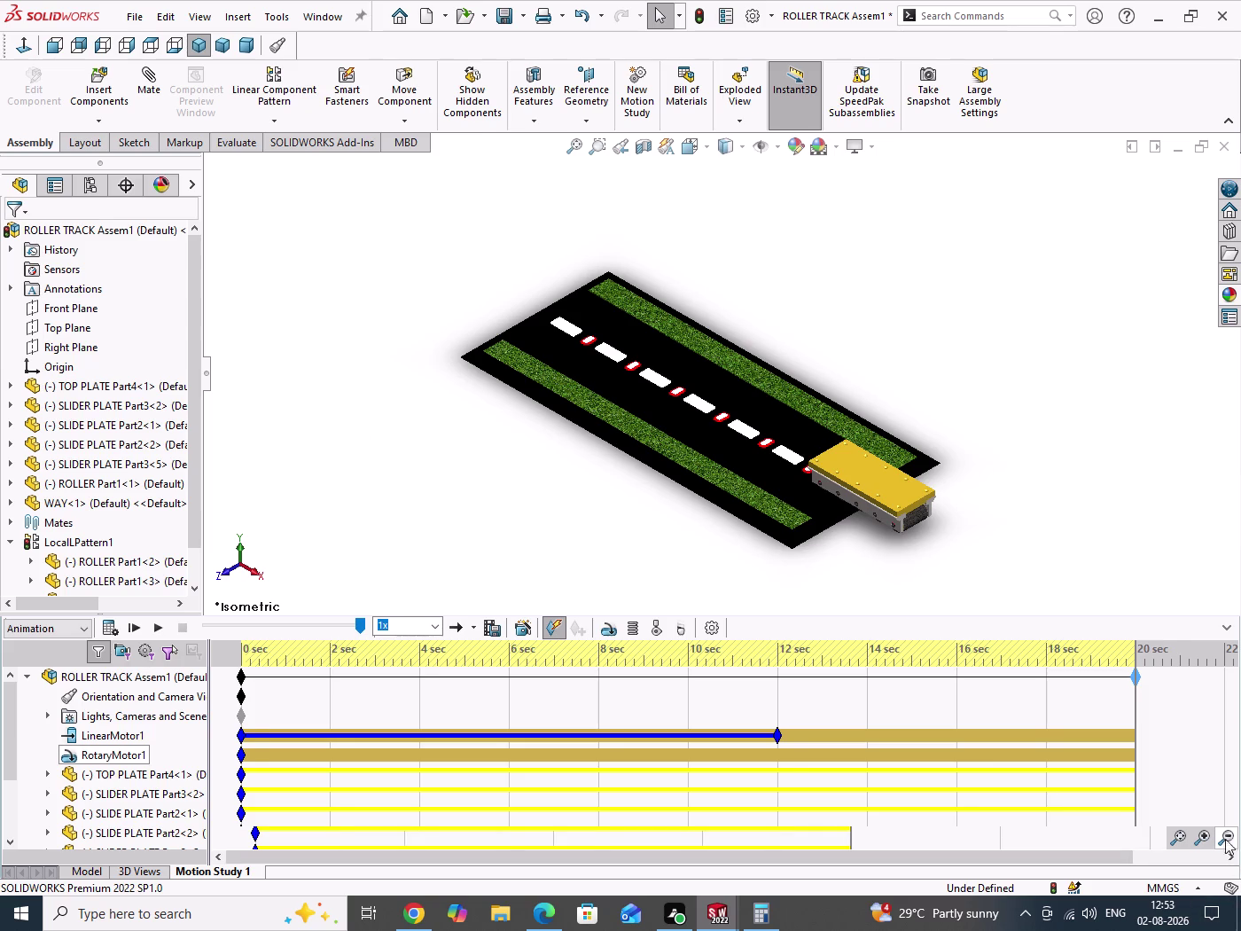
Extend the motion study to 30 seconds and play it.
drag(851, 679, 1135, 691)
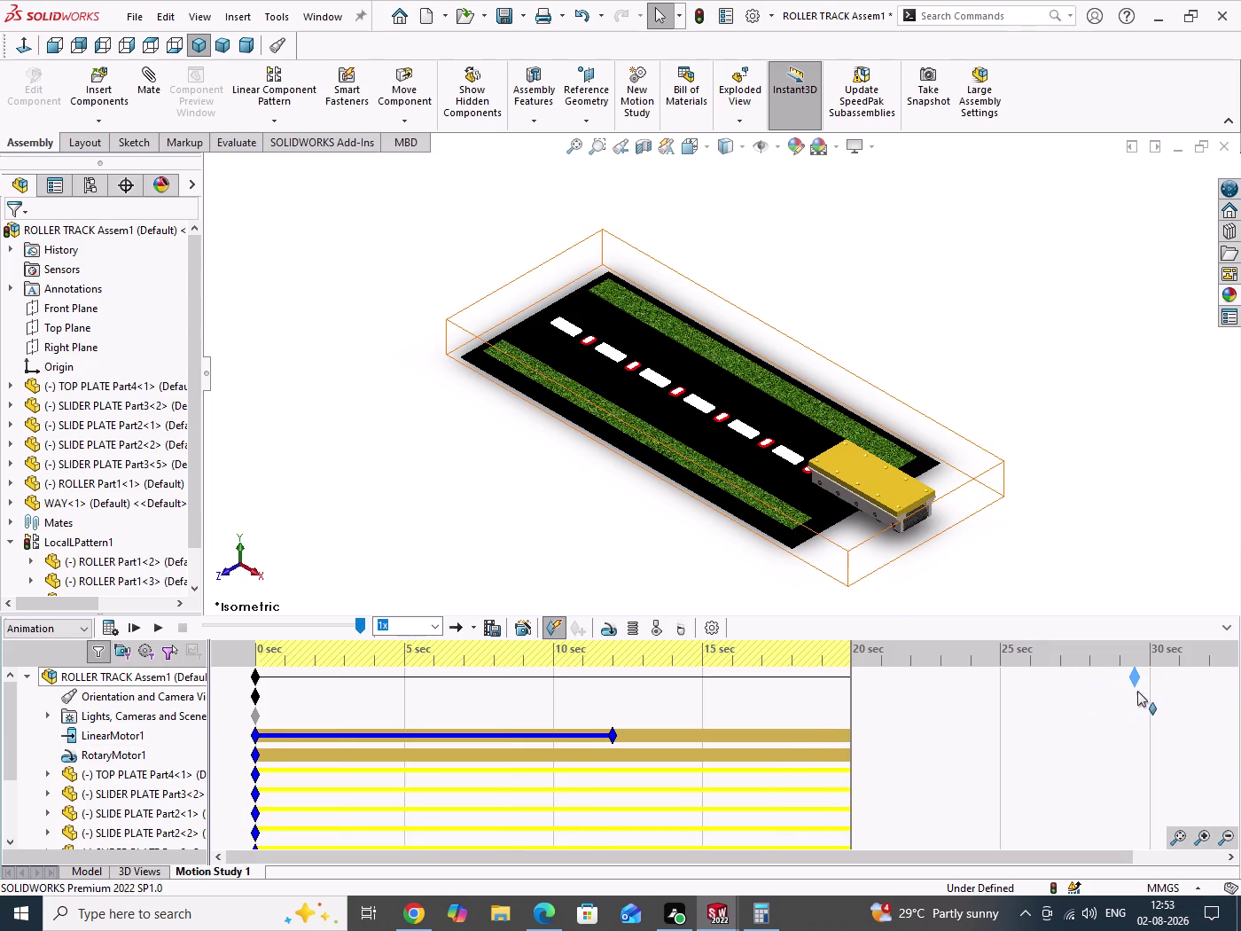
drag(1134, 691, 1146, 690)
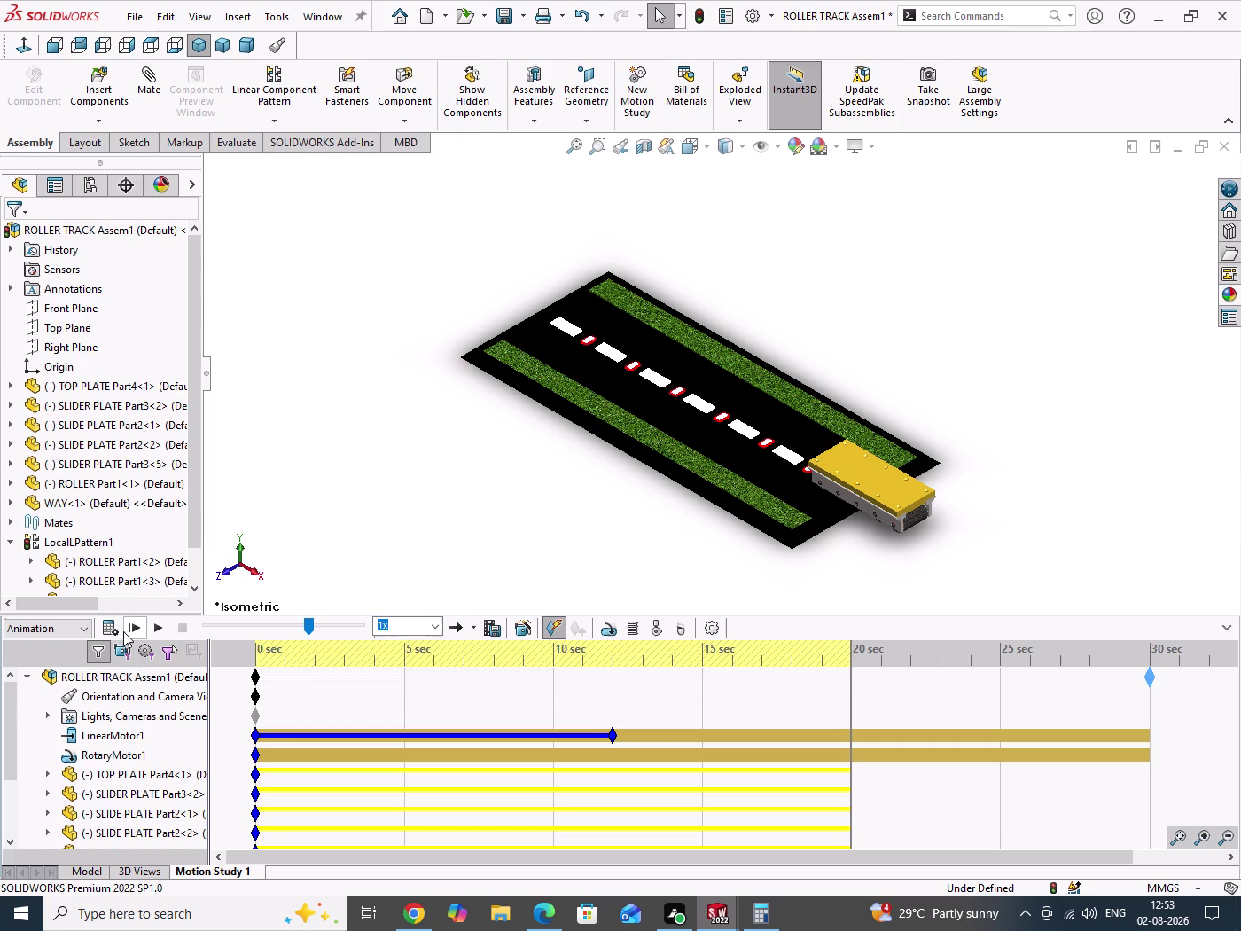
click(132, 629)
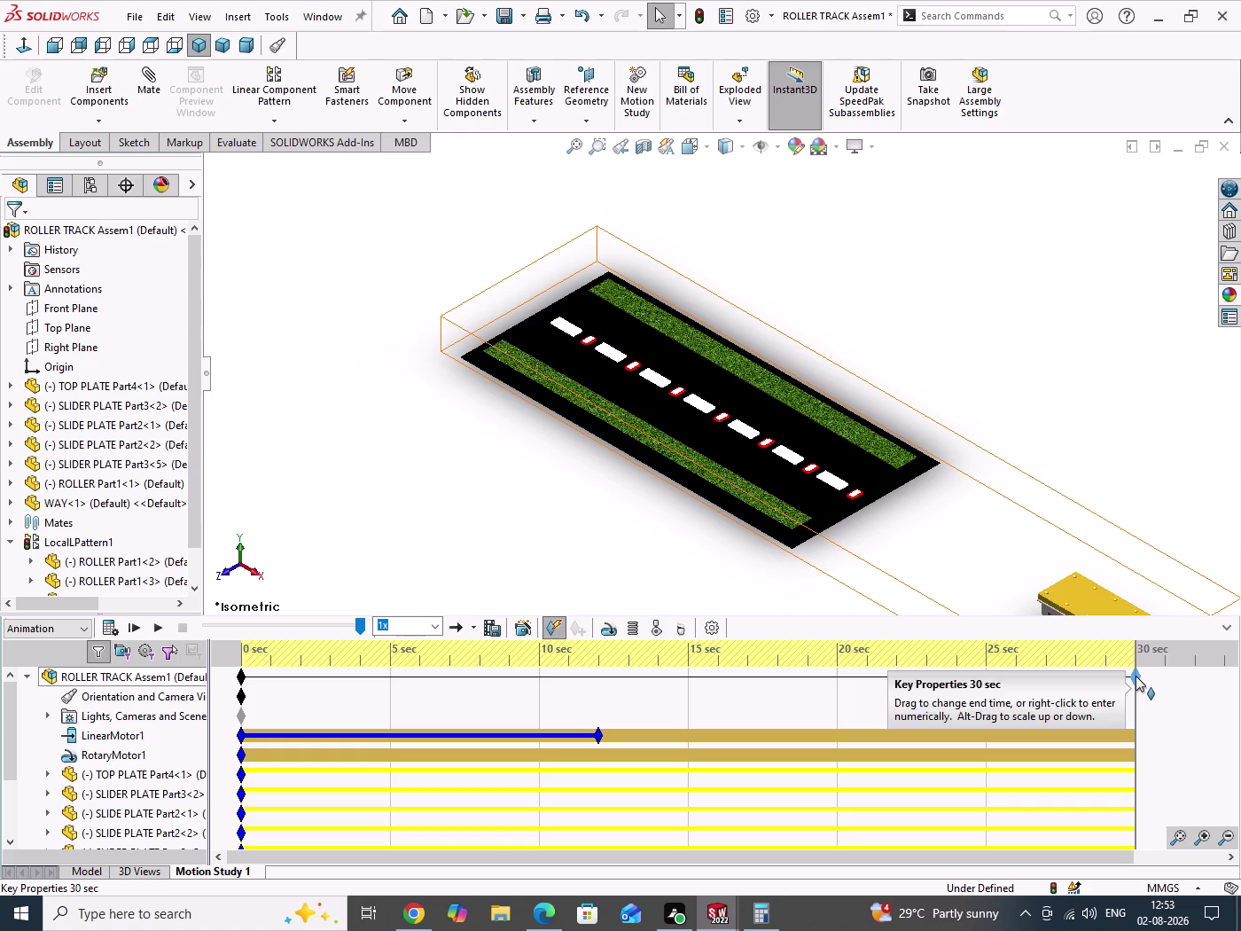
Set the study and LinearMotor1 to end at 25 seconds, replay, and open Save Animation.
drag(1136, 677, 990, 681)
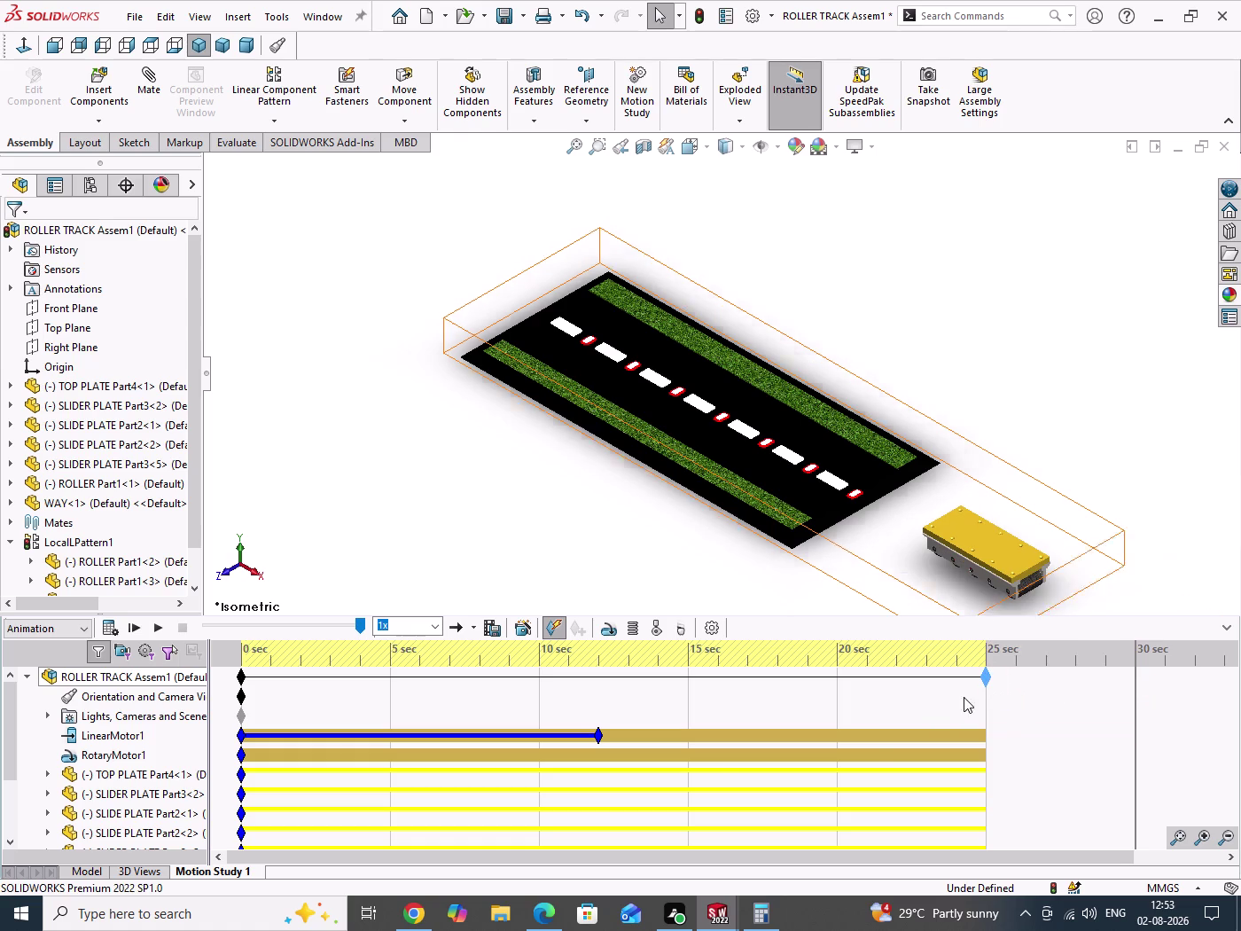
drag(598, 736, 940, 762)
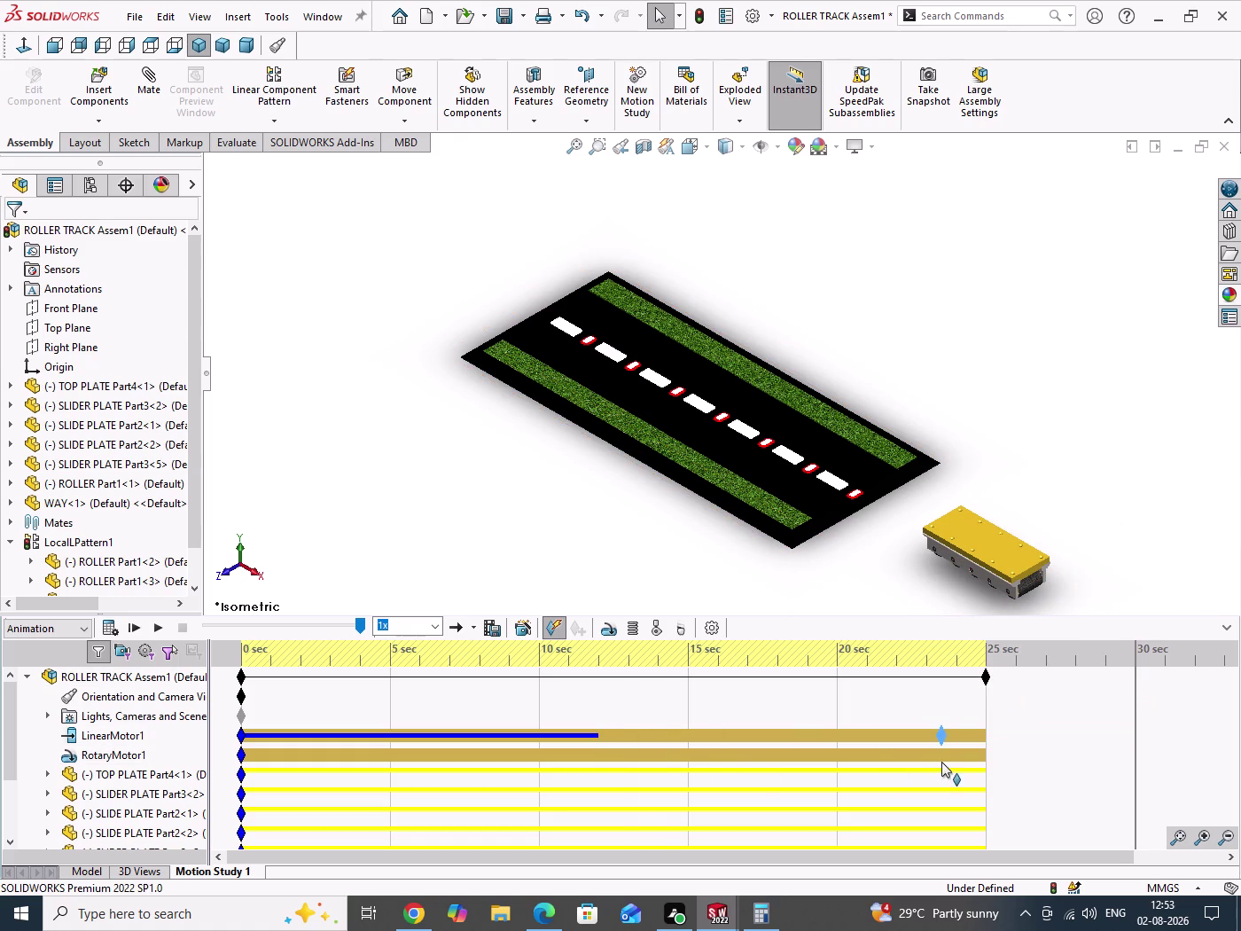
drag(940, 761, 984, 756)
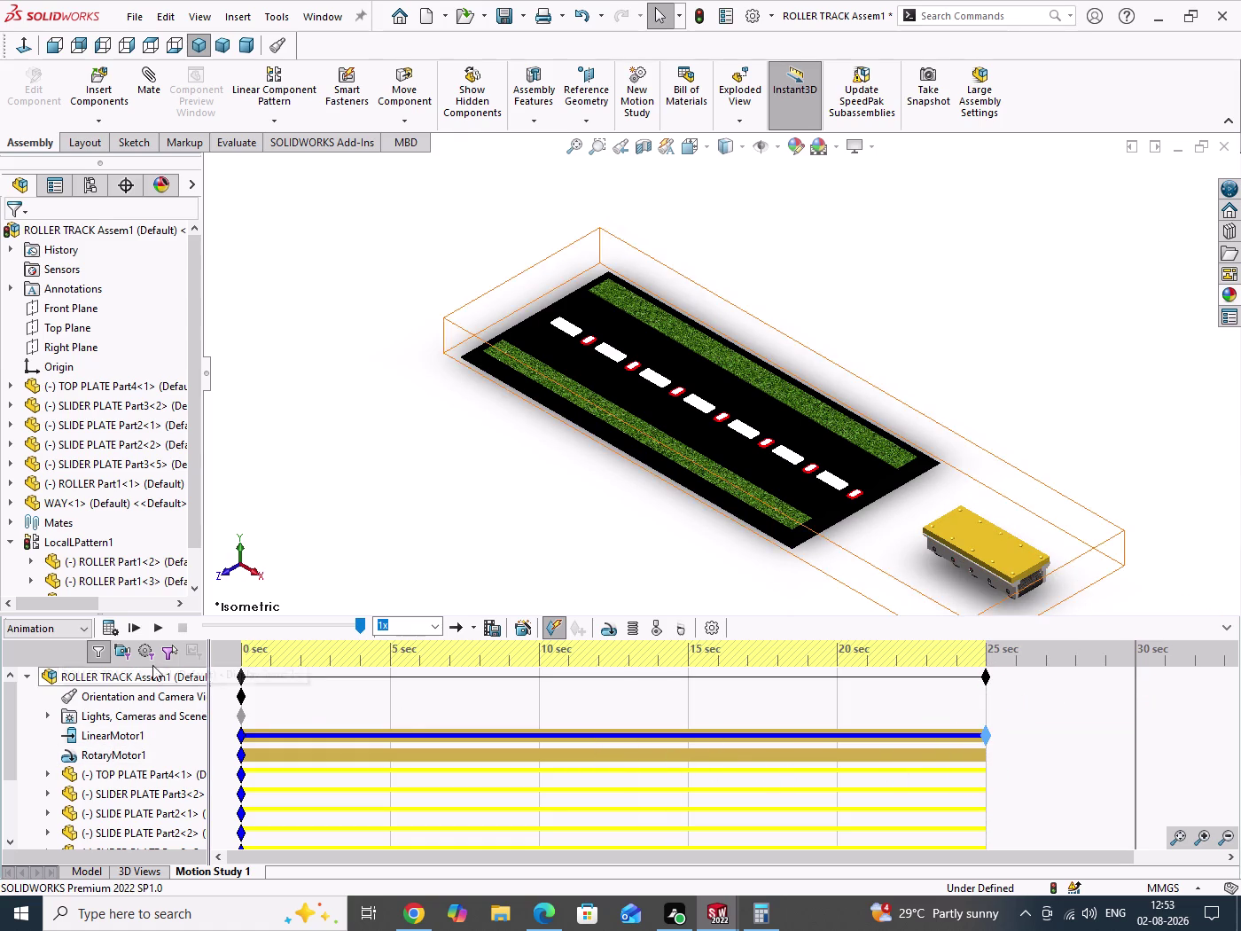
click(134, 627)
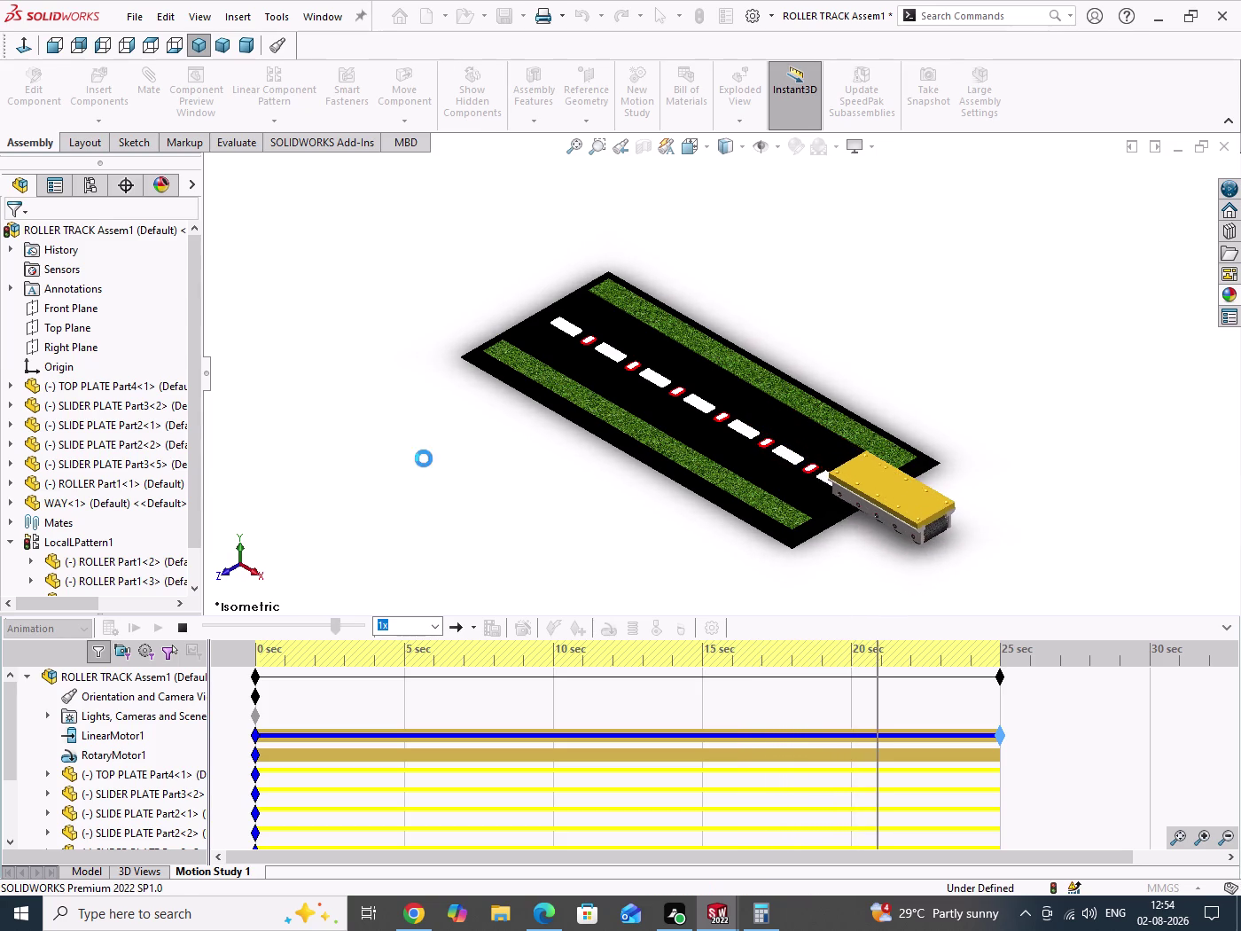
click(490, 626)
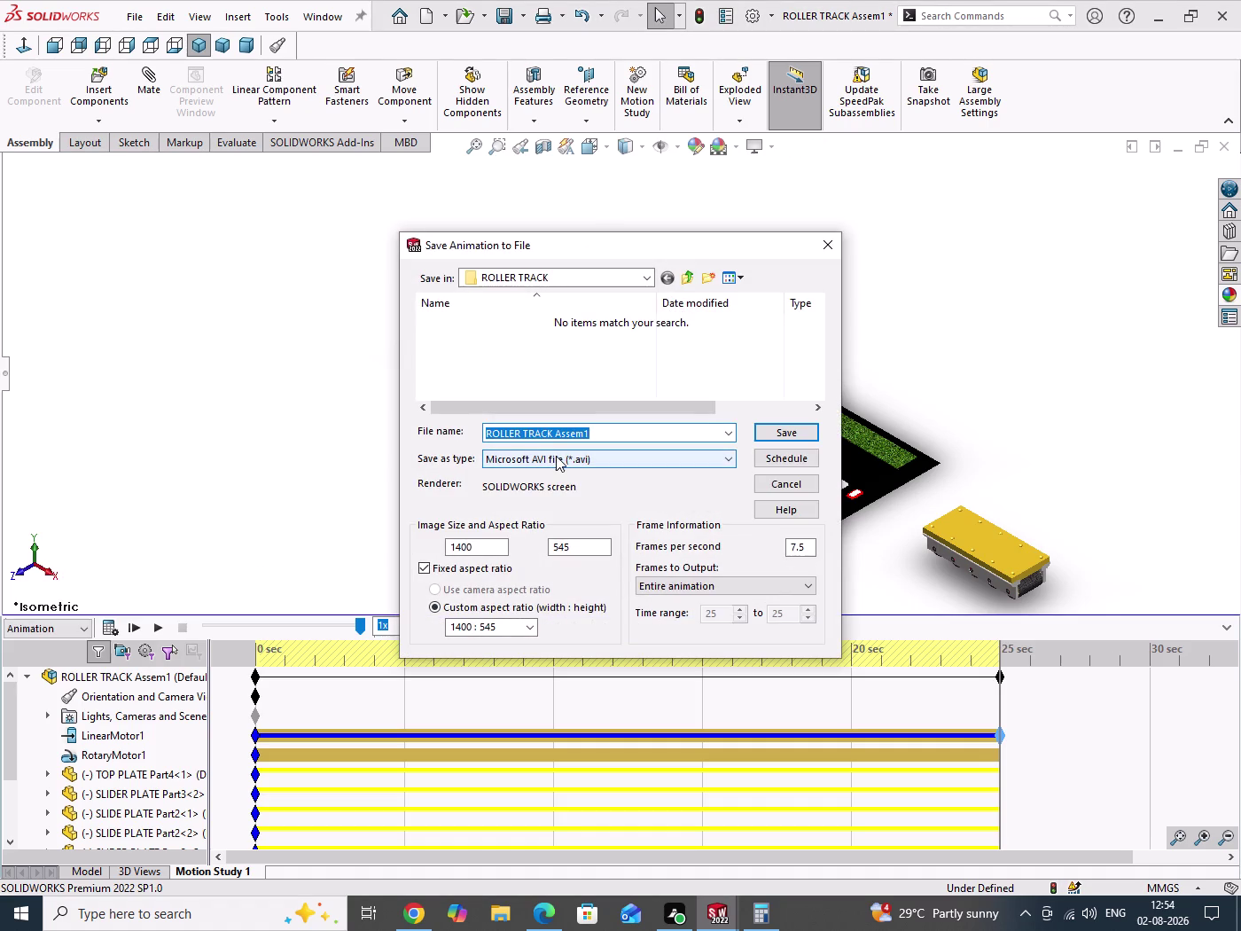
Save the animation as a 16:9 MP4 video file, accepting recalculation.
click(556, 455)
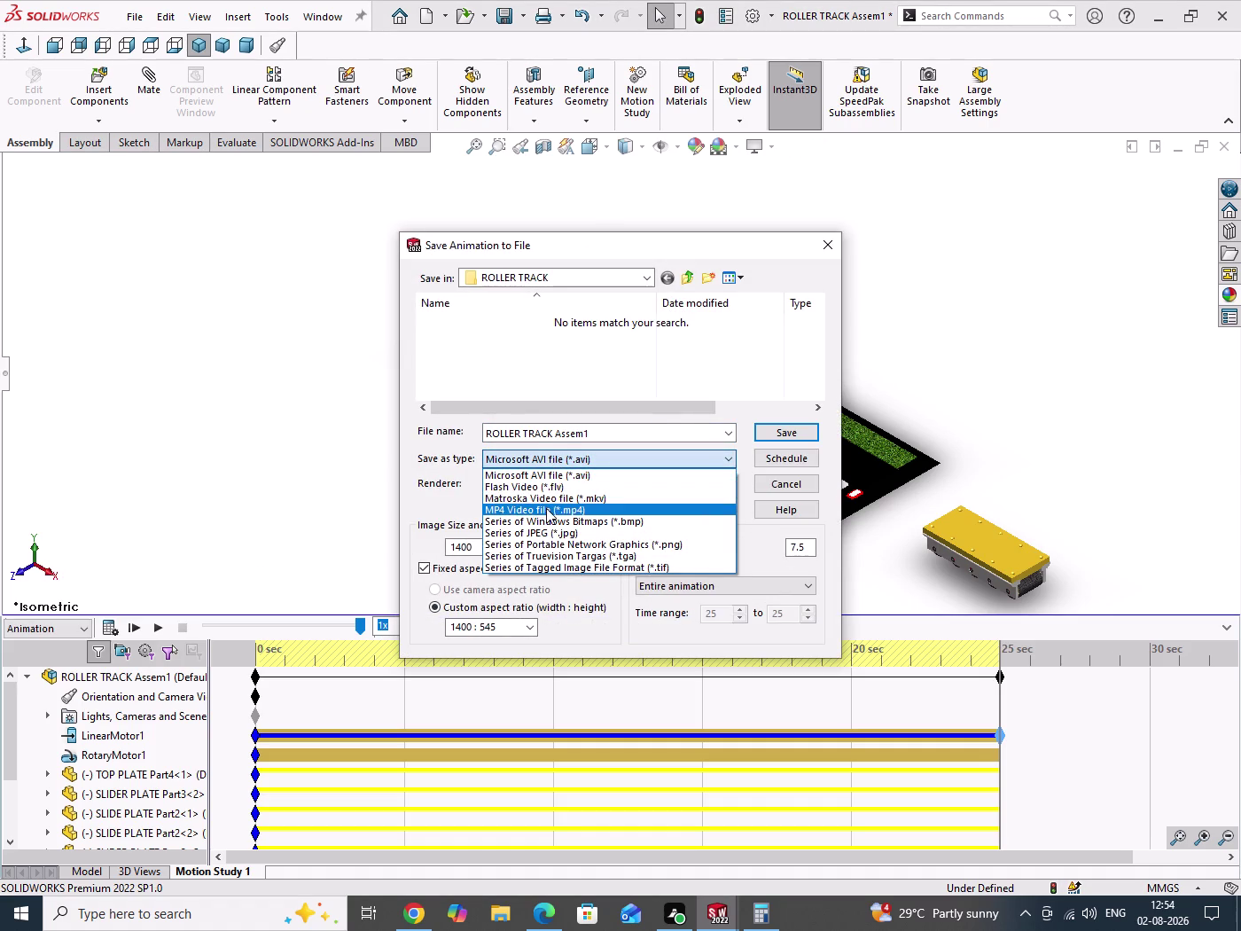
click(546, 509)
click(529, 626)
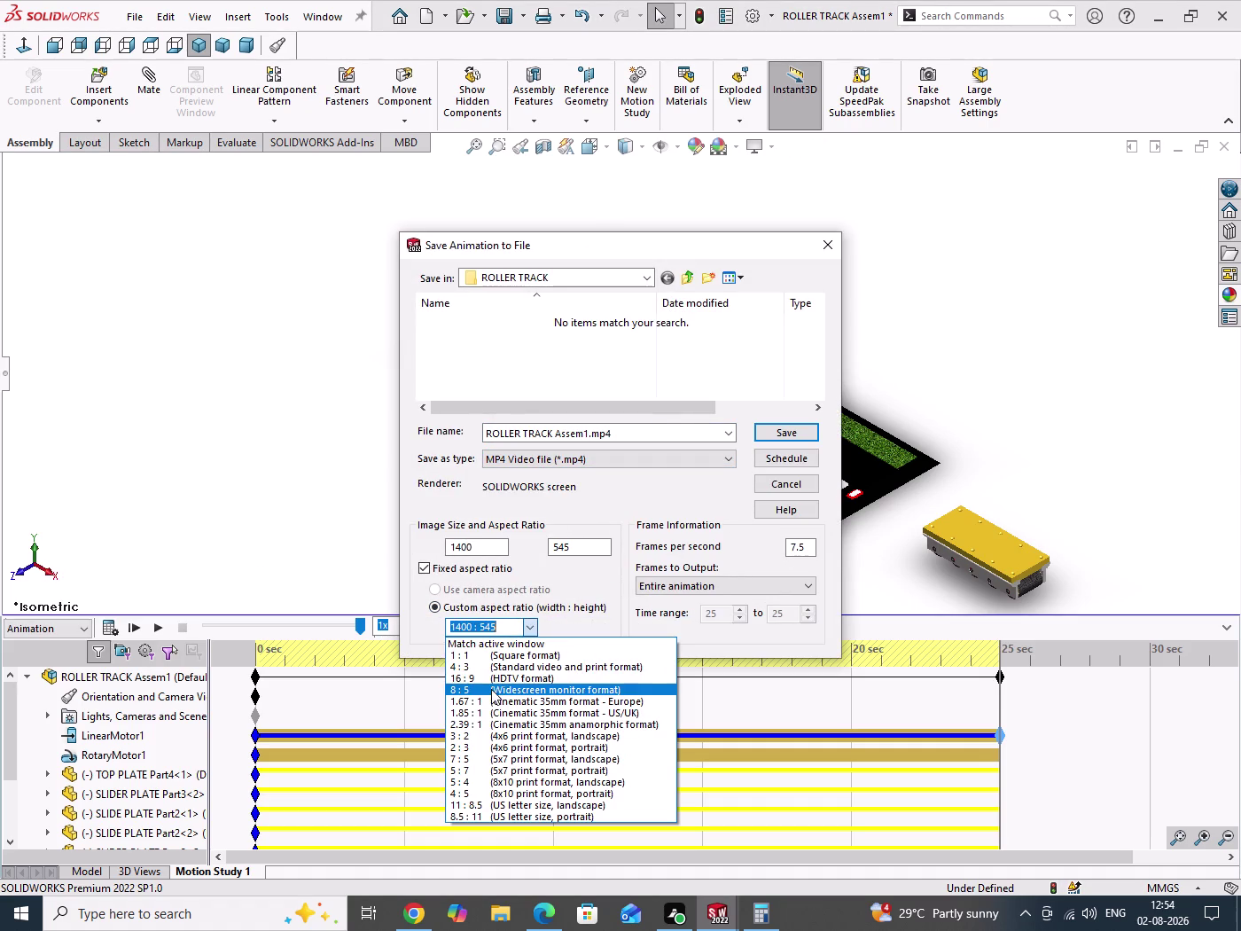
click(497, 680)
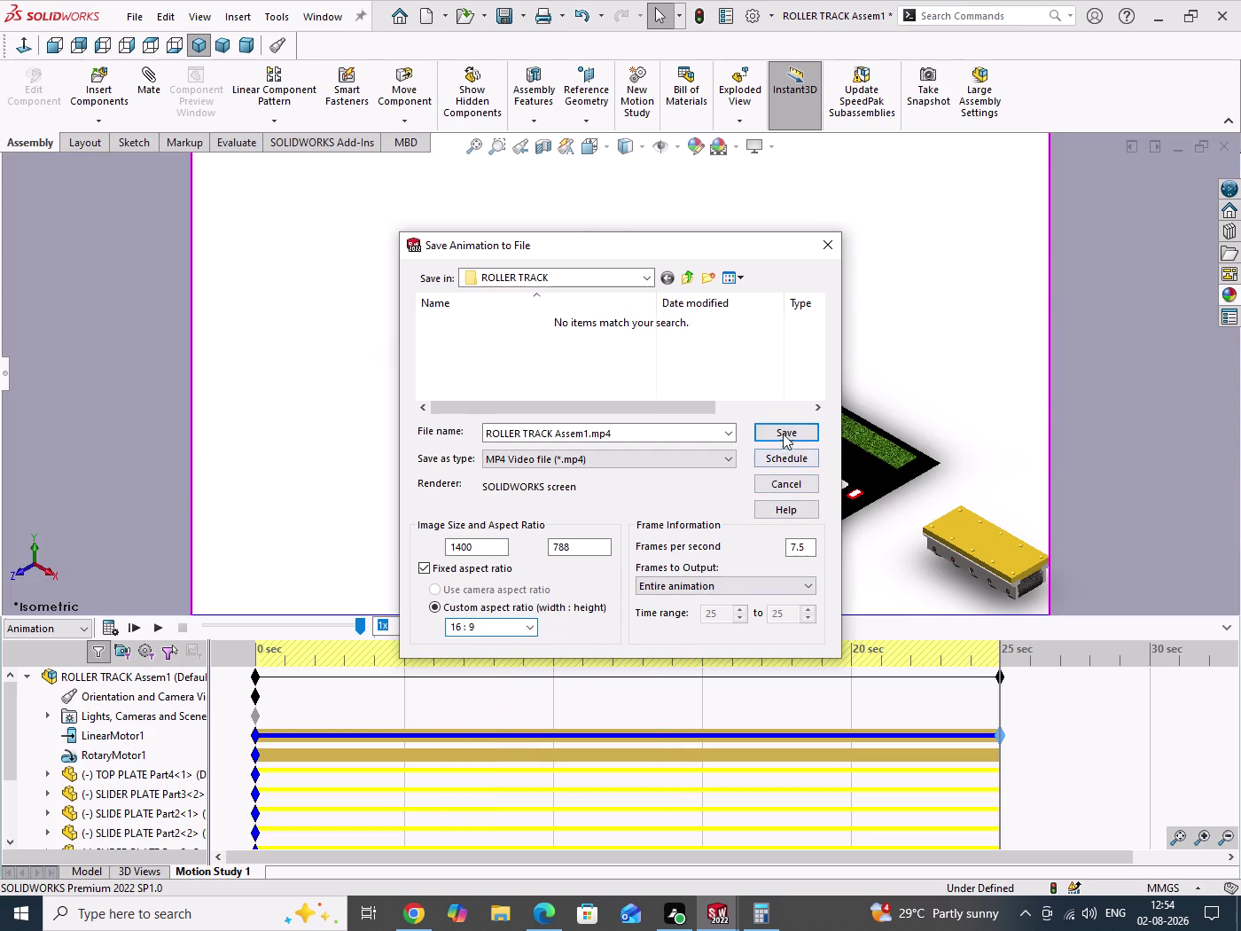
click(783, 431)
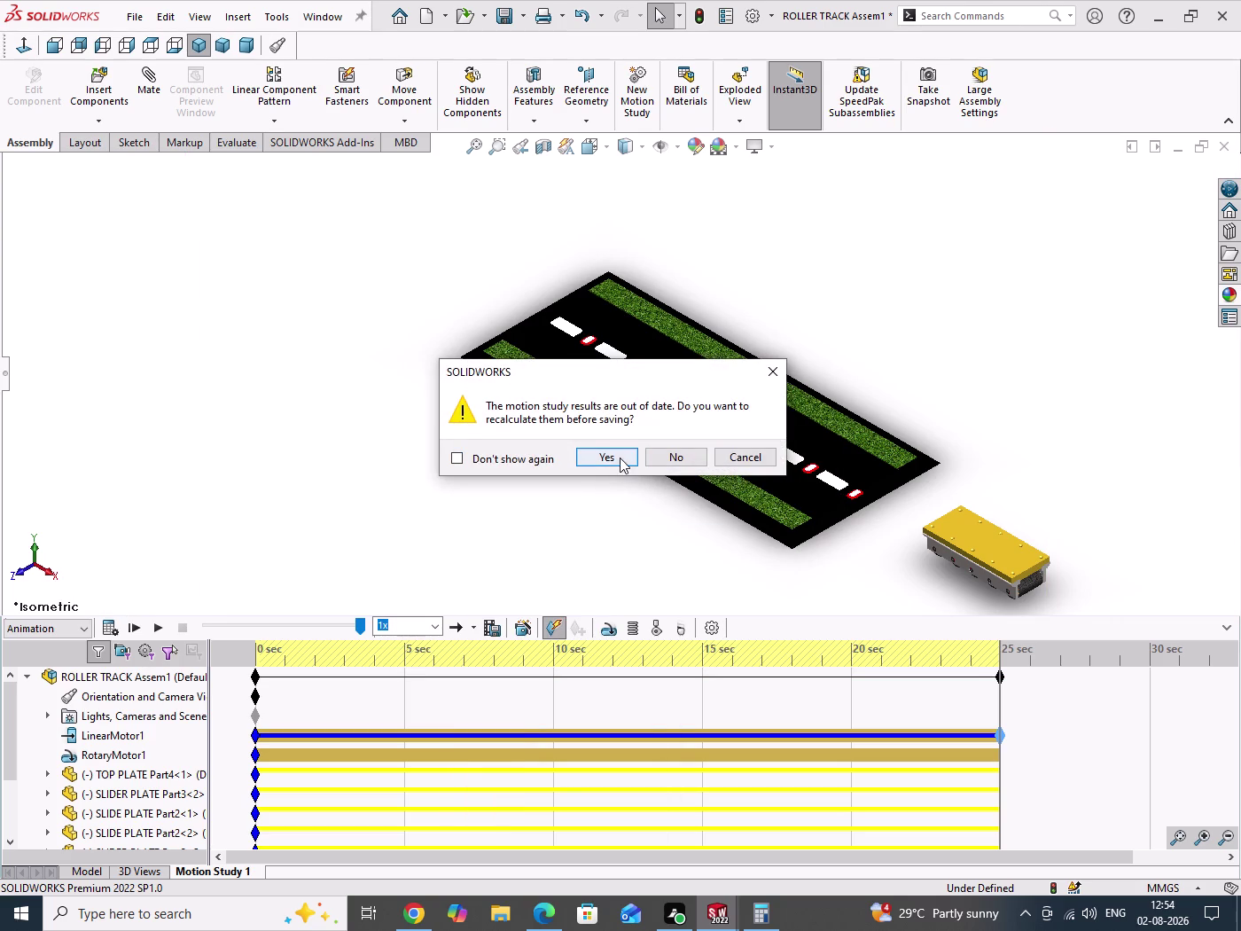
click(619, 456)
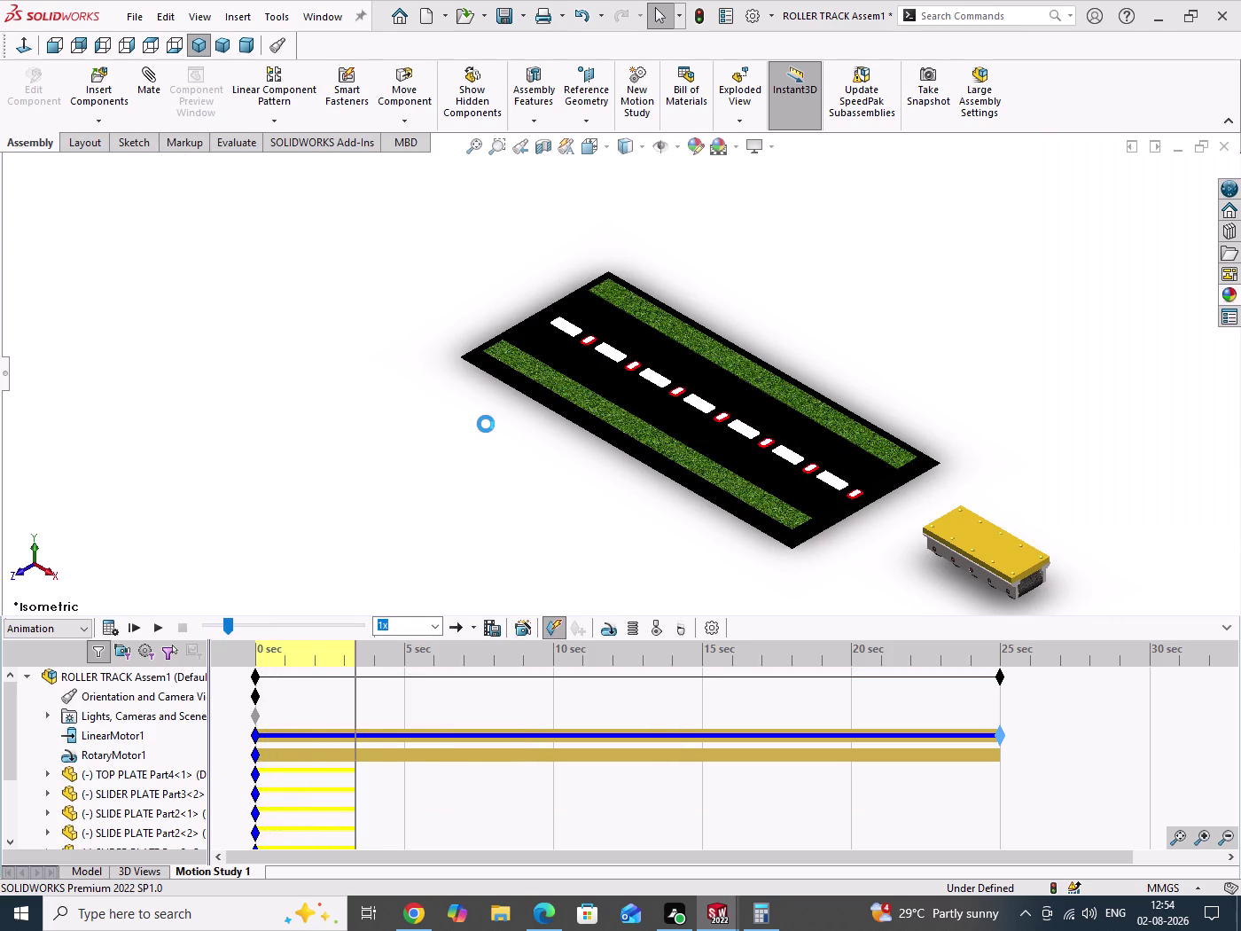